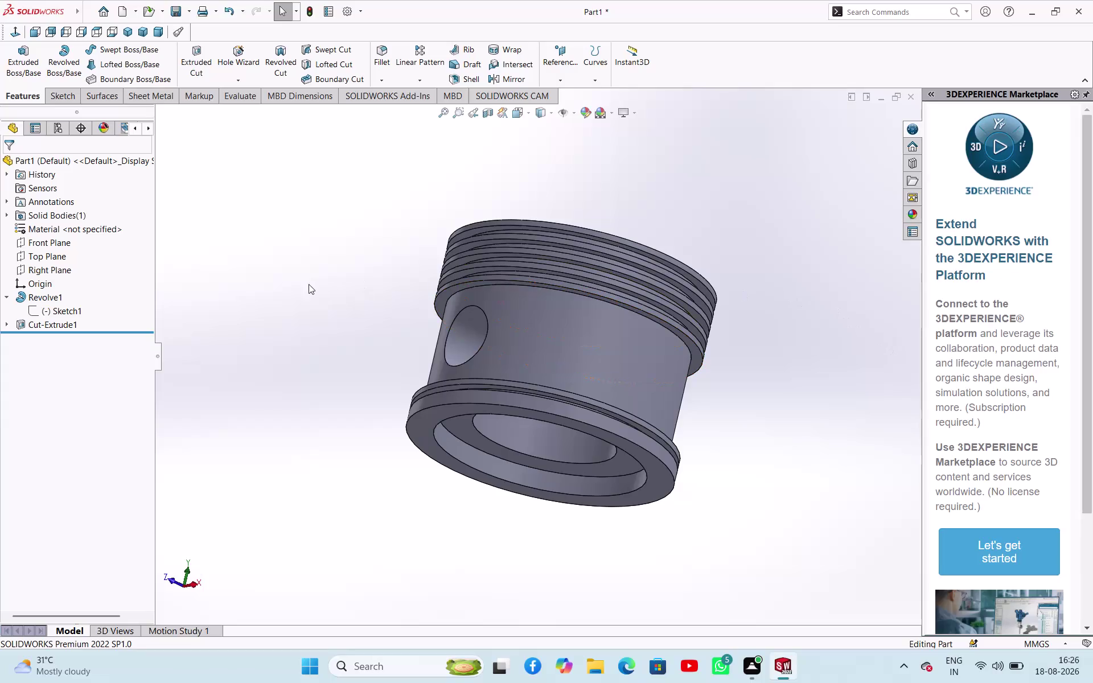
Turn on Section View, cut the piston along the Right Plane, and orbit to inspect the interior.
click(349, 233)
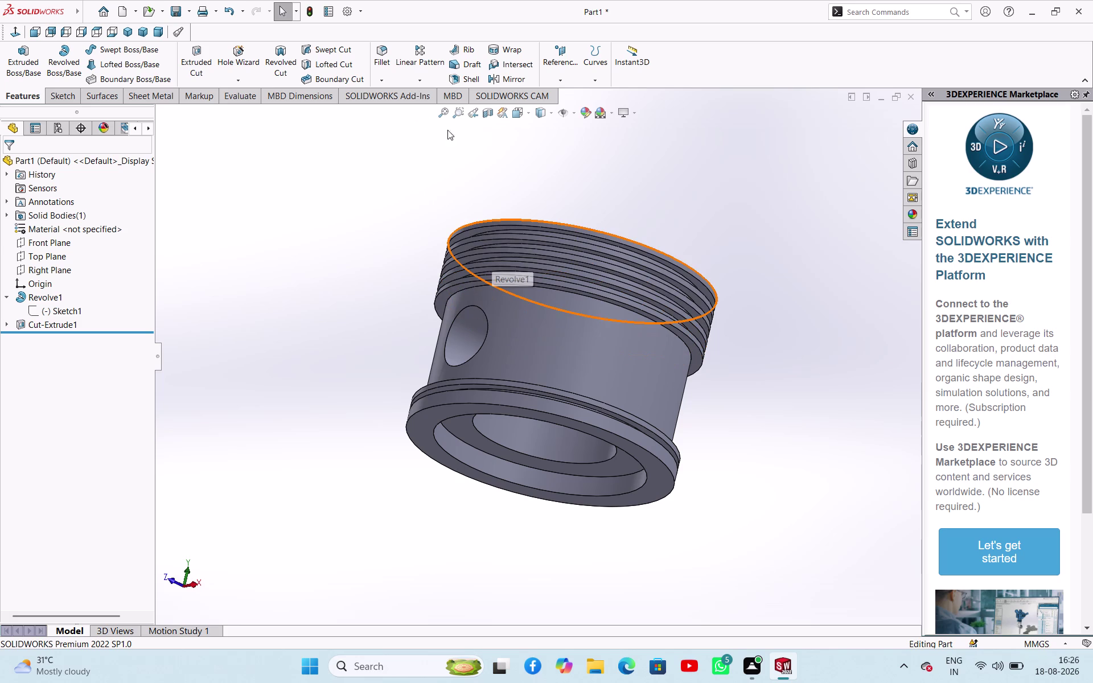
click(487, 112)
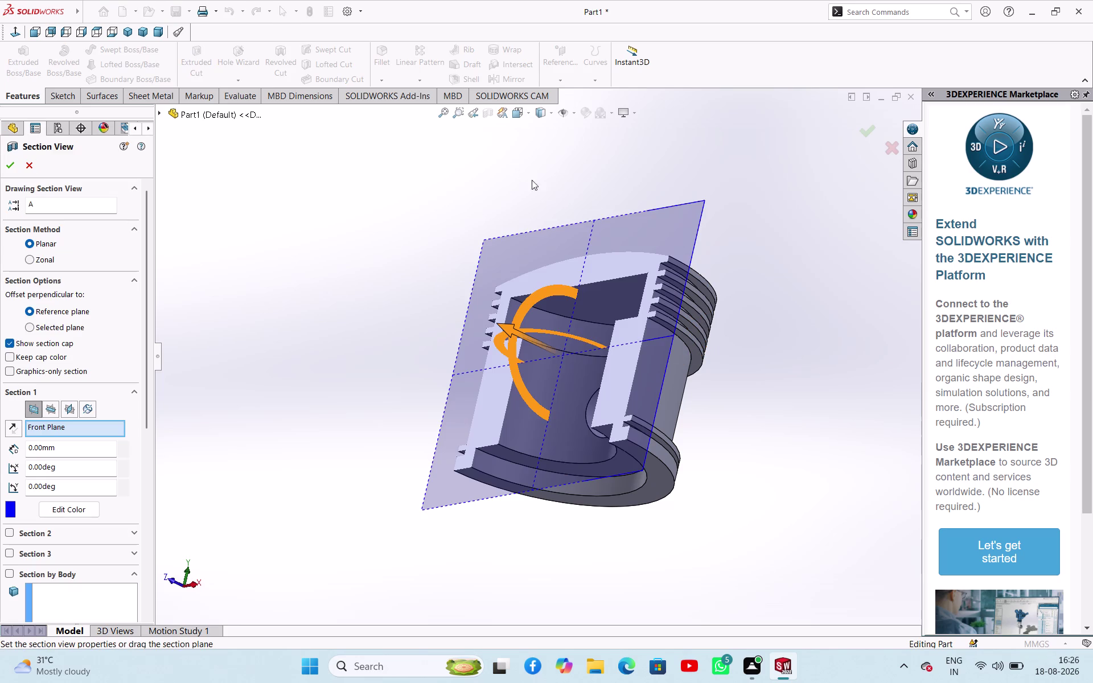
middle_drag(573, 153, 529, 243)
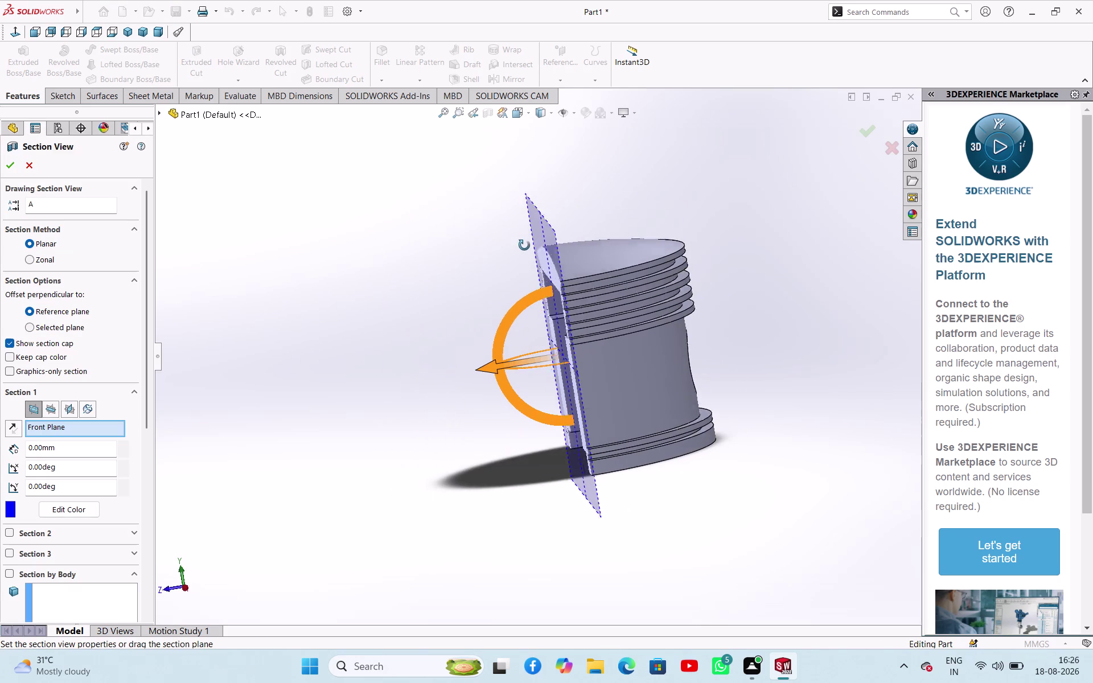
middle_drag(529, 244, 525, 247)
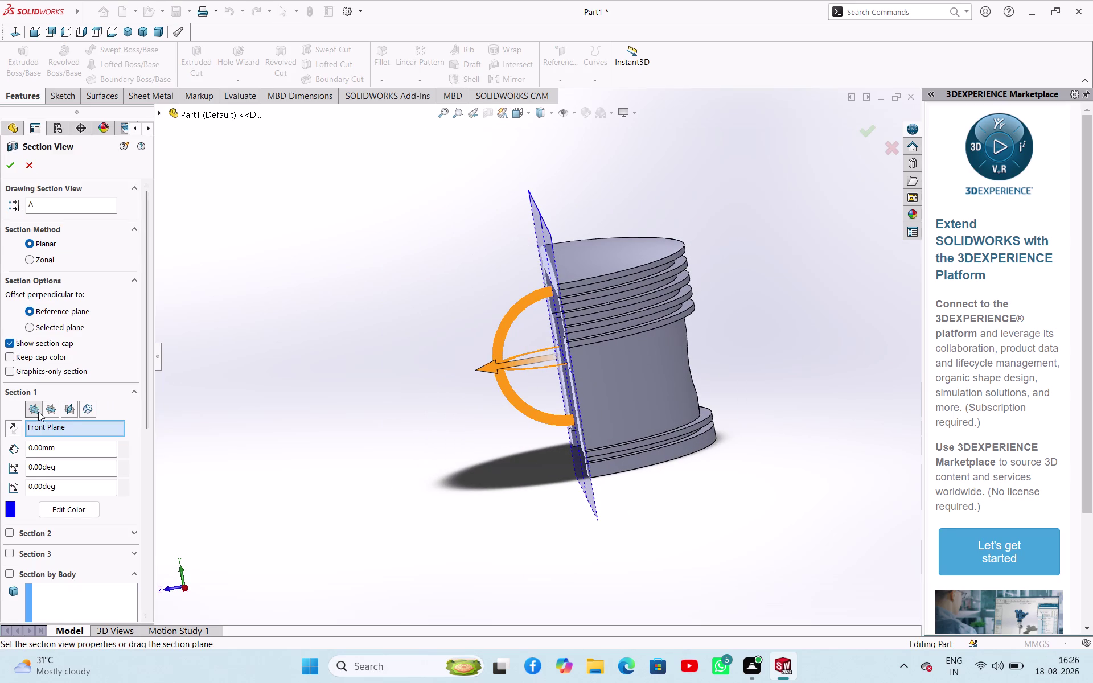
click(48, 411)
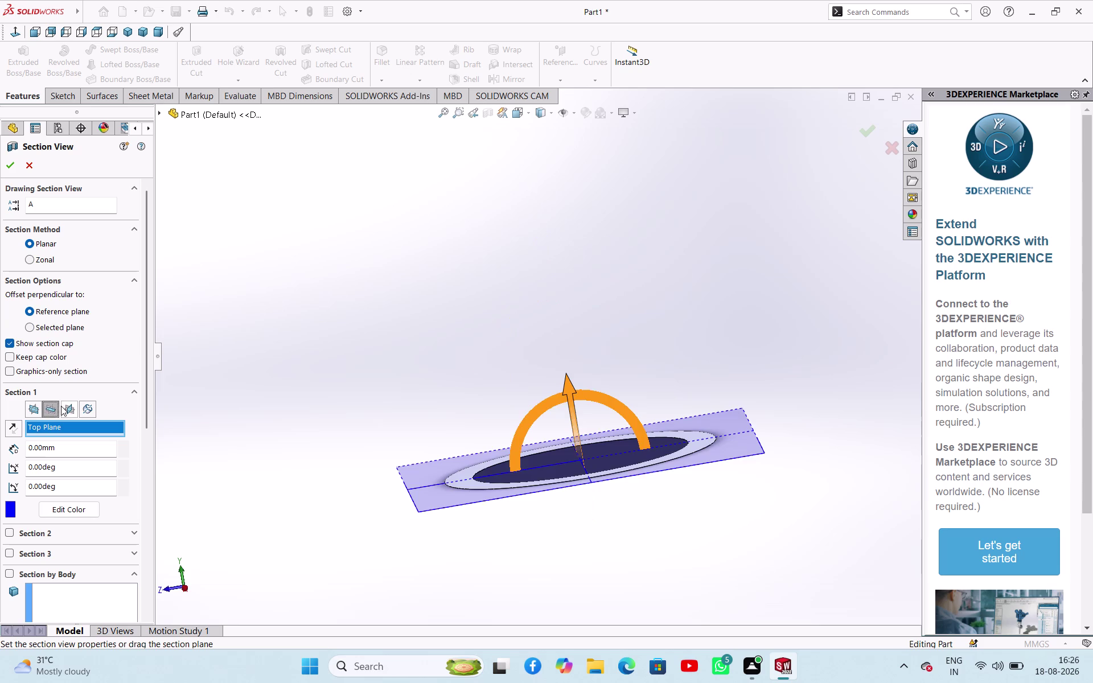
click(64, 406)
middle_drag(329, 362, 333, 347)
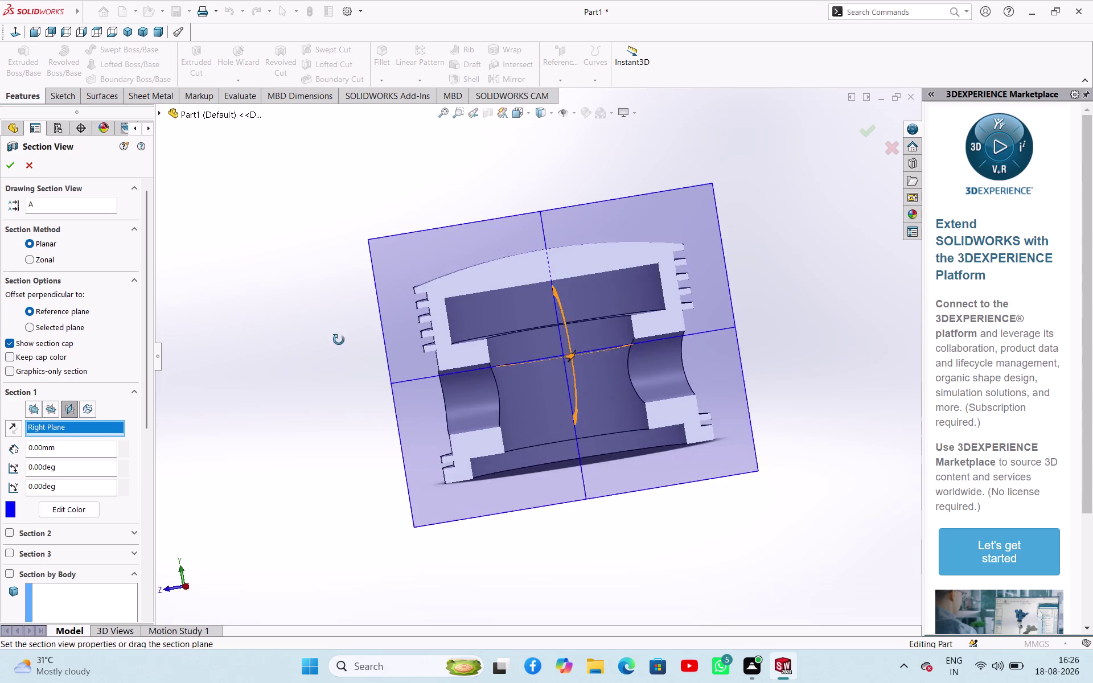
middle_drag(333, 347, 354, 327)
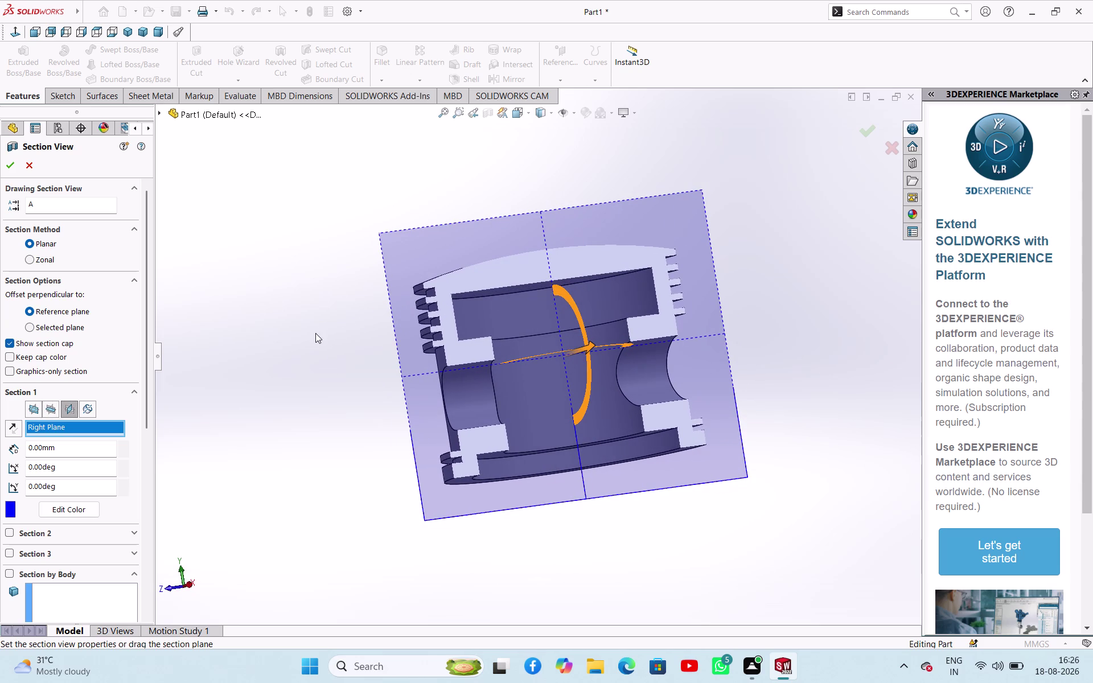
Toggle interface panels with Ctrl+F1 to Ctrl+F4, then close the F1 help page.
key(ctrl+F1)
key(ctrl+F2)
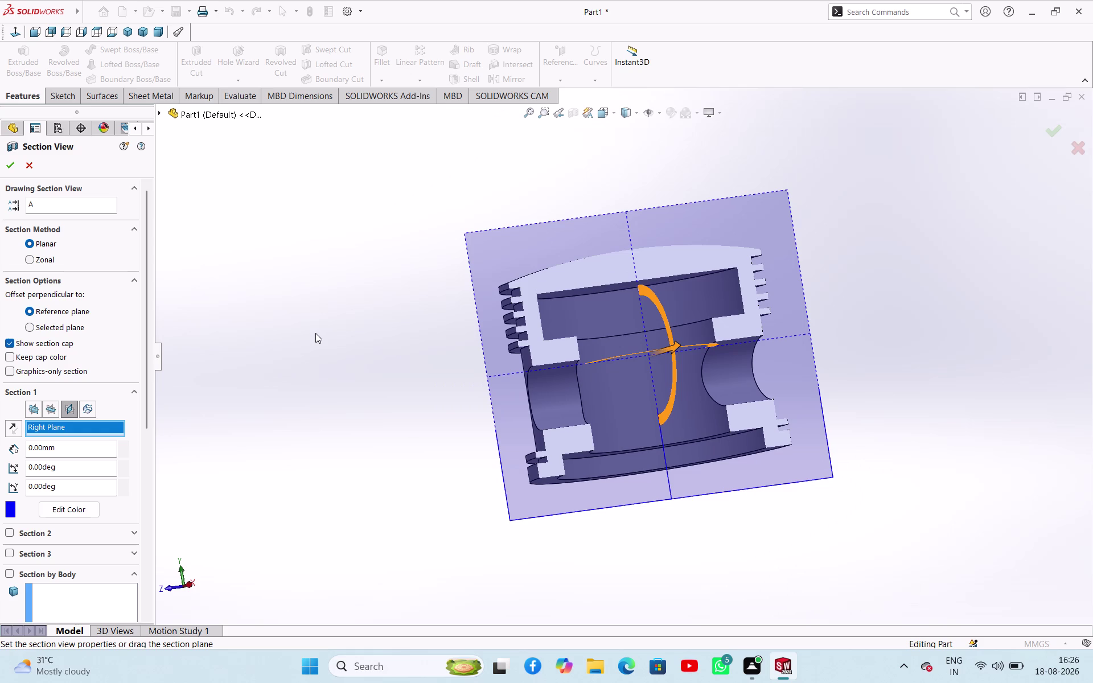
key(ctrl+F3)
key(ctrl+F4)
key(F1)
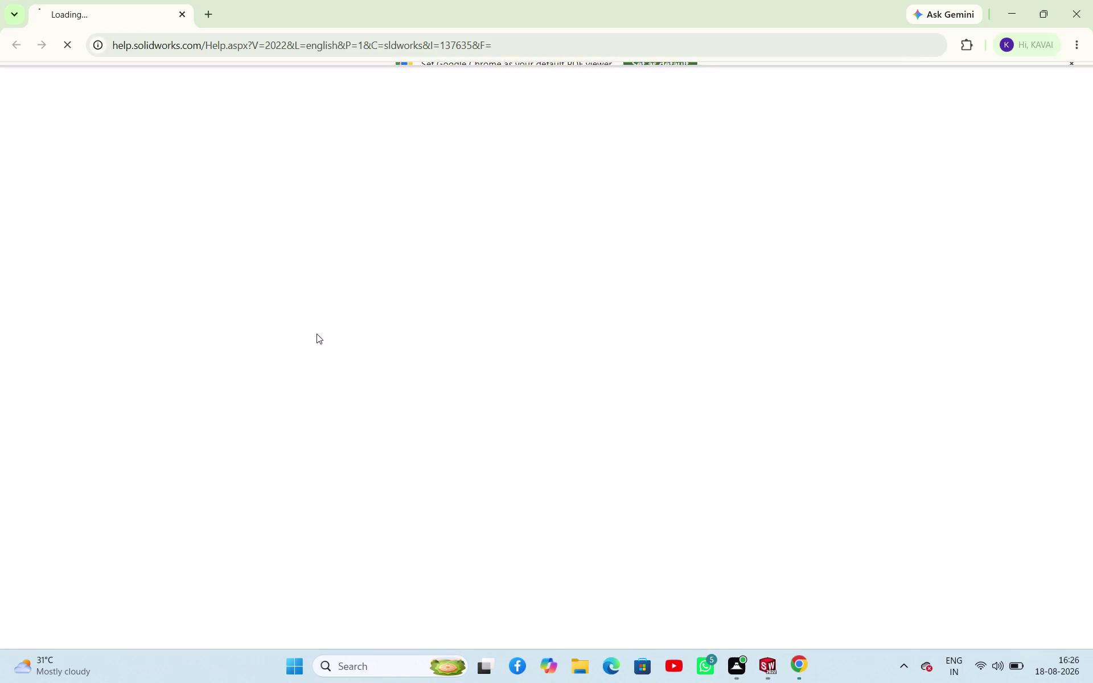
click(1078, 16)
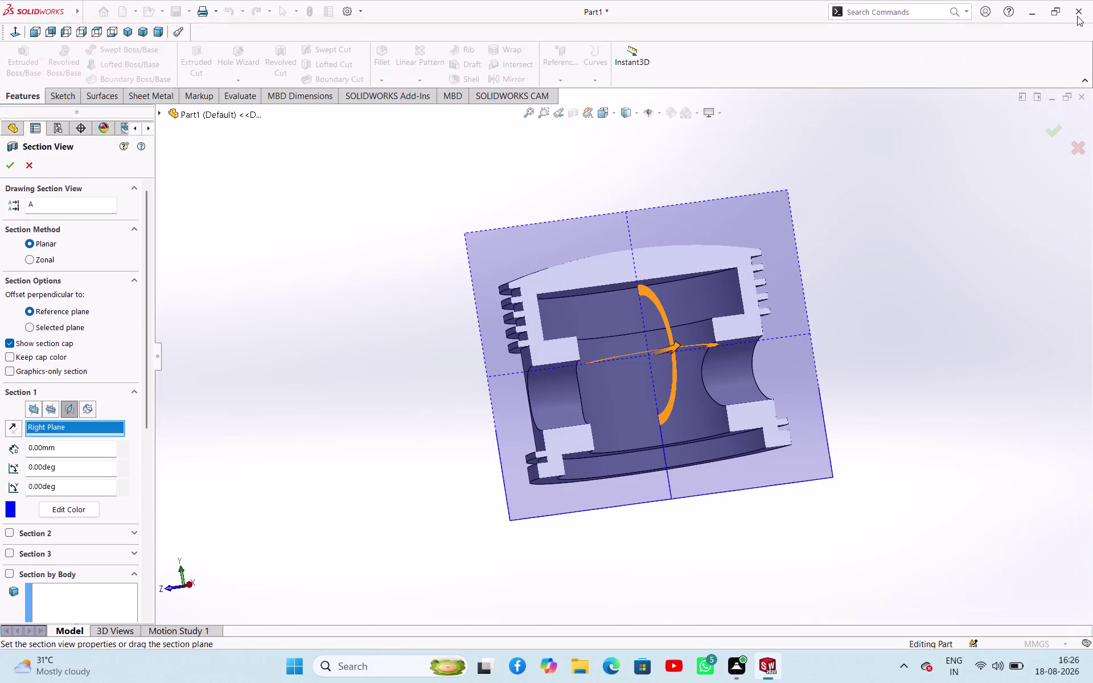
Orbit the sectioned piston and accept the Right Plane section.
middle_drag(921, 260, 866, 299)
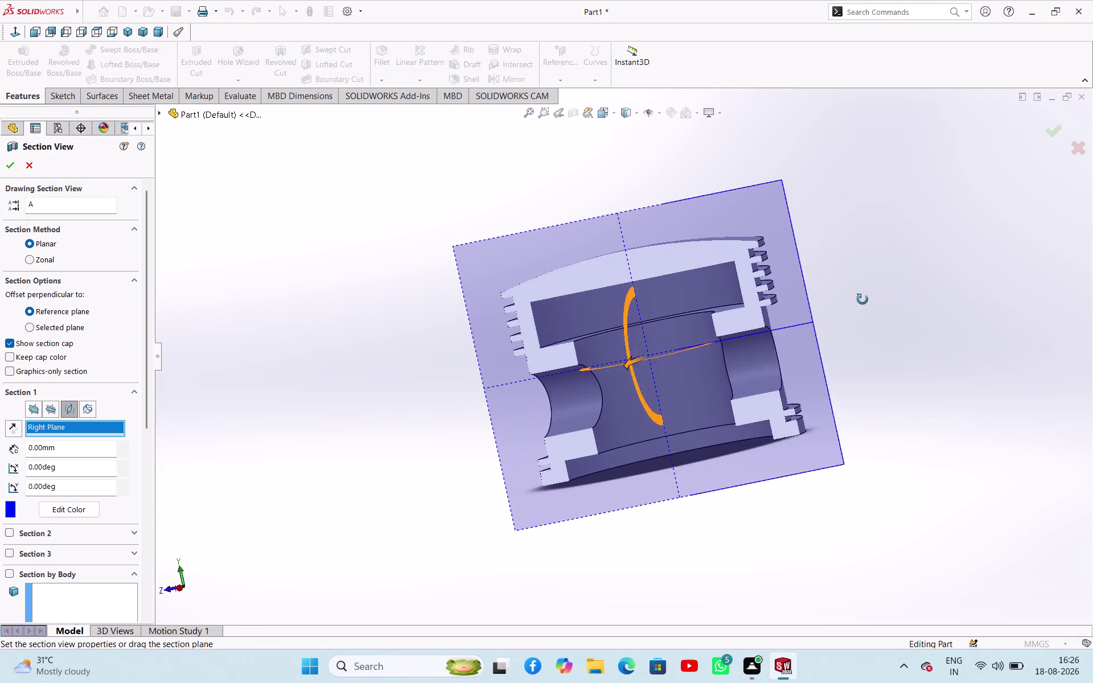
middle_drag(866, 299, 881, 309)
click(10, 173)
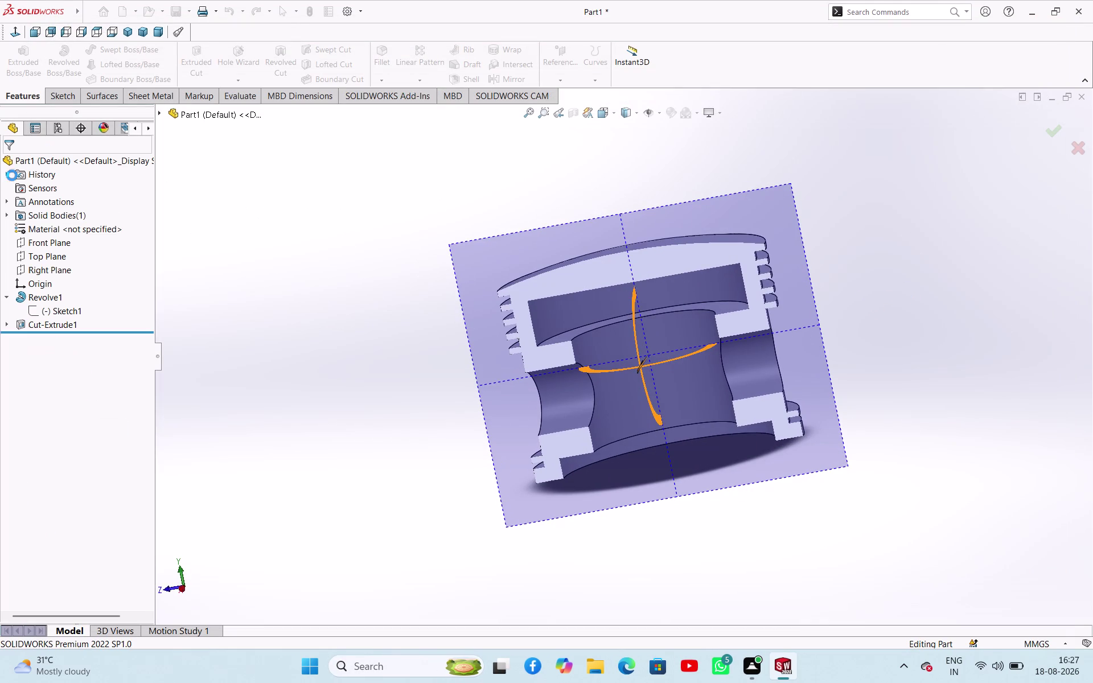
click(337, 252)
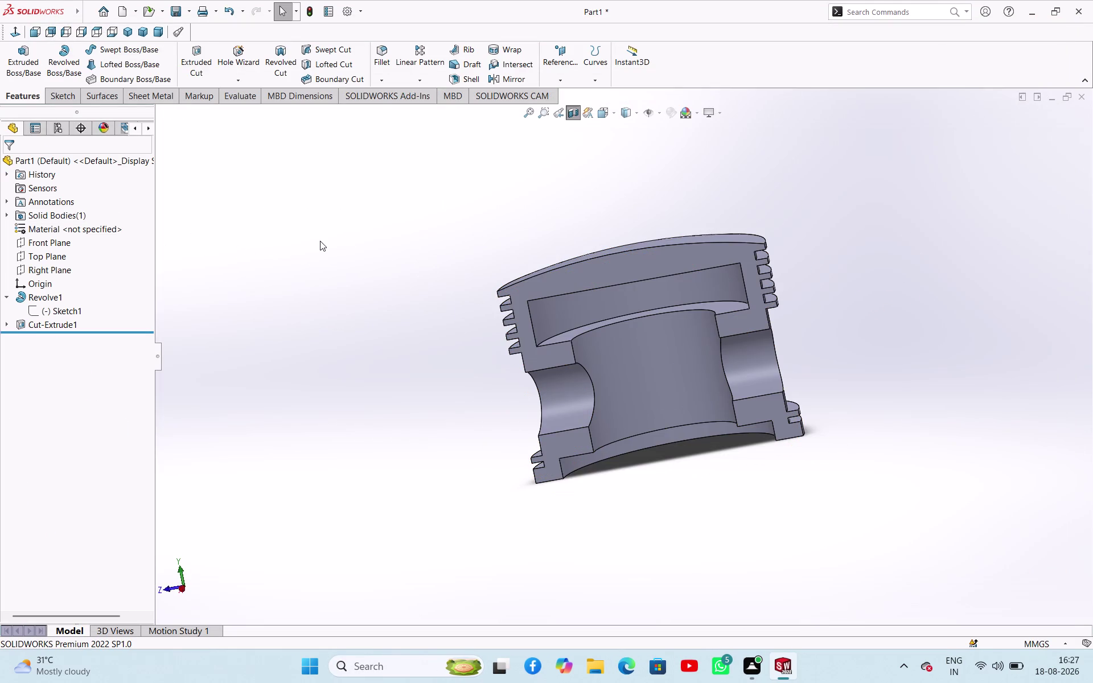
Restore the side panel and close the welcome window.
key(ctrl+F1)
key(shift+F1)
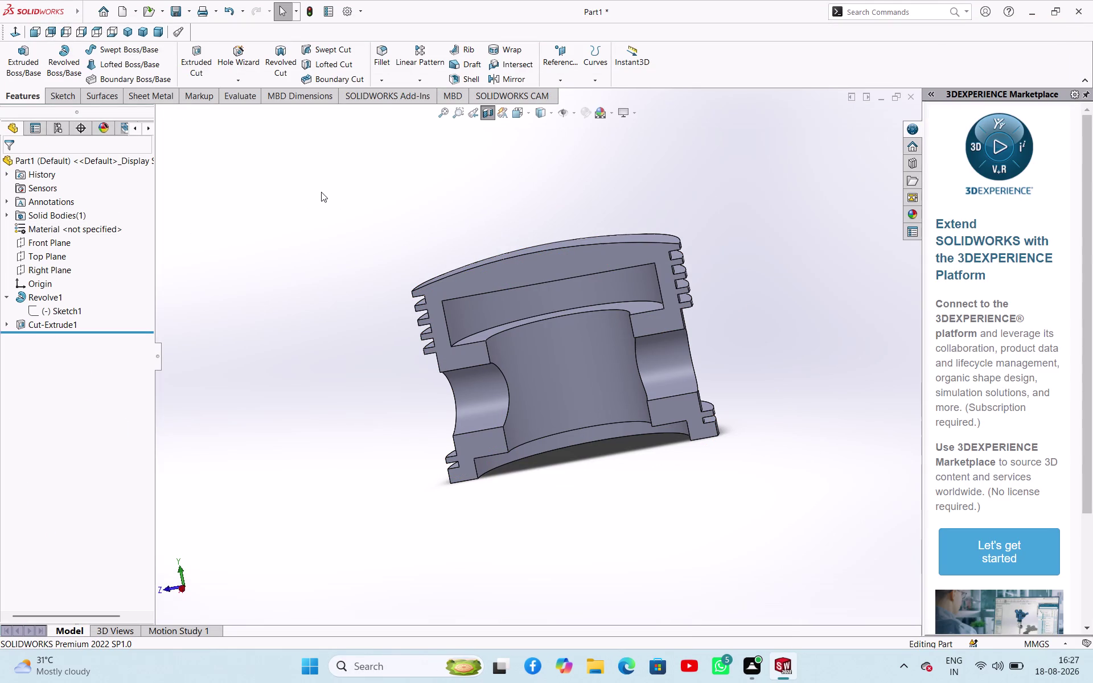
key(ctrl+F2)
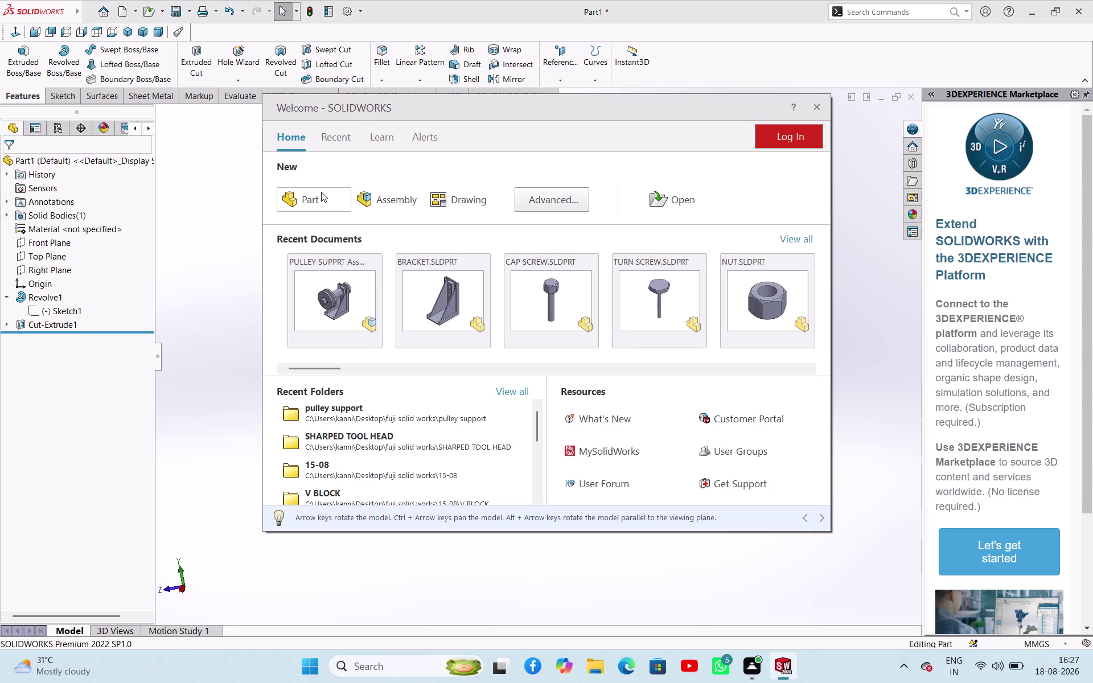
click(817, 102)
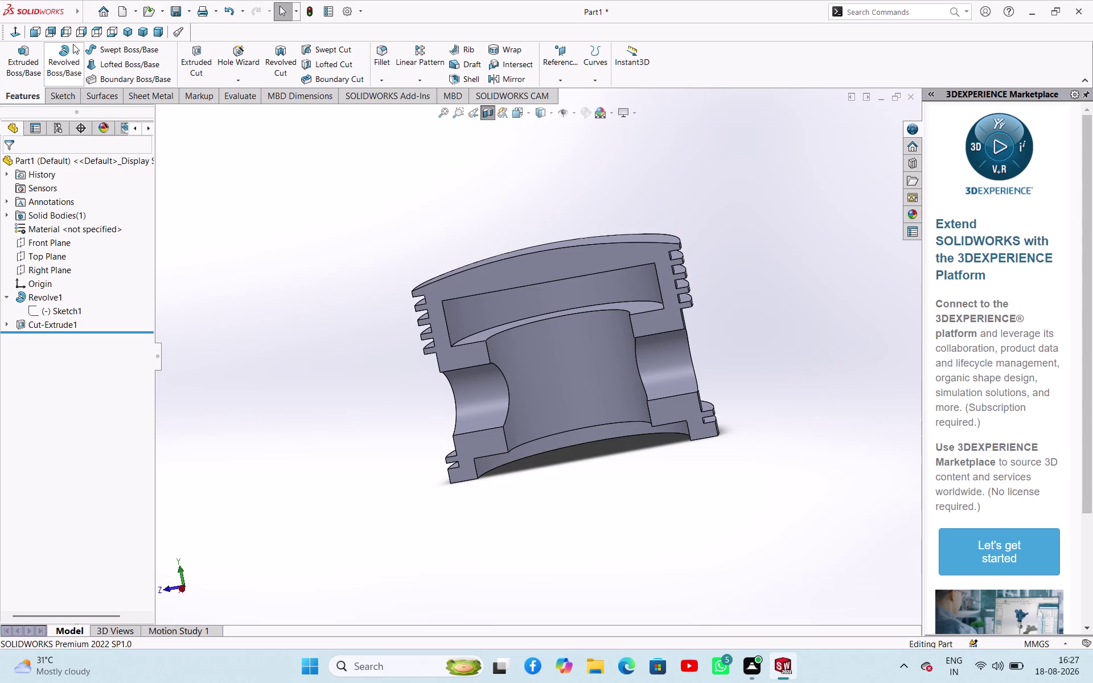
Check the Front, Back, Left and Right views and orbit the cut piston.
click(31, 32)
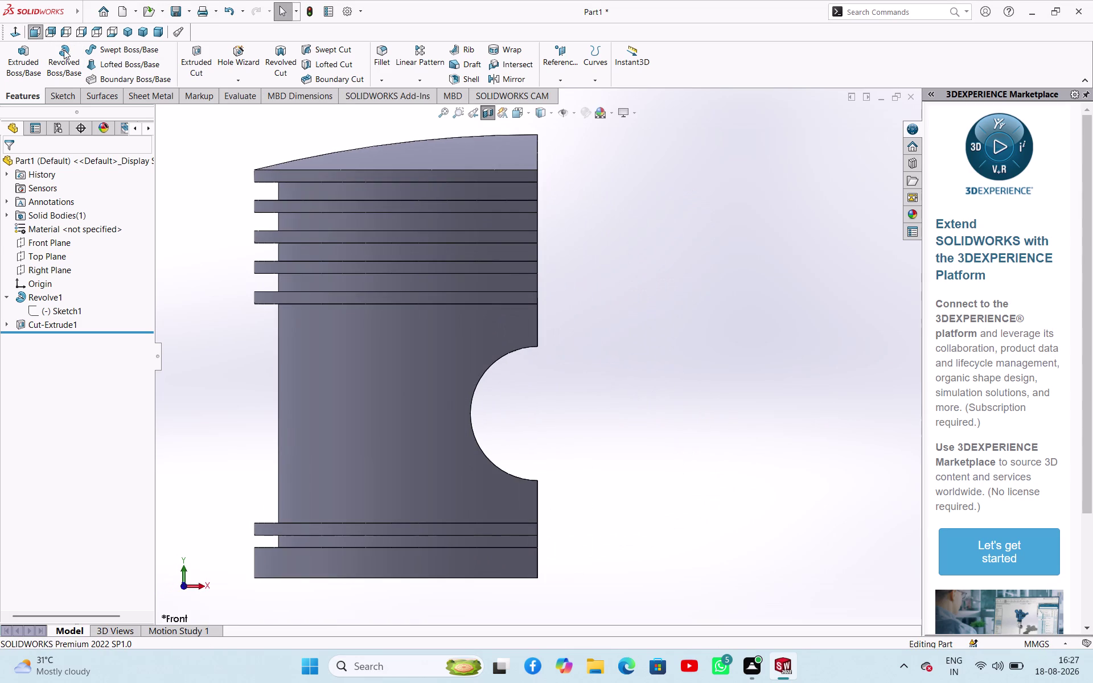
click(53, 30)
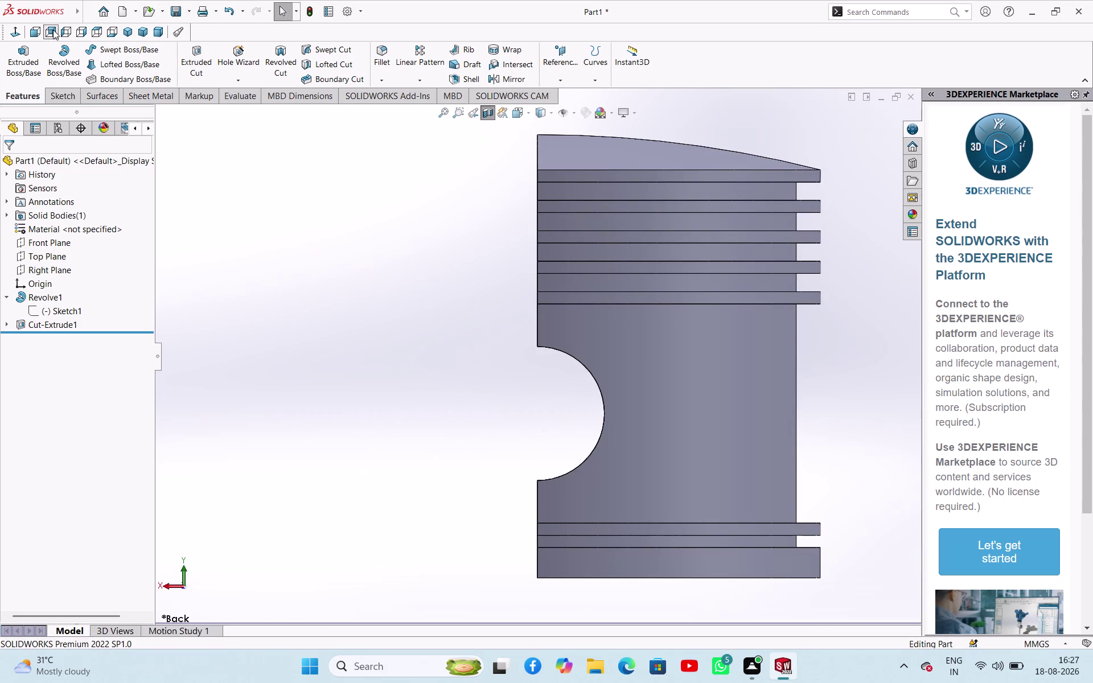
click(69, 31)
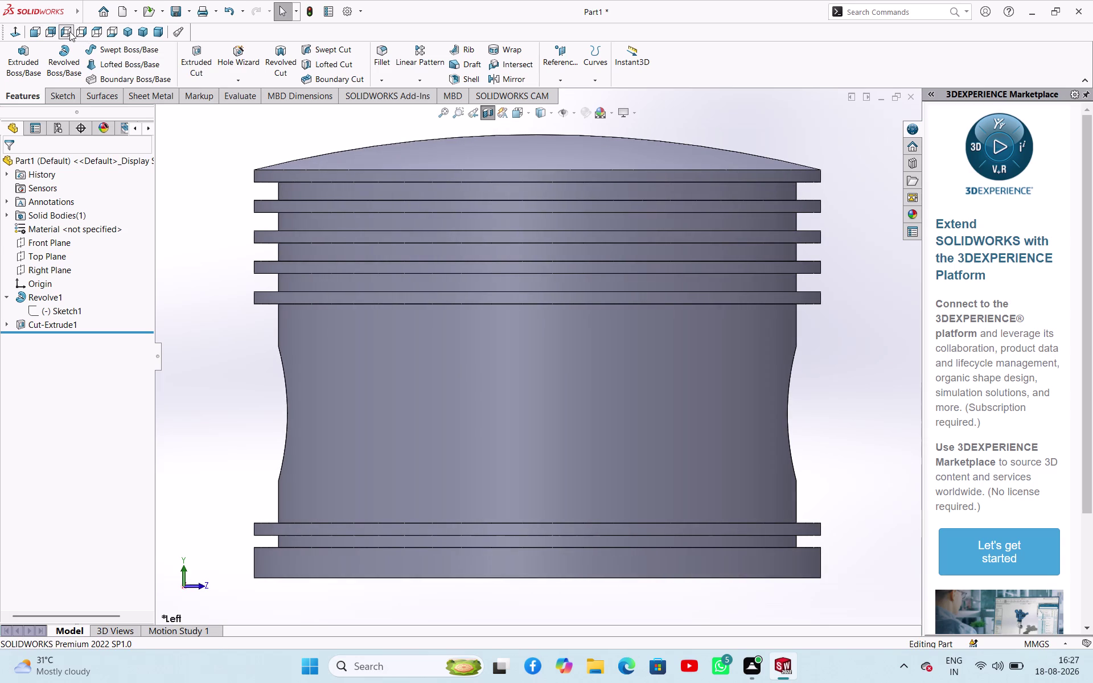
click(79, 30)
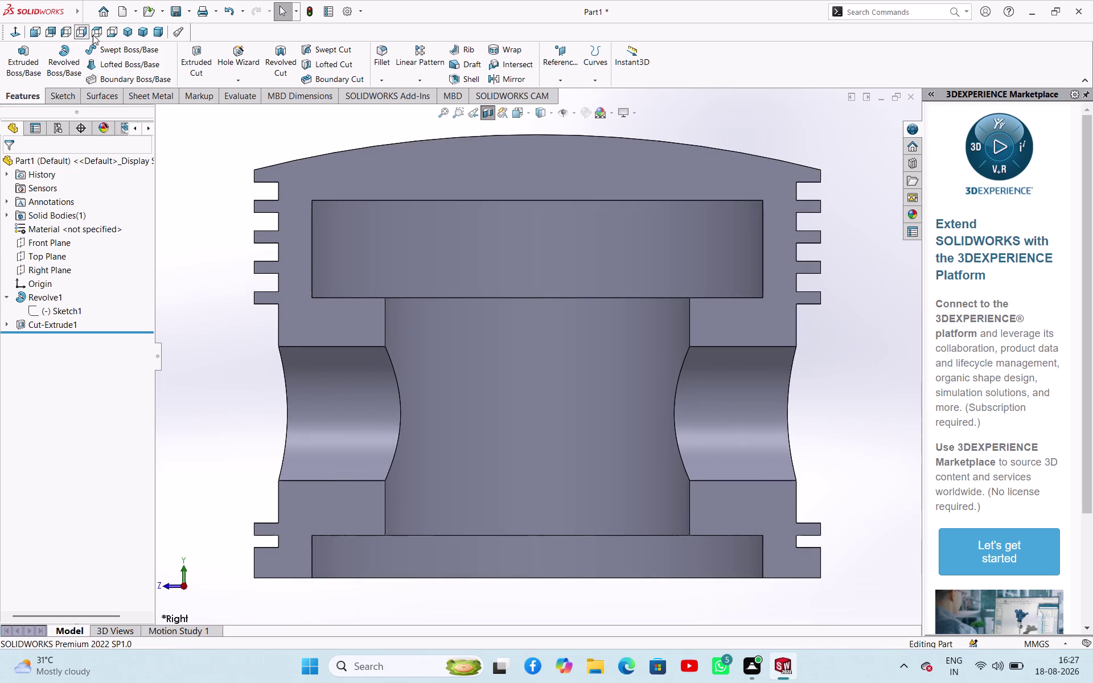
scroll(up, 3)
scroll(down, 3)
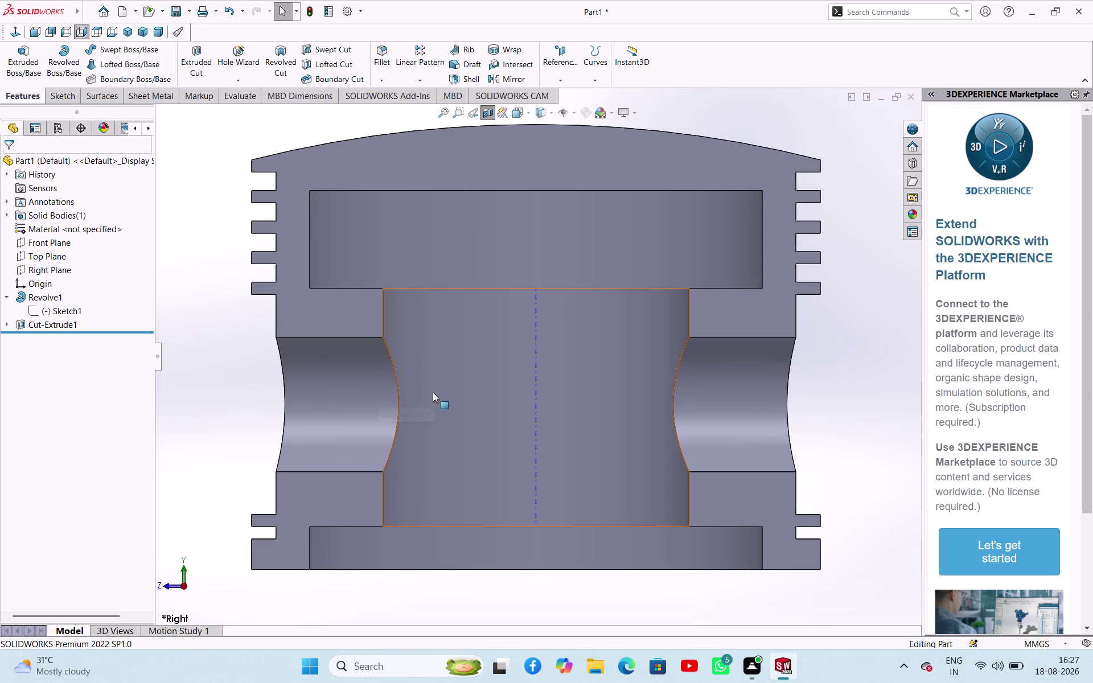
middle_drag(540, 356, 579, 370)
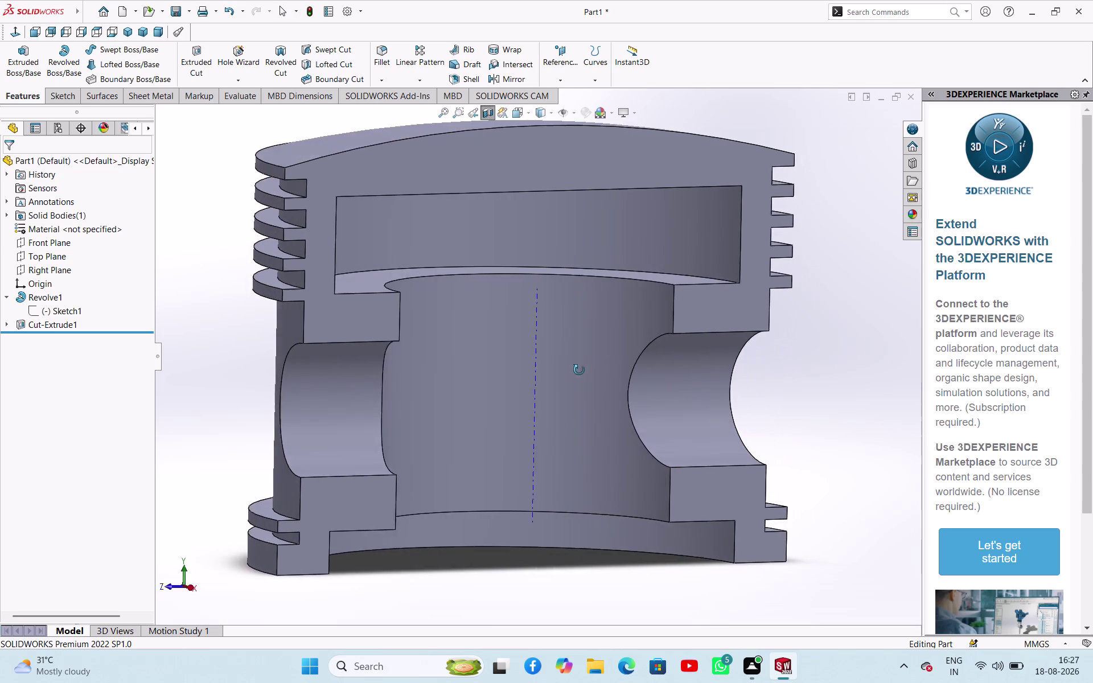
middle_drag(579, 370, 572, 370)
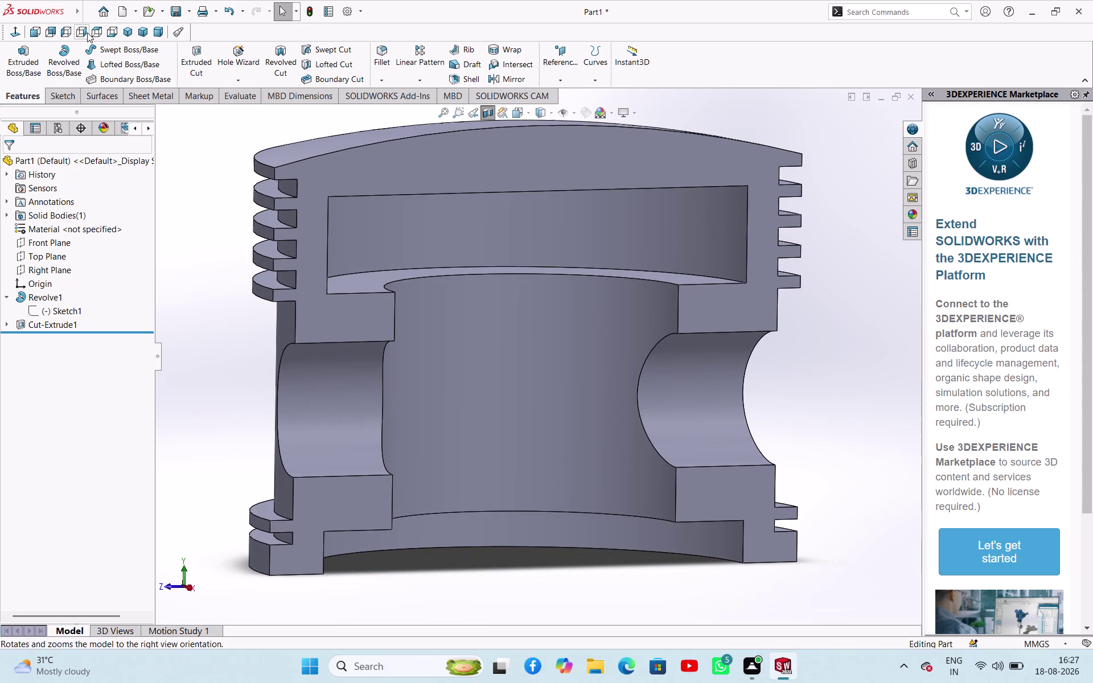
Return to the Right view, zoom out, and turn off the section view.
click(87, 33)
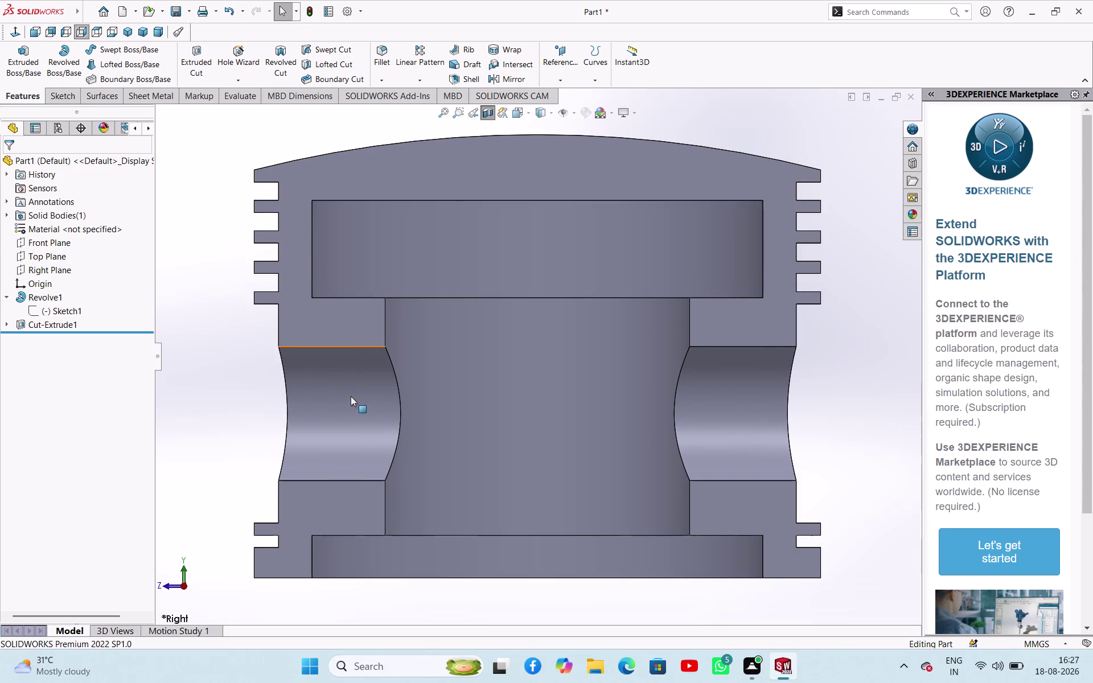
scroll(up, 3)
scroll(down, 3)
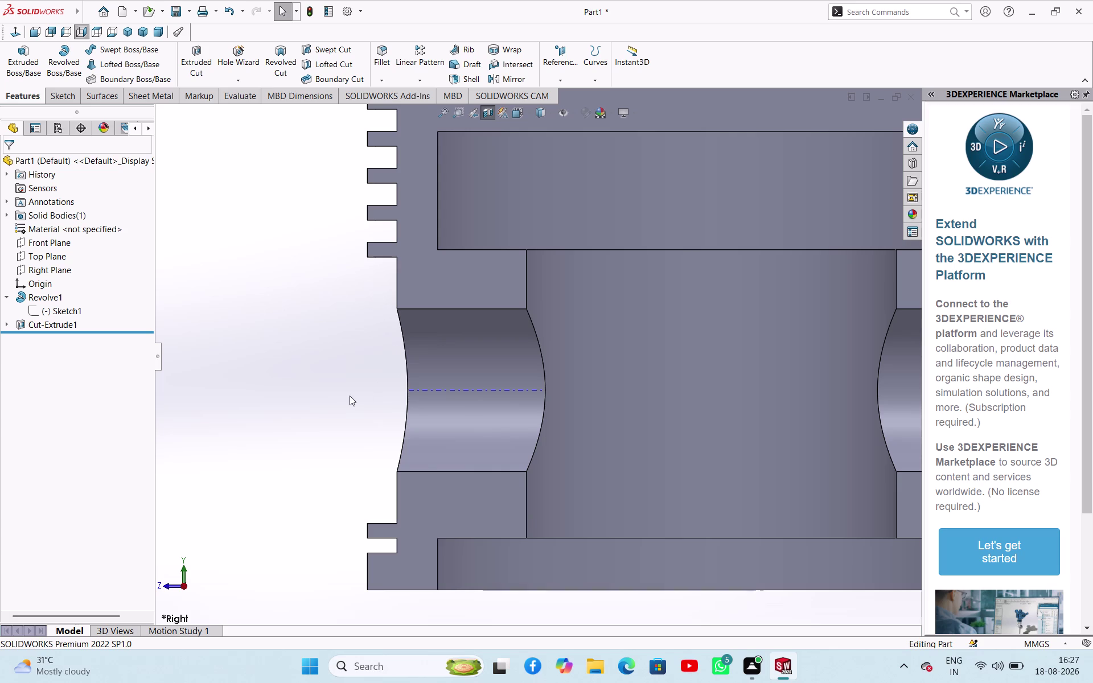
scroll(up, 3)
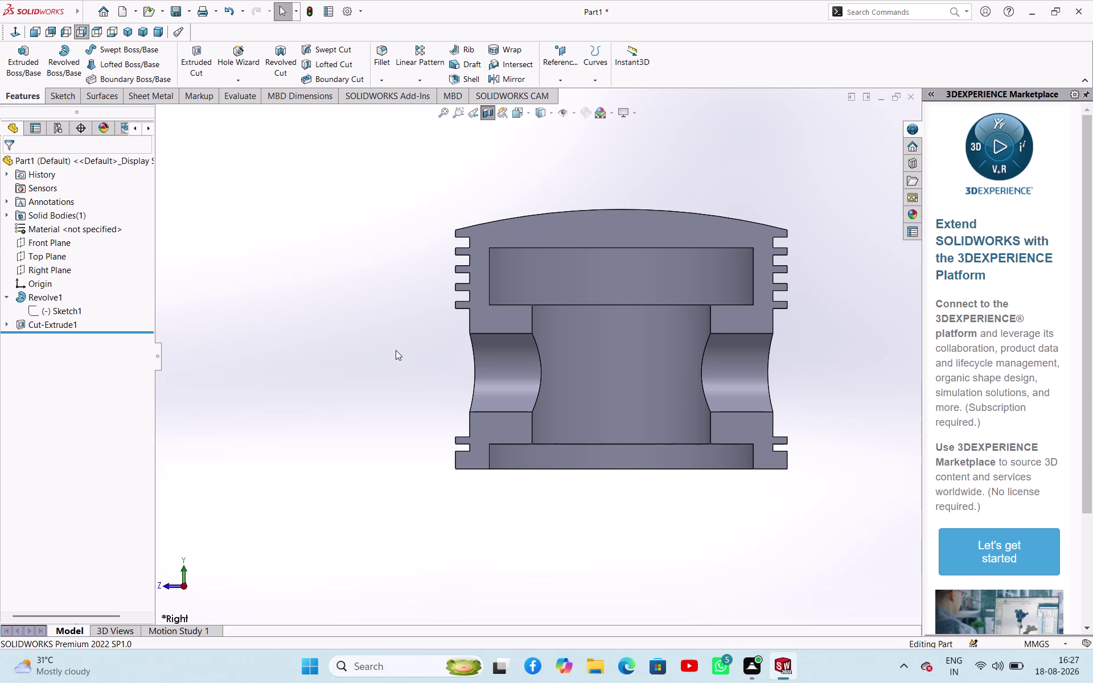
scroll(up, 3)
scroll(up, 3)
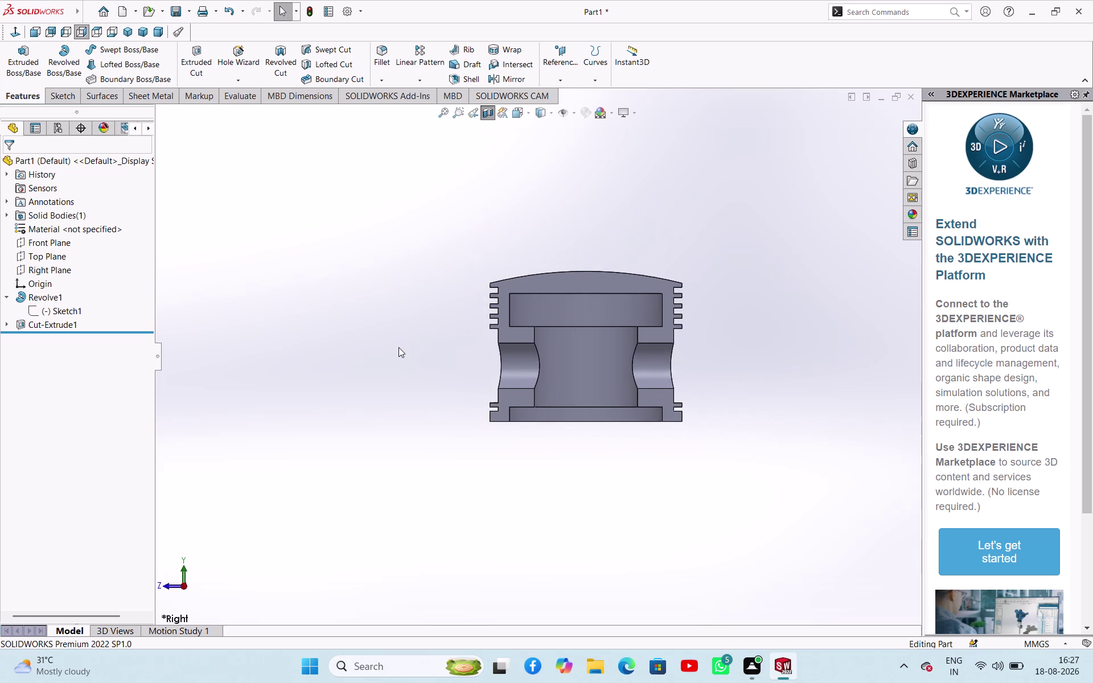
scroll(up, 3)
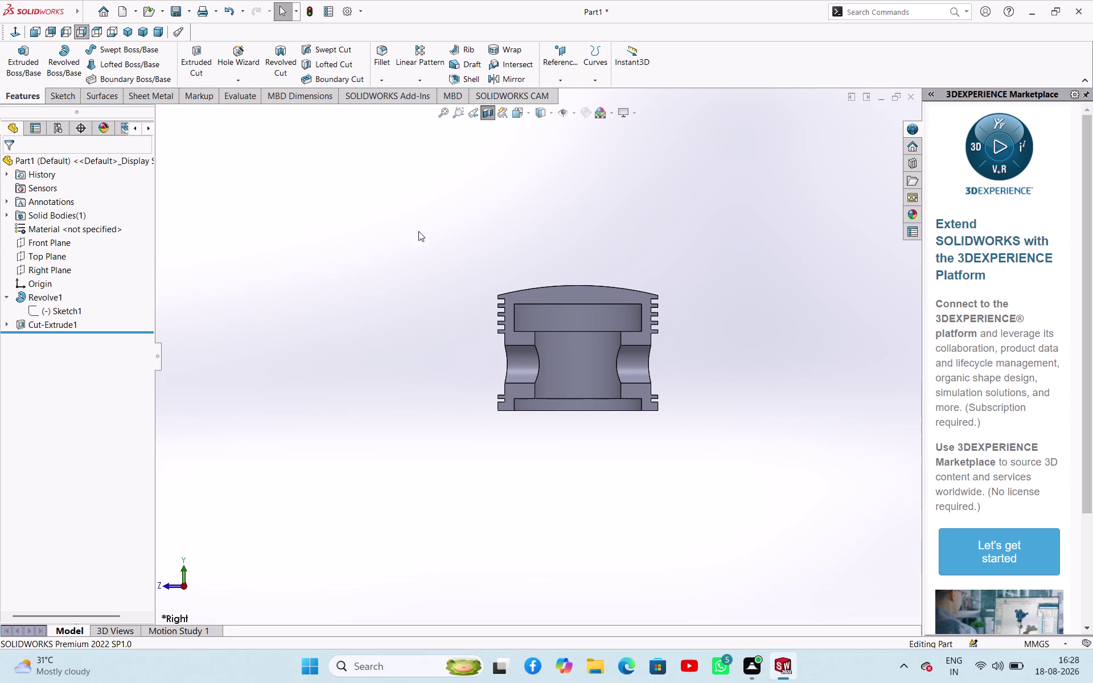
click(488, 112)
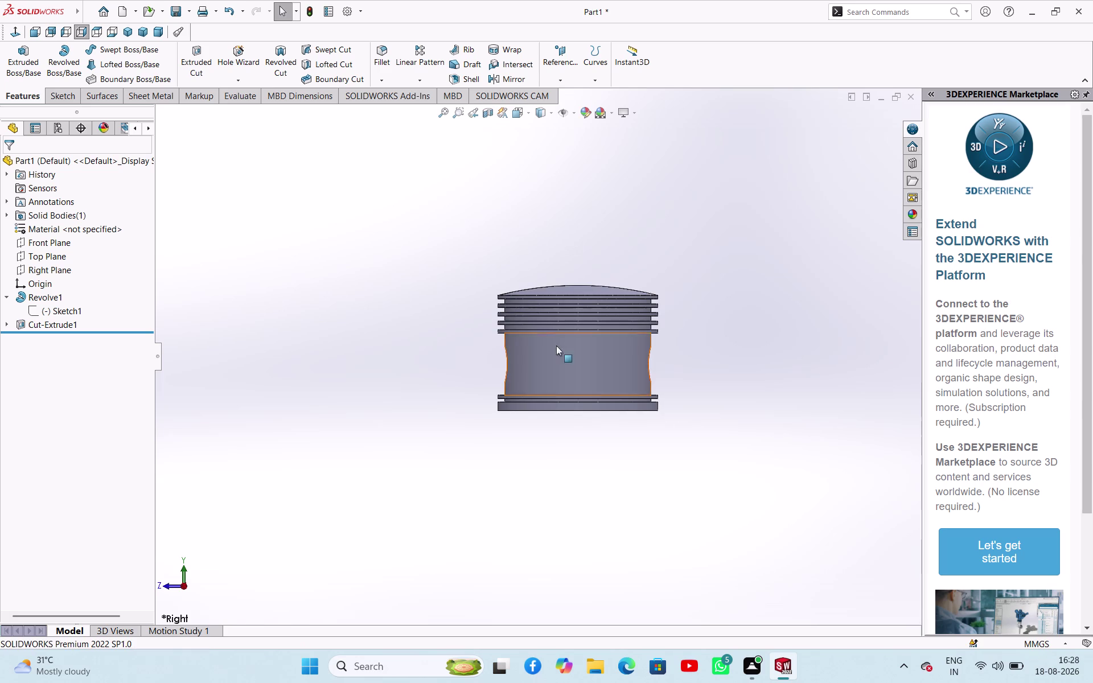
Orbit and cycle through the standard views, ending on the Top view.
middle_drag(605, 224, 612, 371)
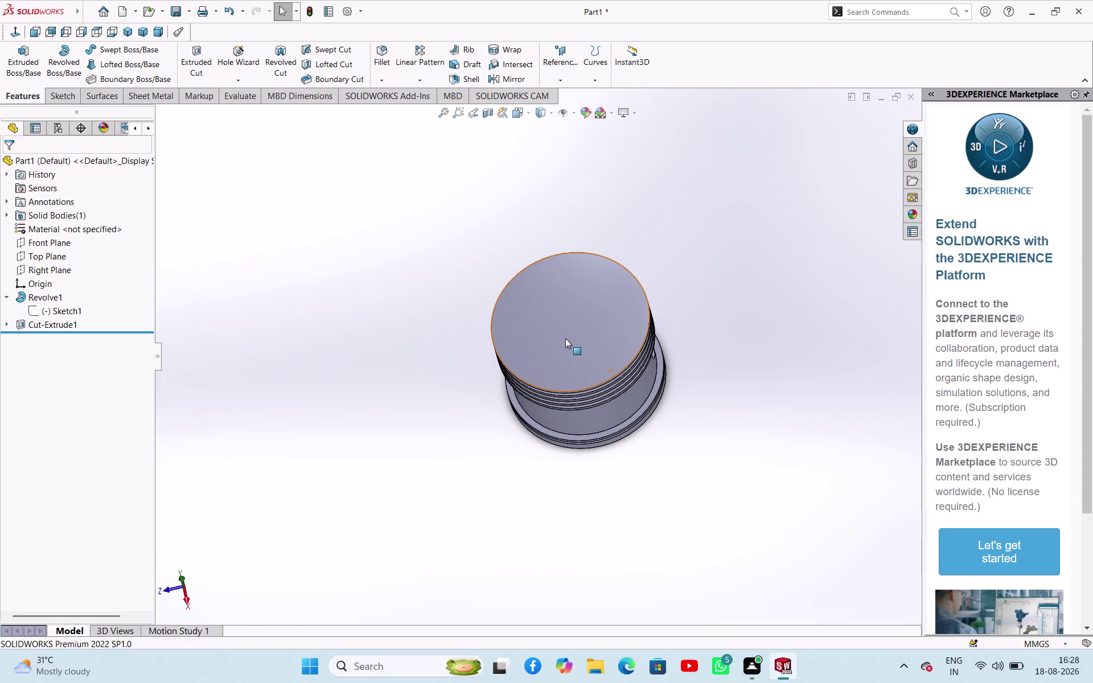
click(34, 30)
click(57, 34)
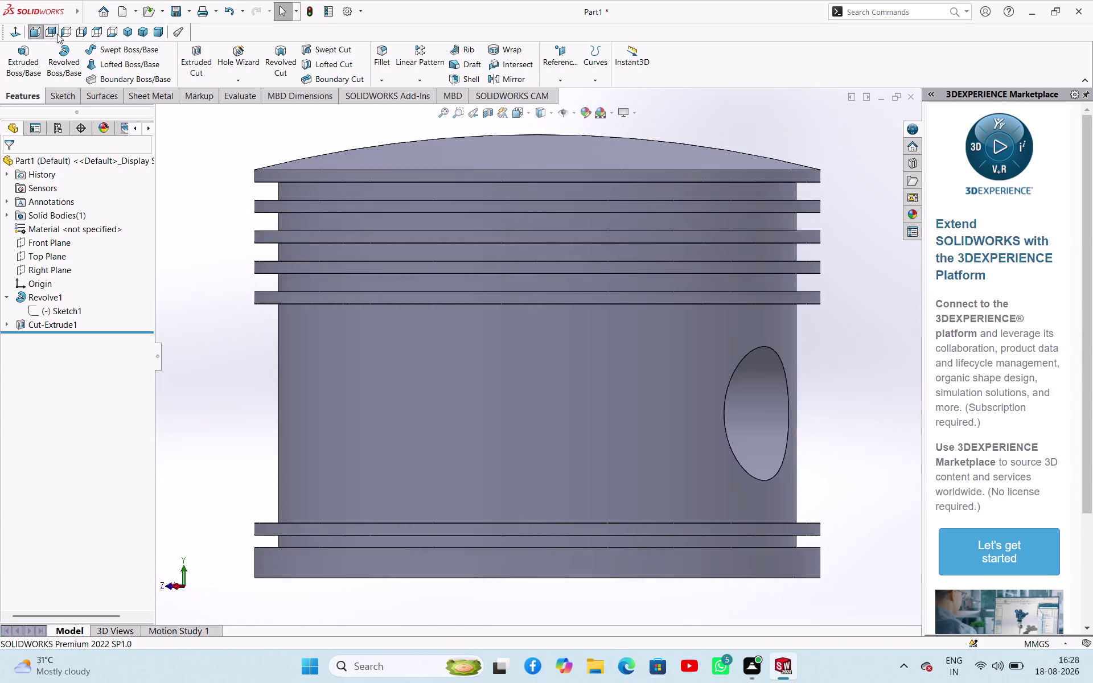
click(69, 32)
click(82, 35)
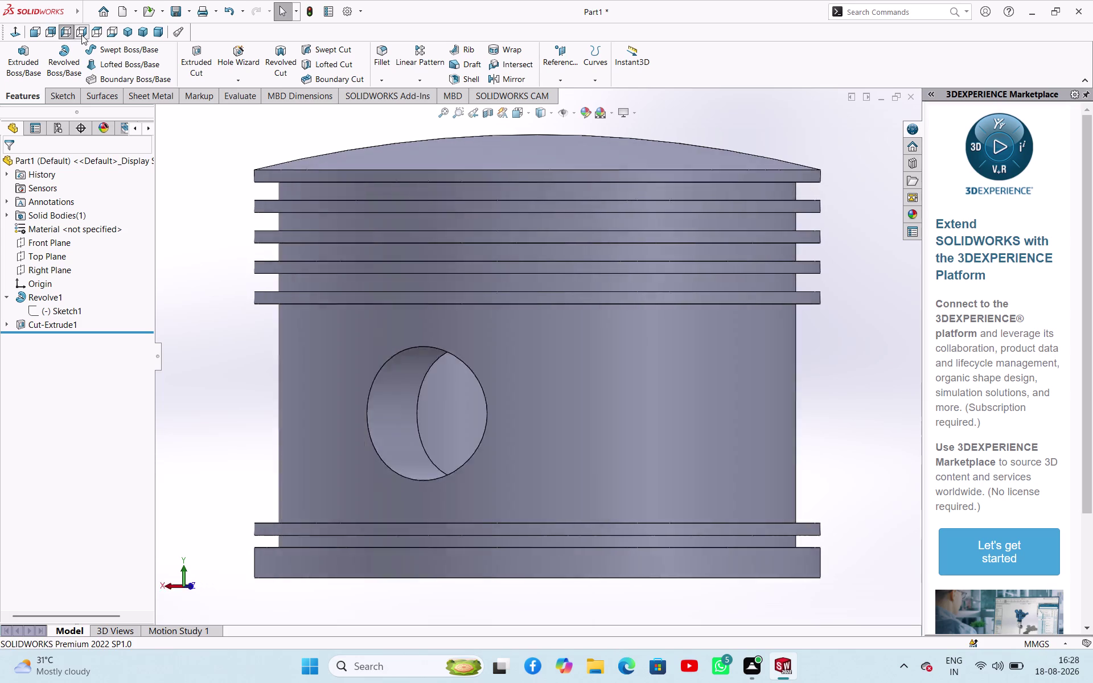
click(93, 34)
Start the Measure tool from the Evaluate tools.
click(250, 122)
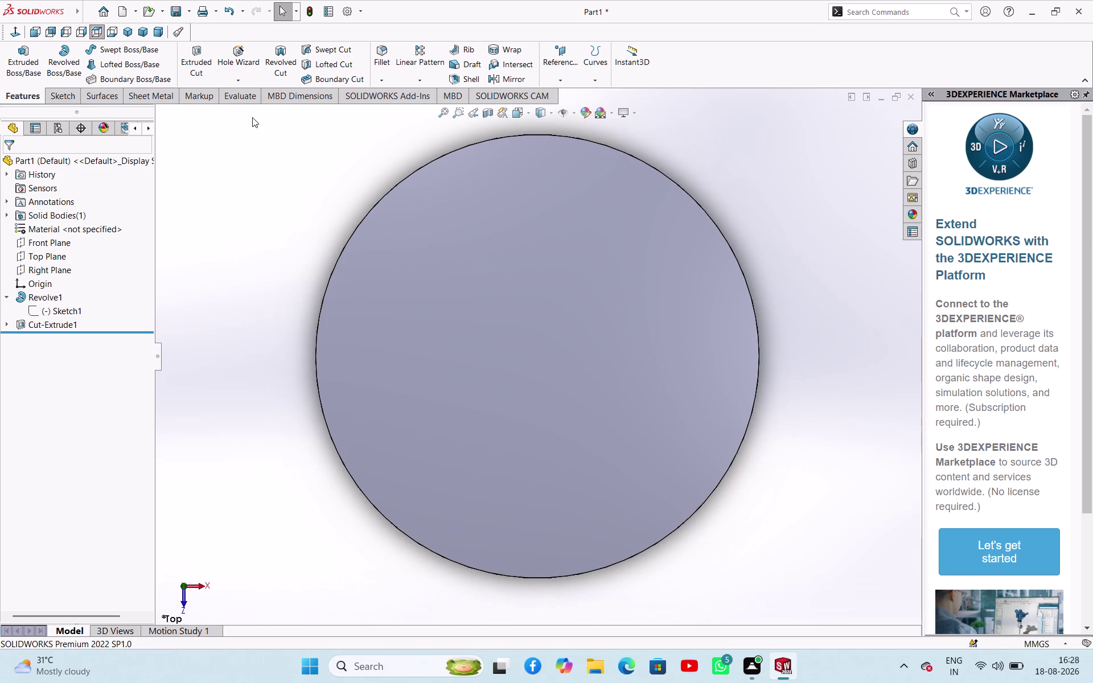
click(226, 97)
click(129, 65)
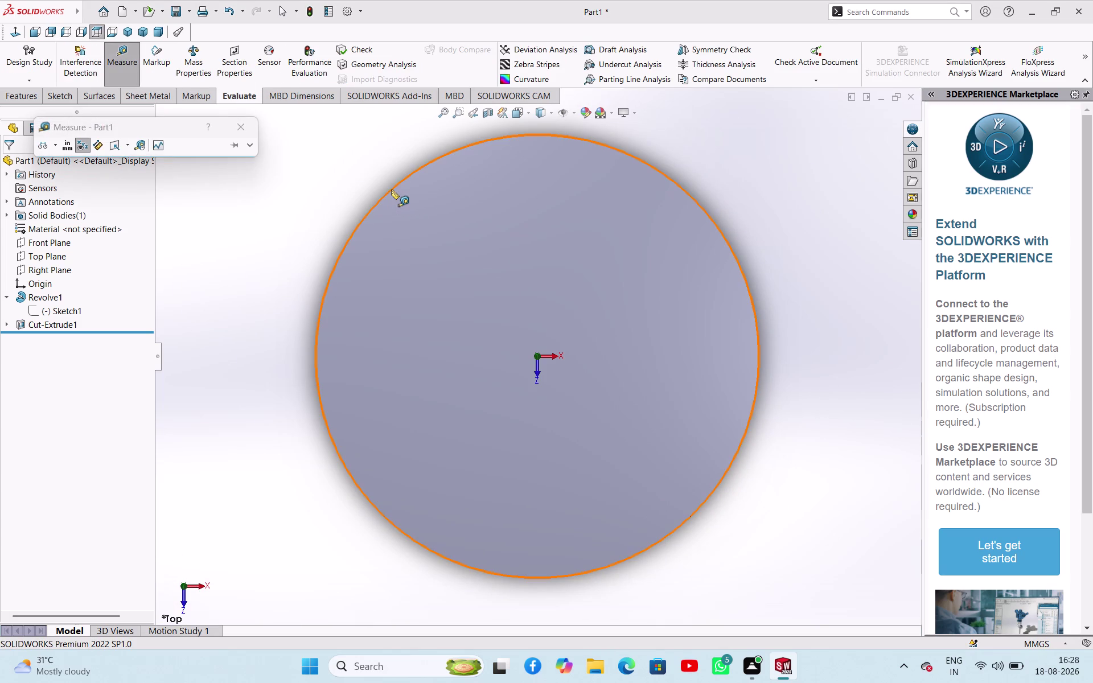
Measure the crown's outer edge at 93 mm diameter and orbit to view the grooves.
click(391, 189)
scroll(up, 3)
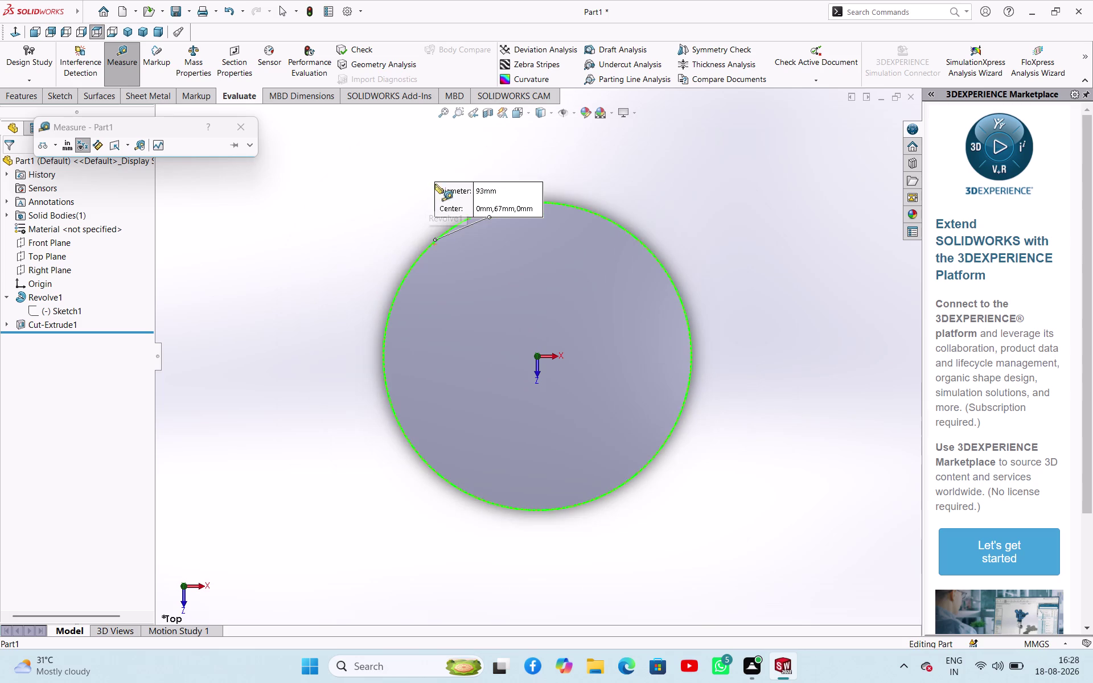
scroll(down, 3)
scroll(down, 3)
scroll(down, 3)
scroll(up, 3)
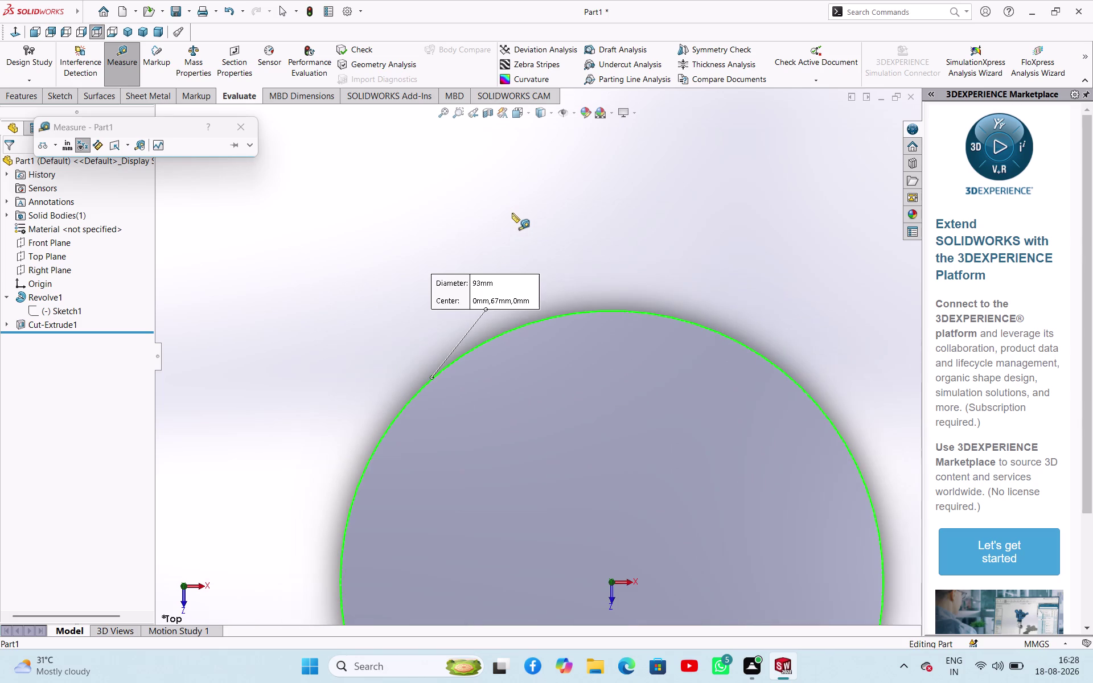
middle_drag(597, 363, 678, 302)
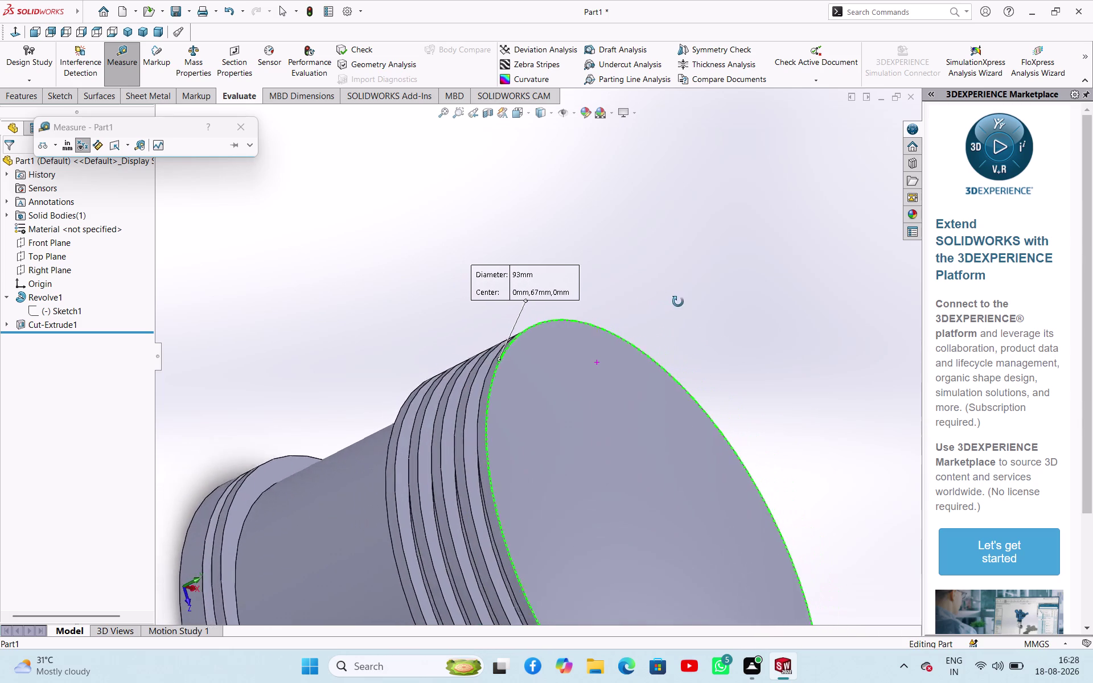
middle_drag(678, 301, 729, 321)
scroll(up, 3)
click(420, 256)
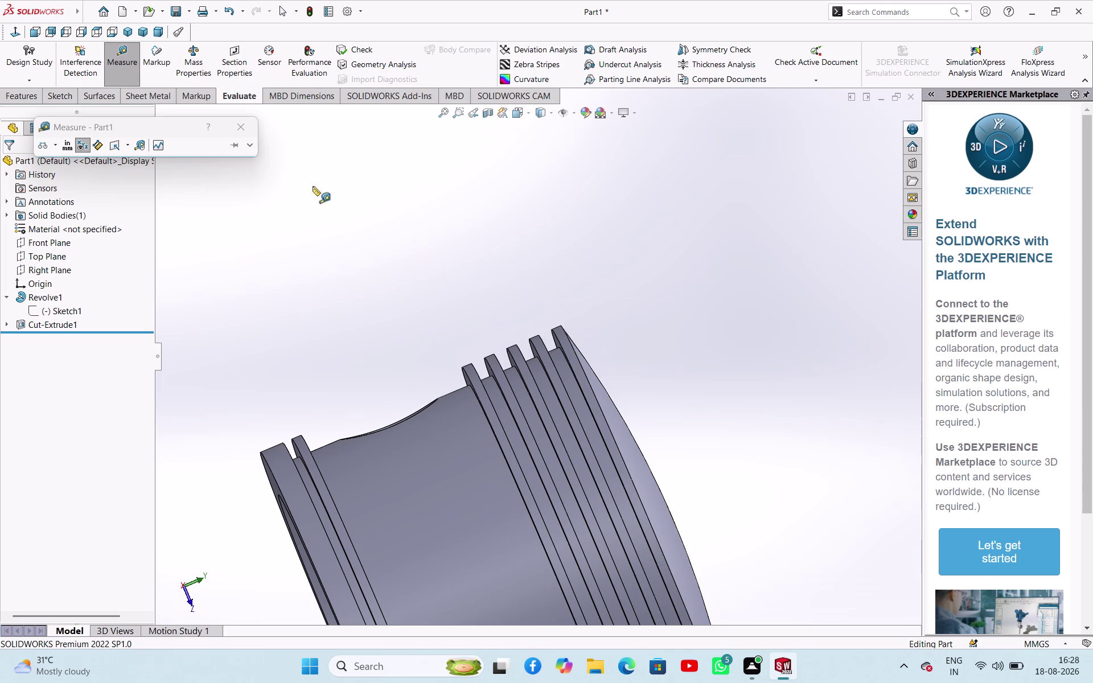
Close Measure and expand Revolve1 in the feature tree to reach Sketch1.
click(251, 135)
click(248, 217)
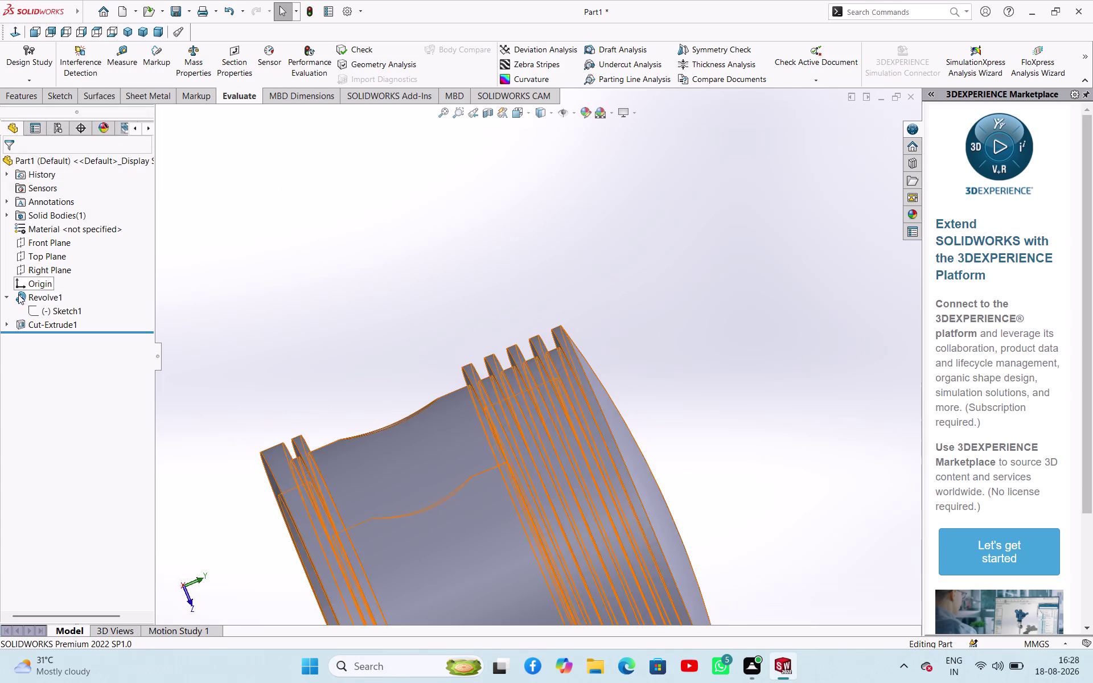
click(7, 296)
click(9, 294)
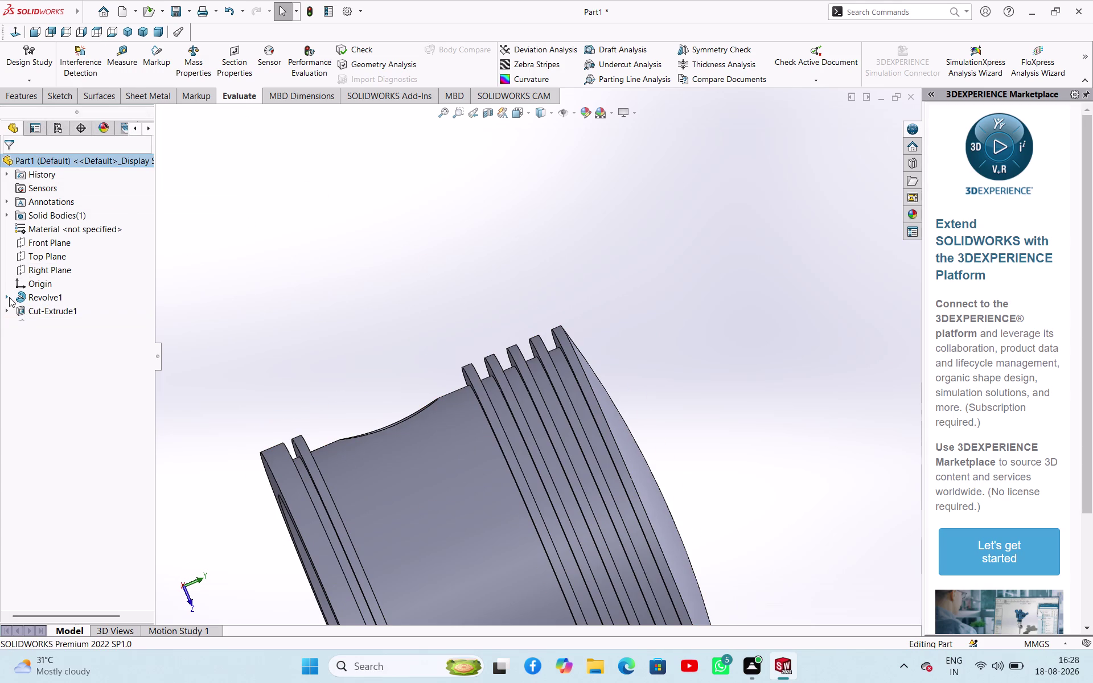
click(38, 312)
Bring up Revolve1's Sketch1 and zoom in on the profile.
click(51, 283)
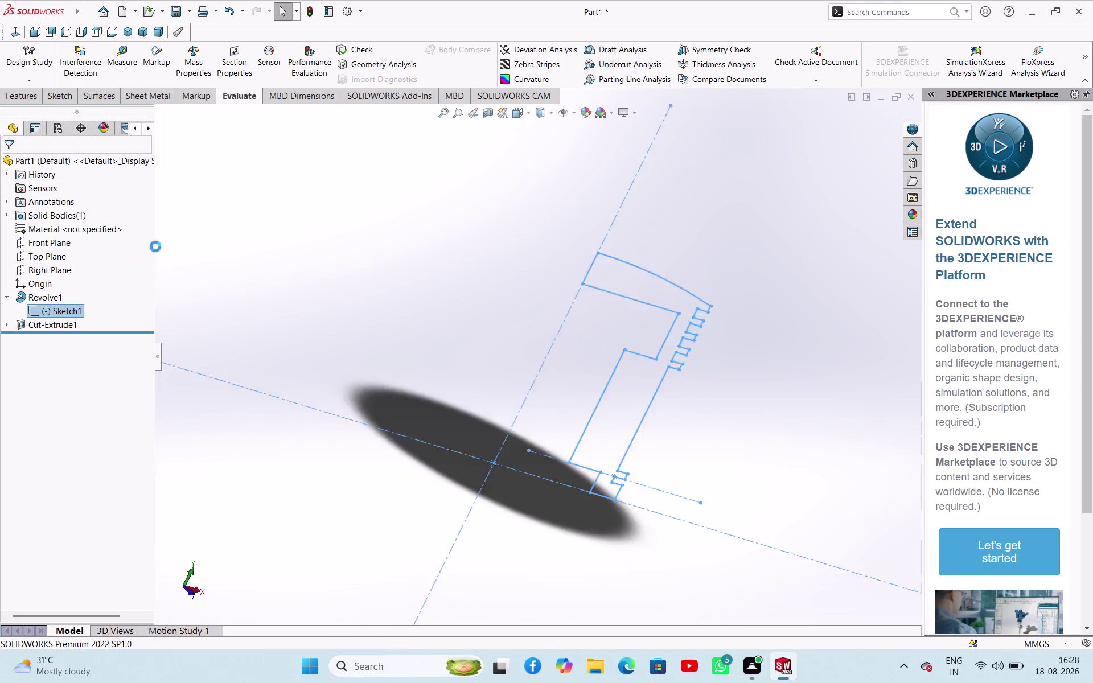
scroll(down, 3)
scroll(down, 3)
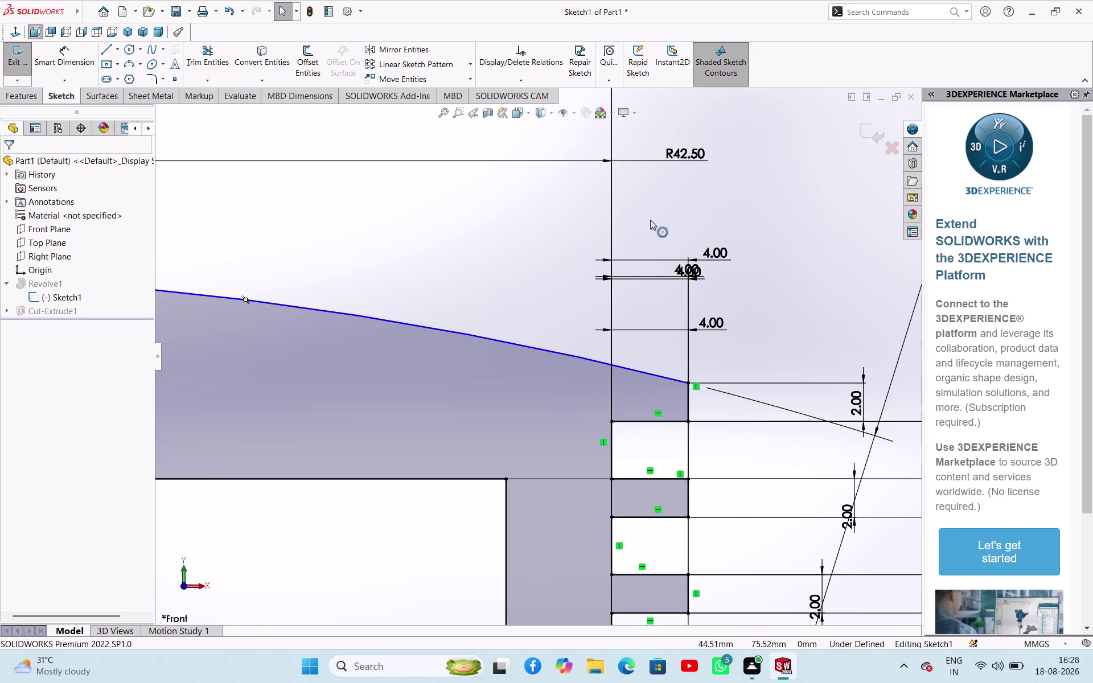
scroll(up, 3)
scroll(up, 3)
scroll(up, 3)
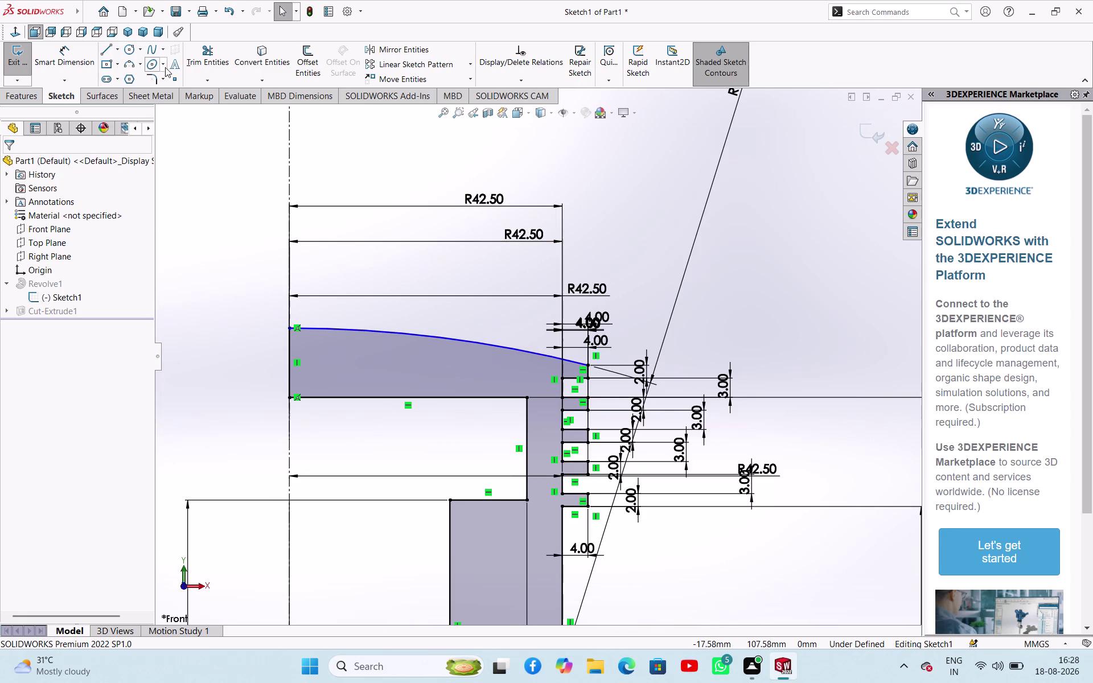
Try a 46.50 dimension across the crown, cancel it, and check the R42.50 value.
click(63, 58)
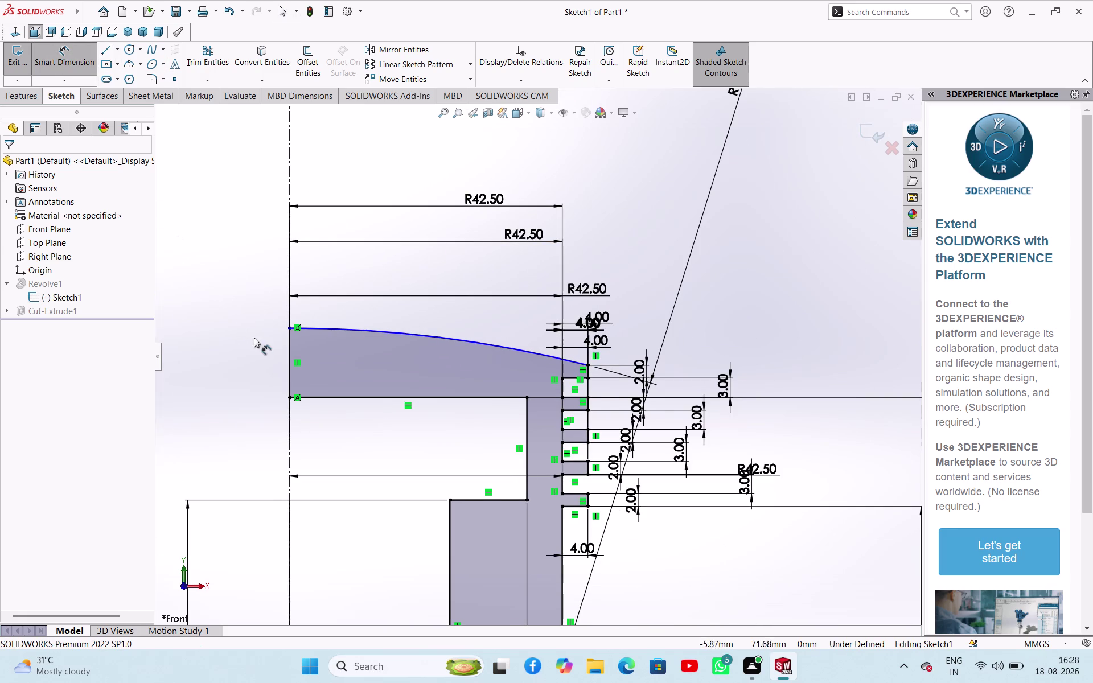
click(288, 358)
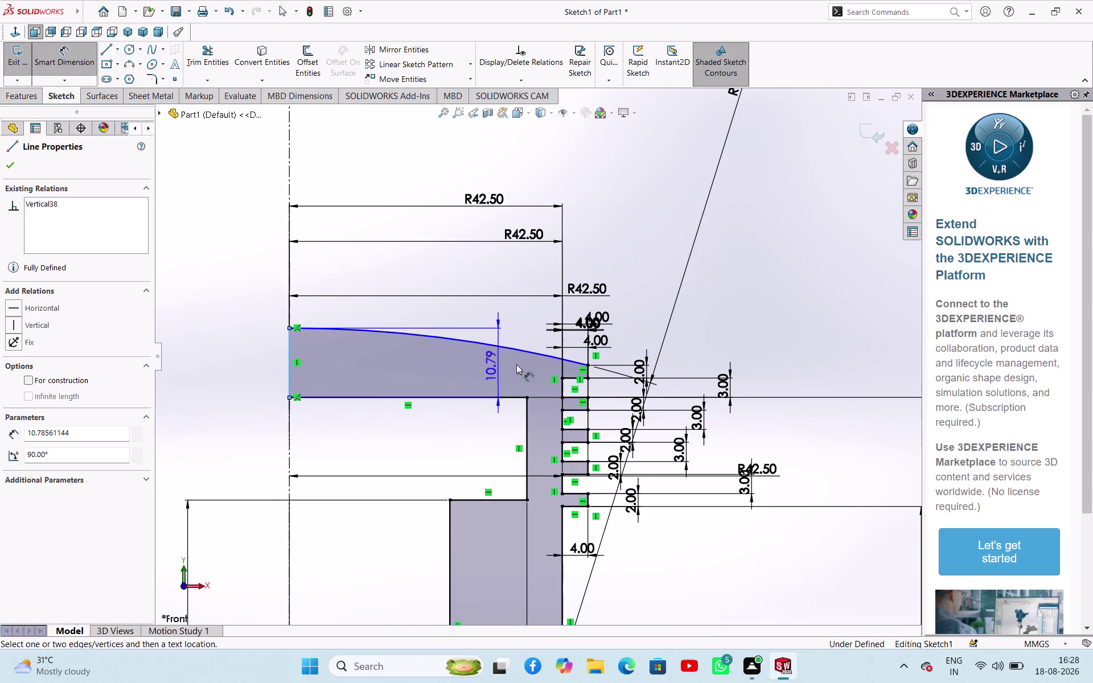
click(588, 363)
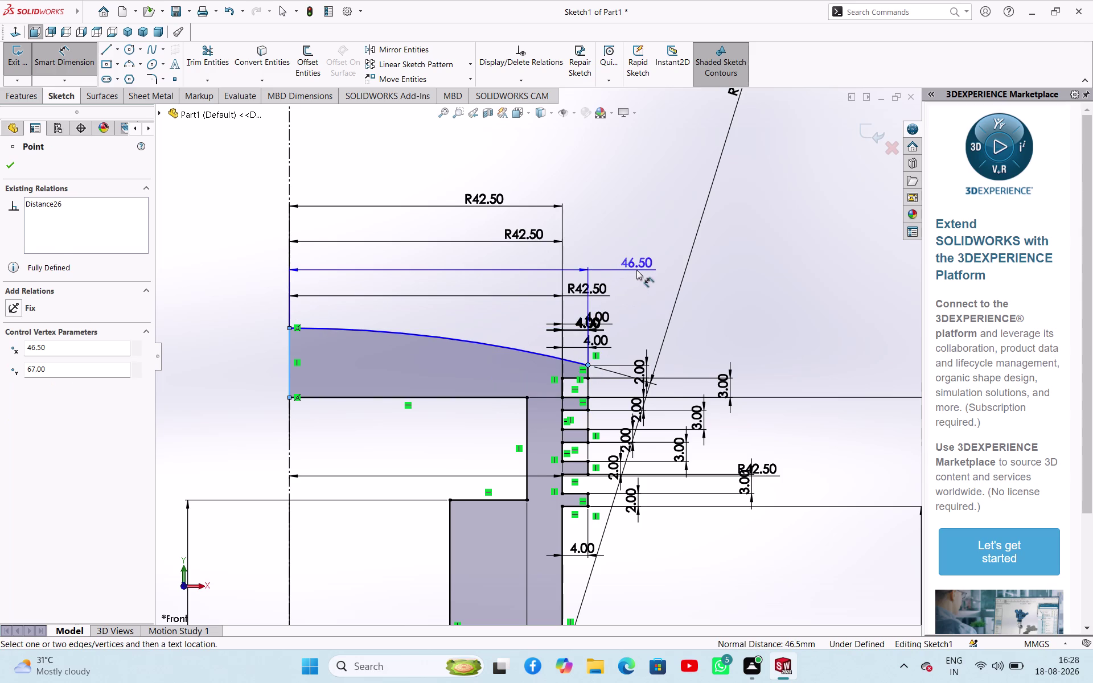
click(637, 270)
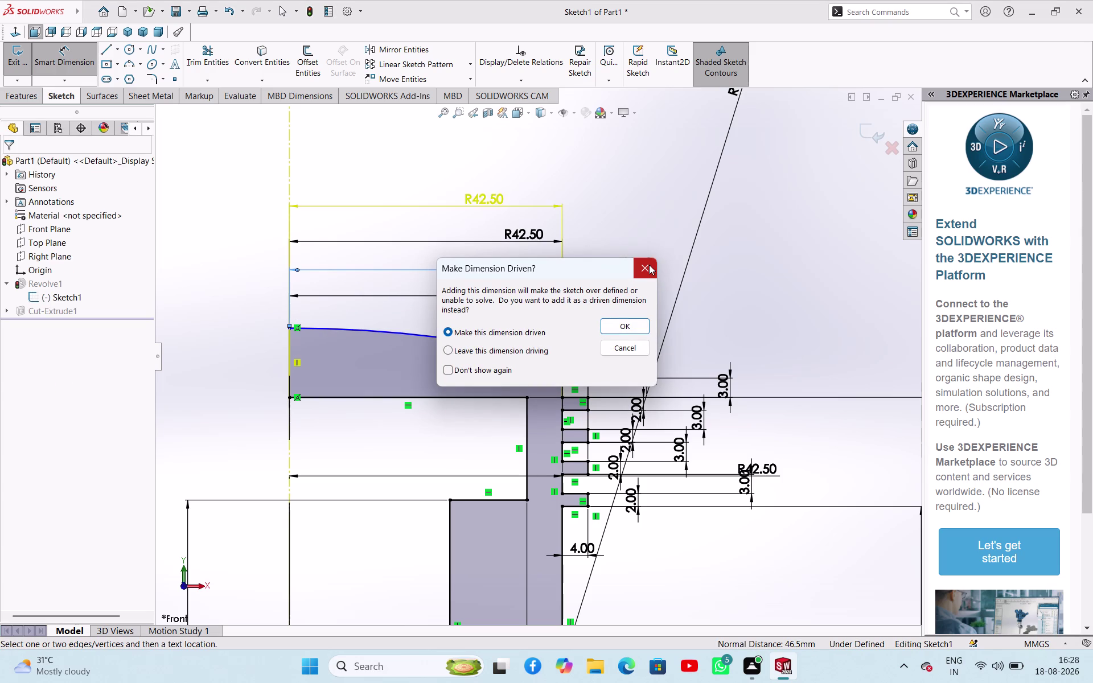
click(649, 265)
double_click(527, 237)
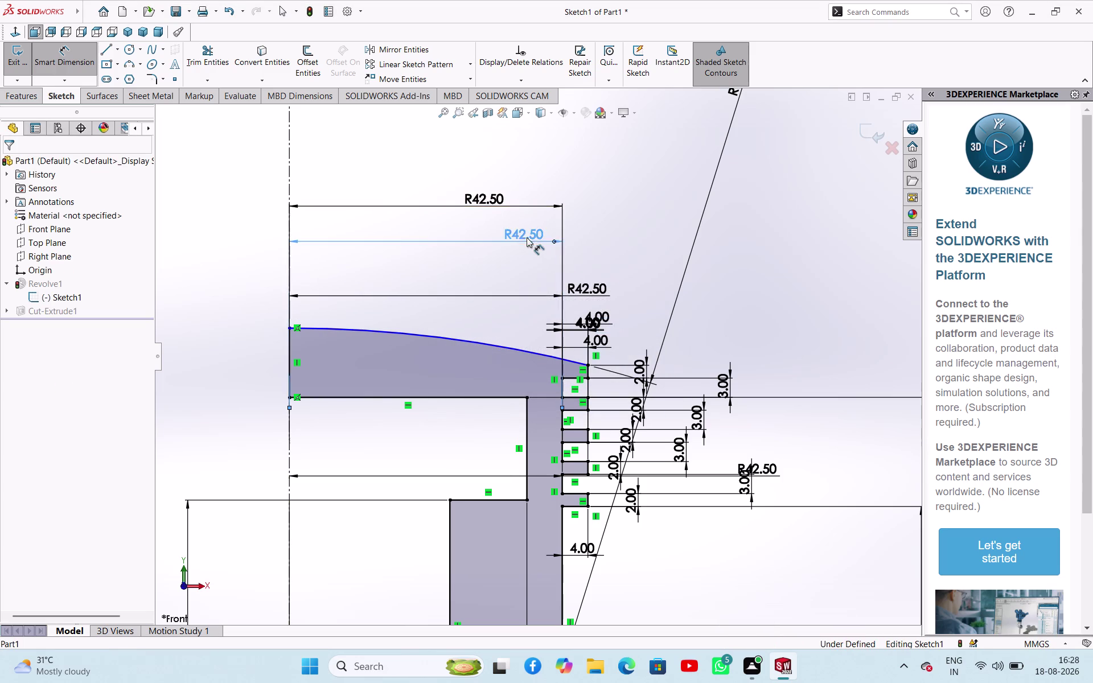
click(621, 212)
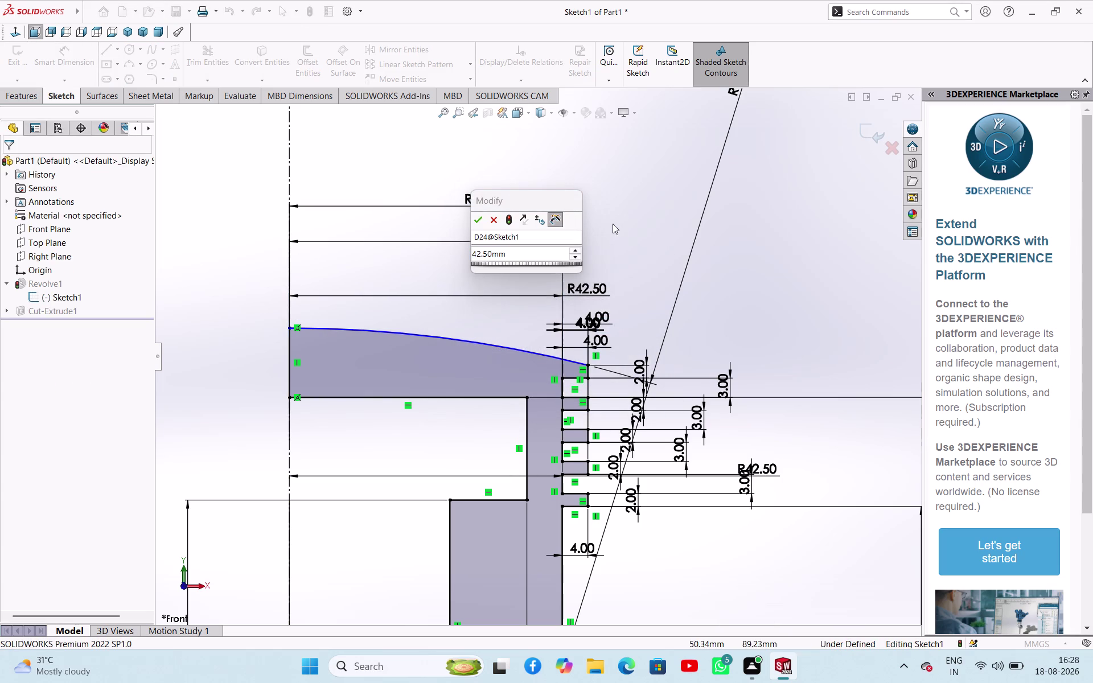
click(478, 221)
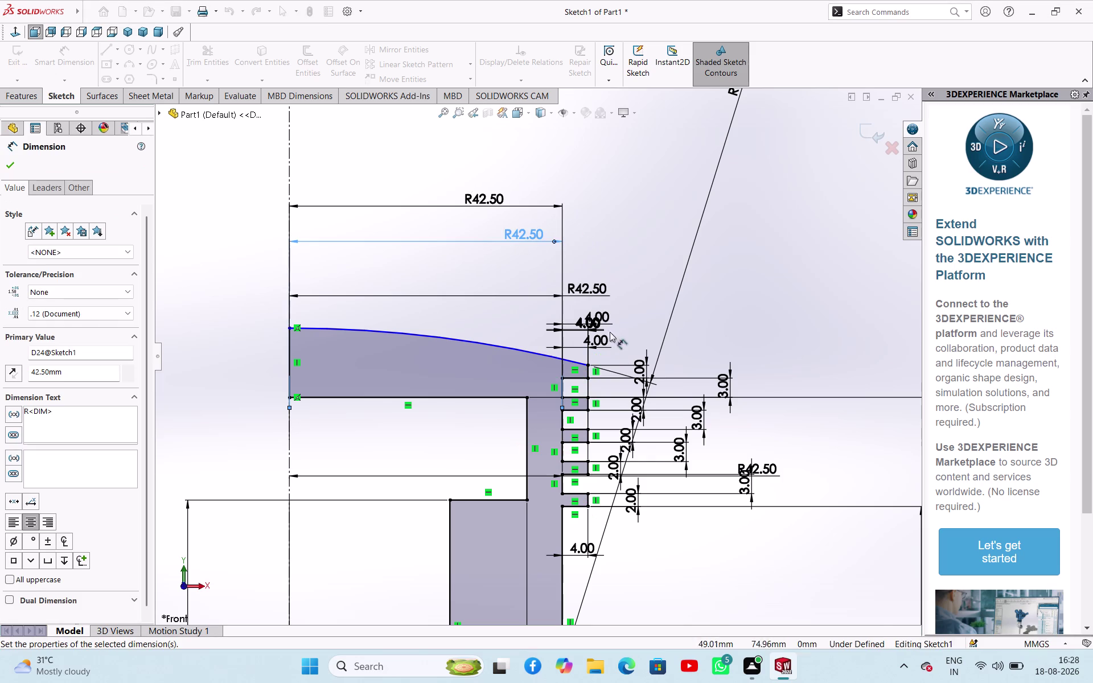
Retry and cancel the 46.50 dimension, then open the top R42.50 radius for editing.
click(587, 365)
click(289, 328)
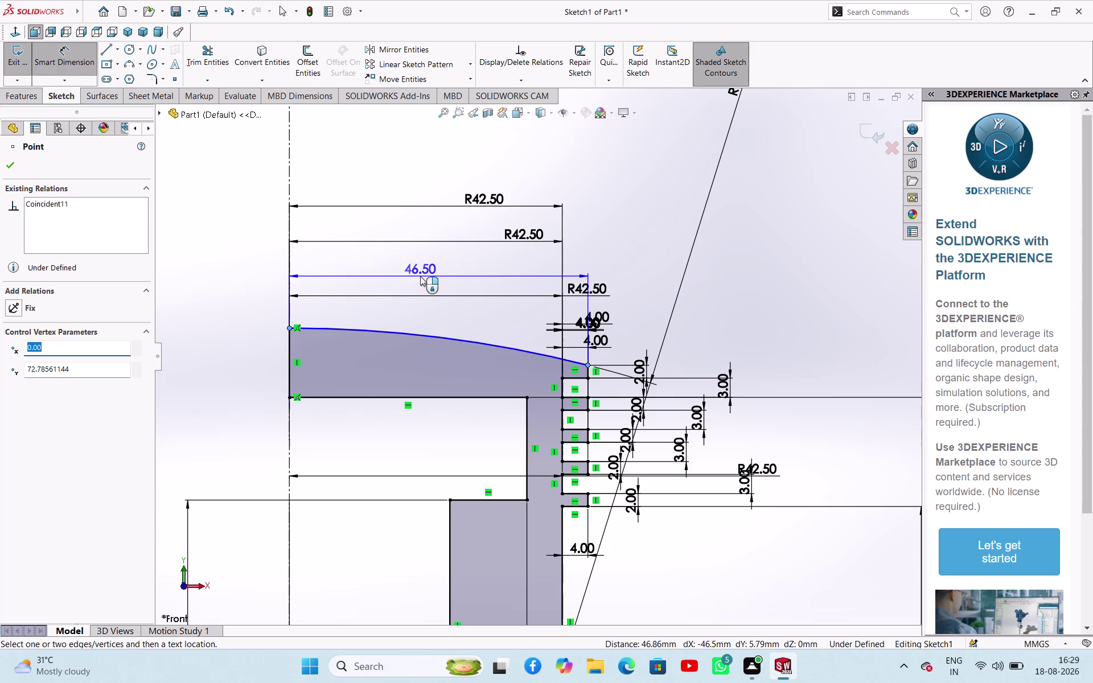
click(420, 276)
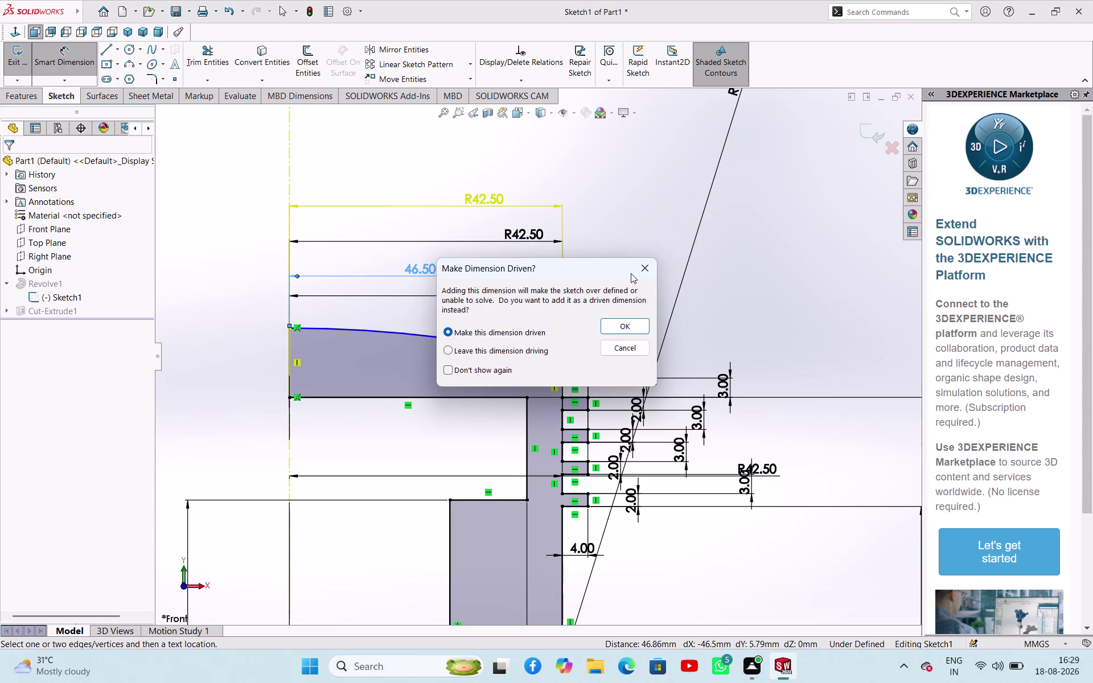
click(642, 269)
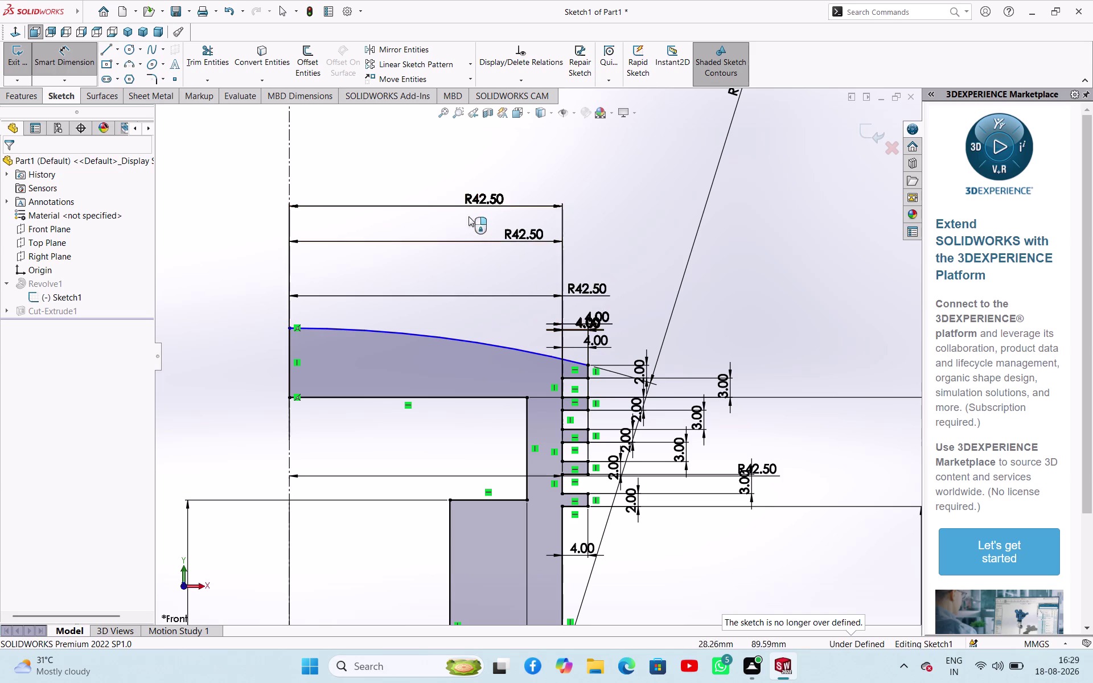
double_click(492, 199)
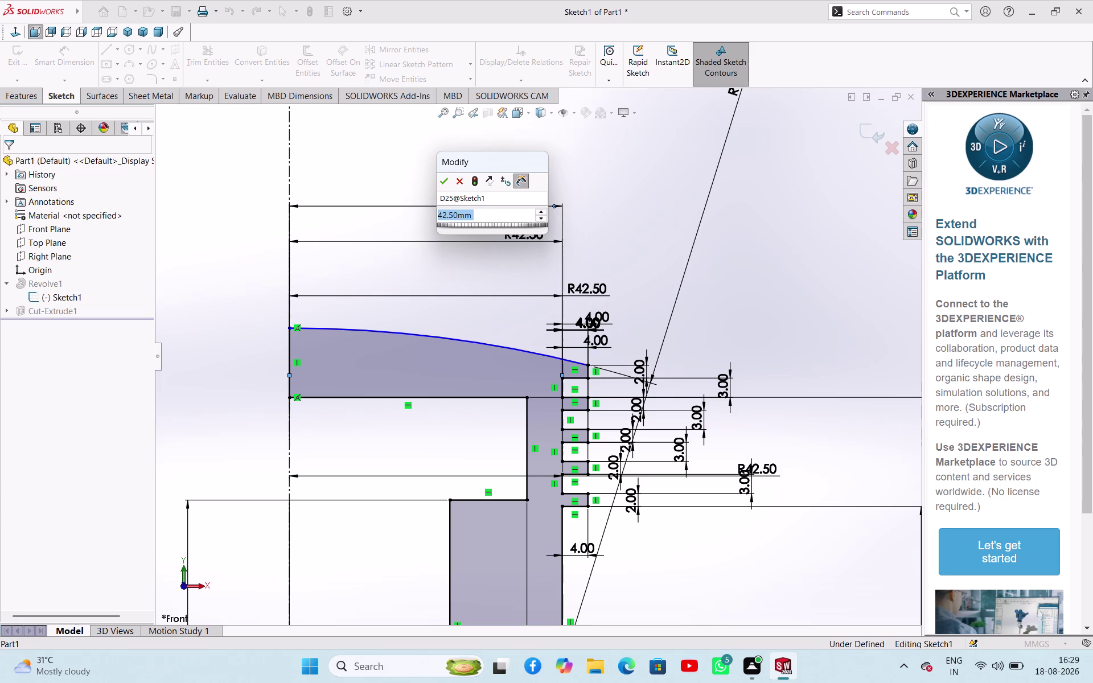
Set the crown radius to 42 and cancel the extra 46.00 dimension.
text(42)
key(Return)
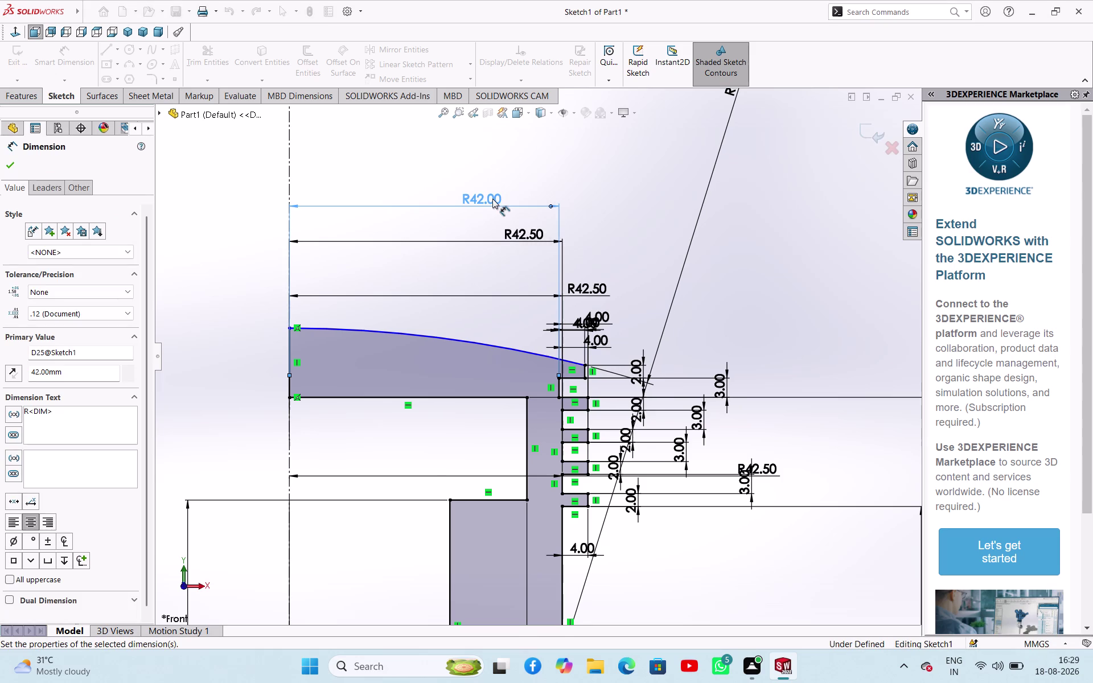
click(587, 365)
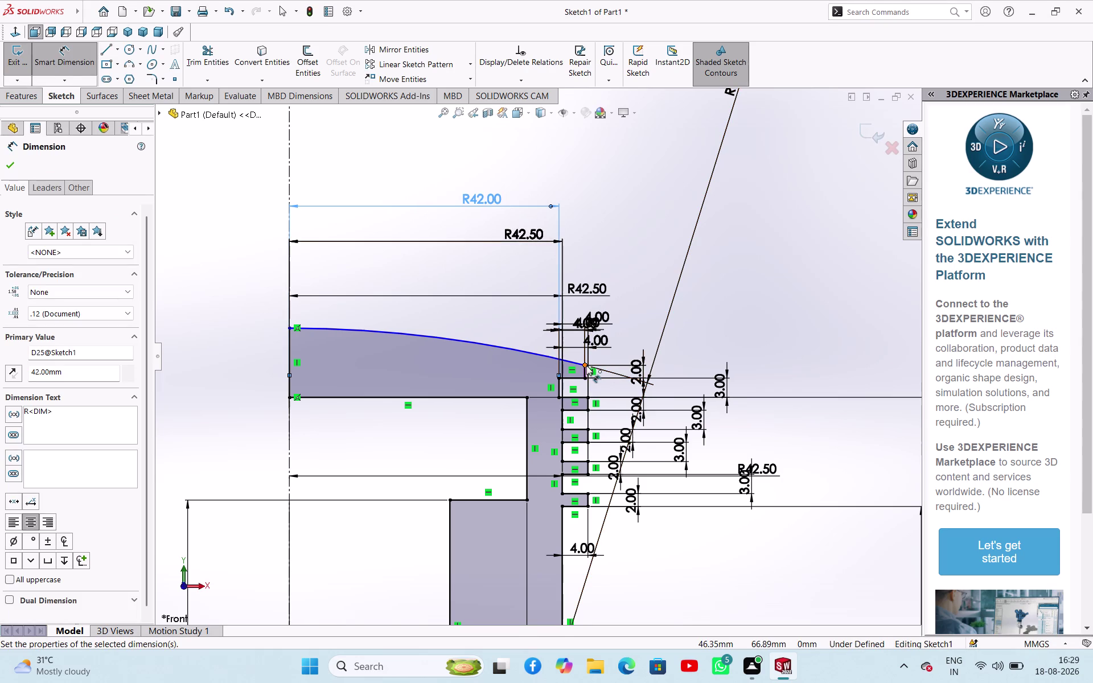
click(289, 346)
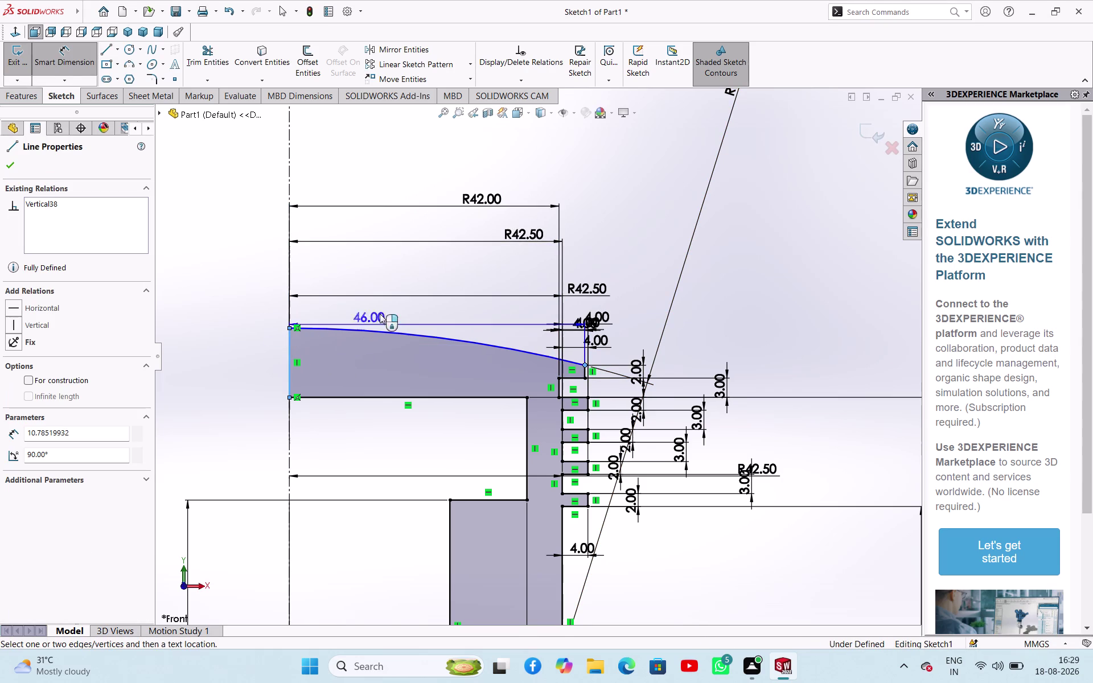
click(530, 166)
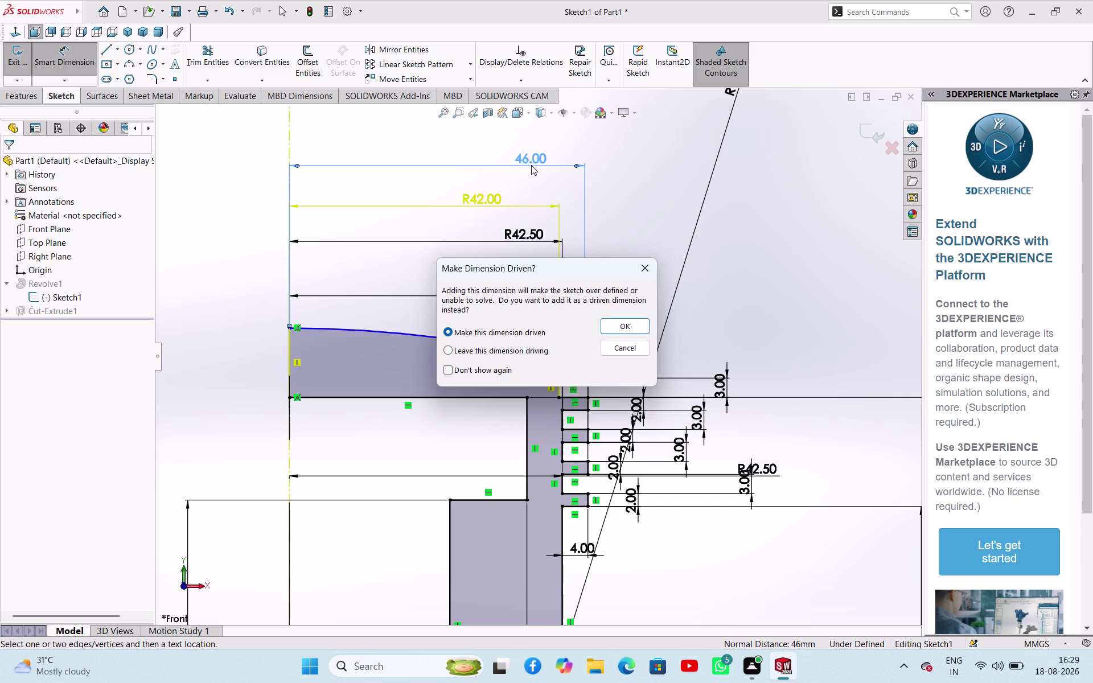
click(639, 264)
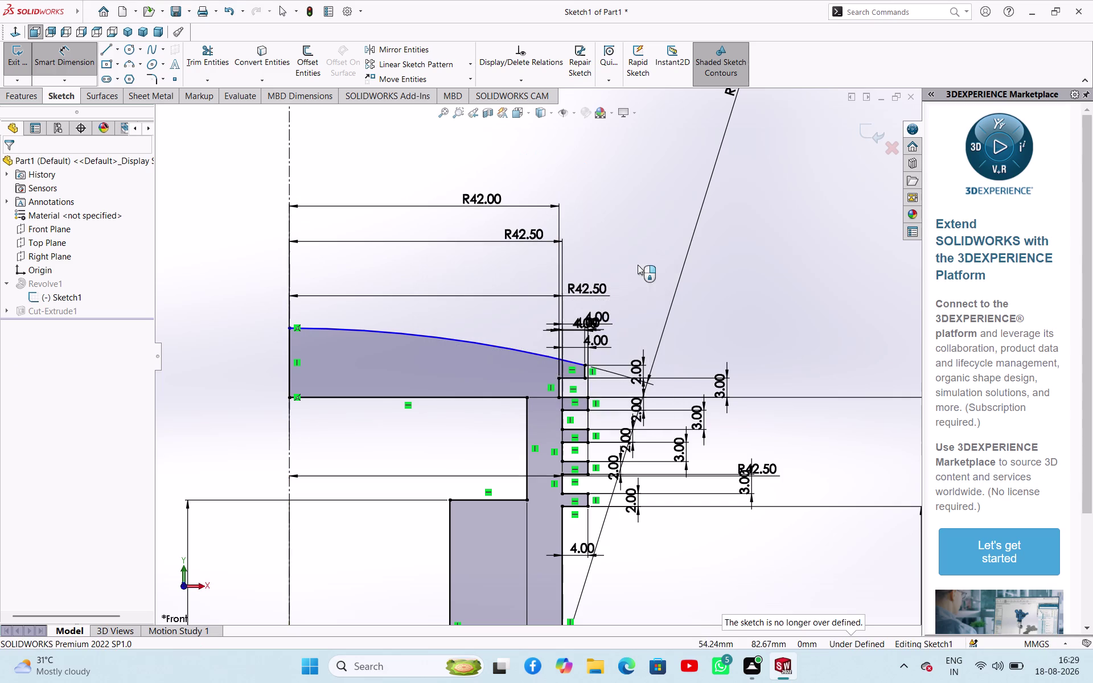
Exit the sketch, switch to Top view, and measure the crown edge at 92 mm.
click(19, 58)
scroll(up, 3)
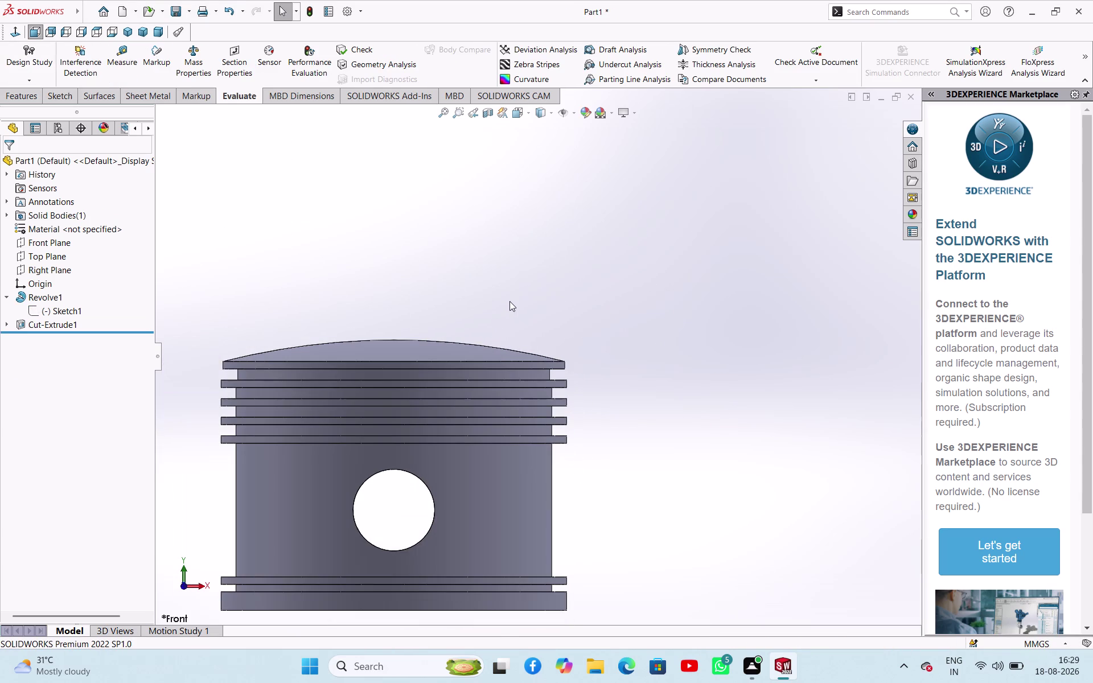
click(103, 33)
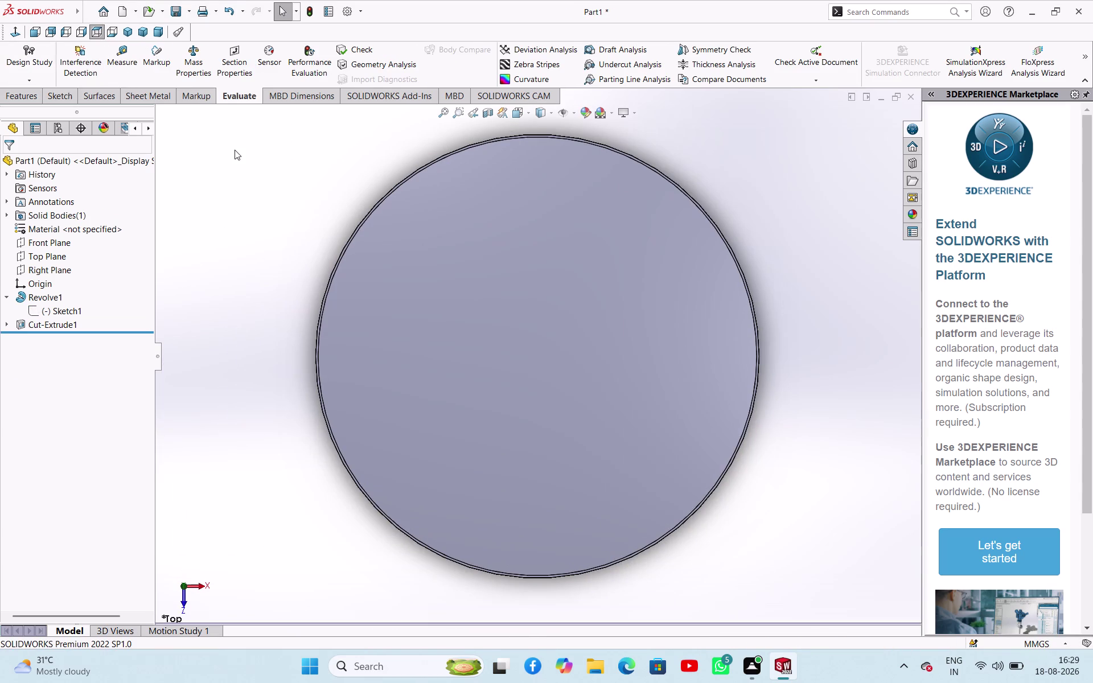
click(124, 60)
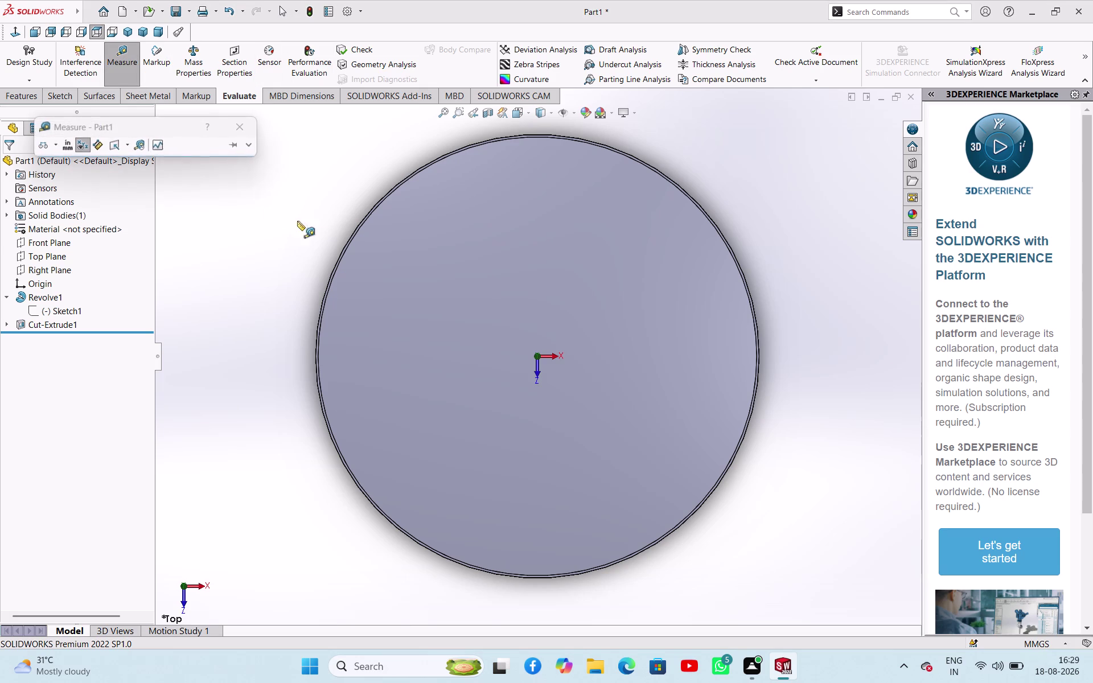
click(350, 246)
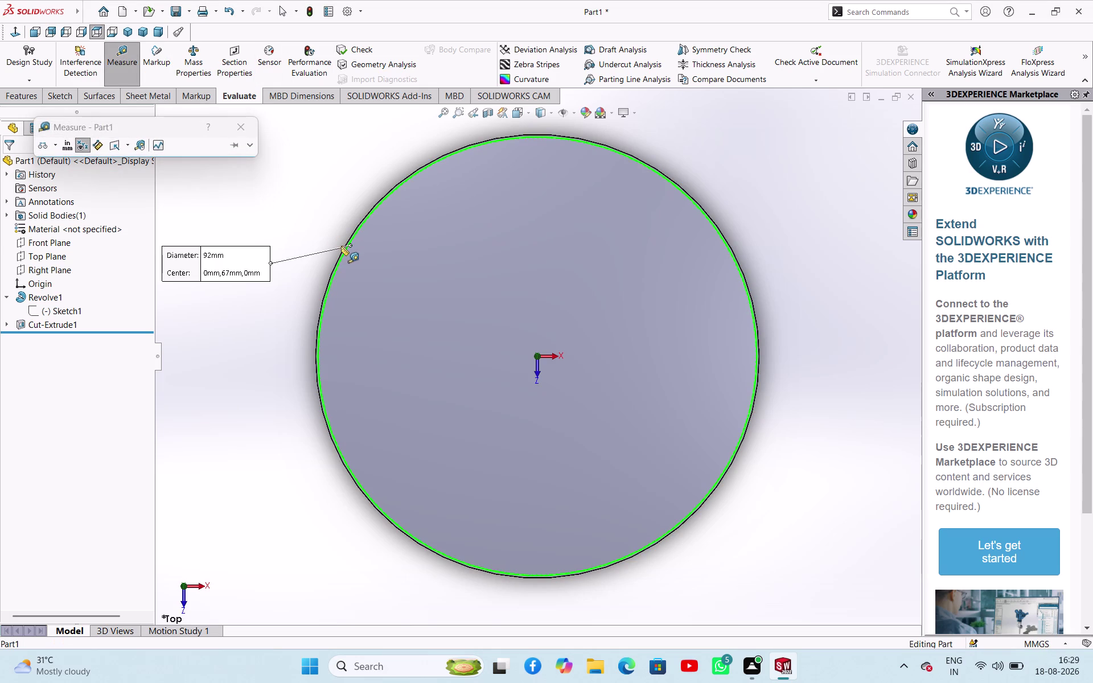
click(241, 125)
middle_drag(420, 319, 427, 320)
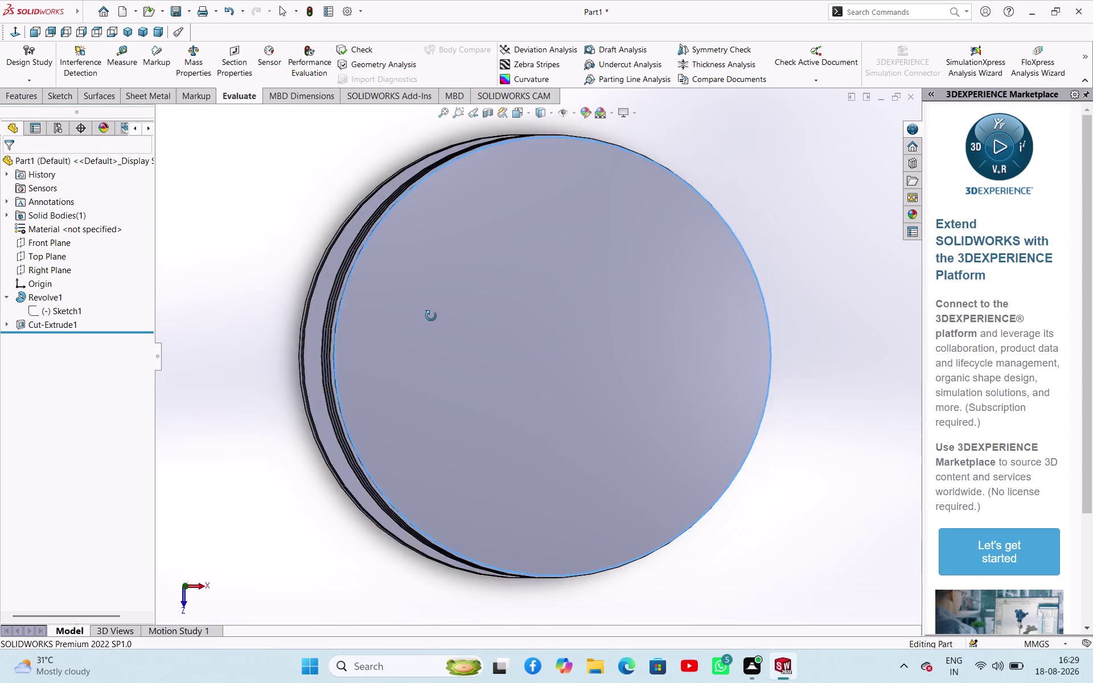
middle_drag(427, 319, 501, 208)
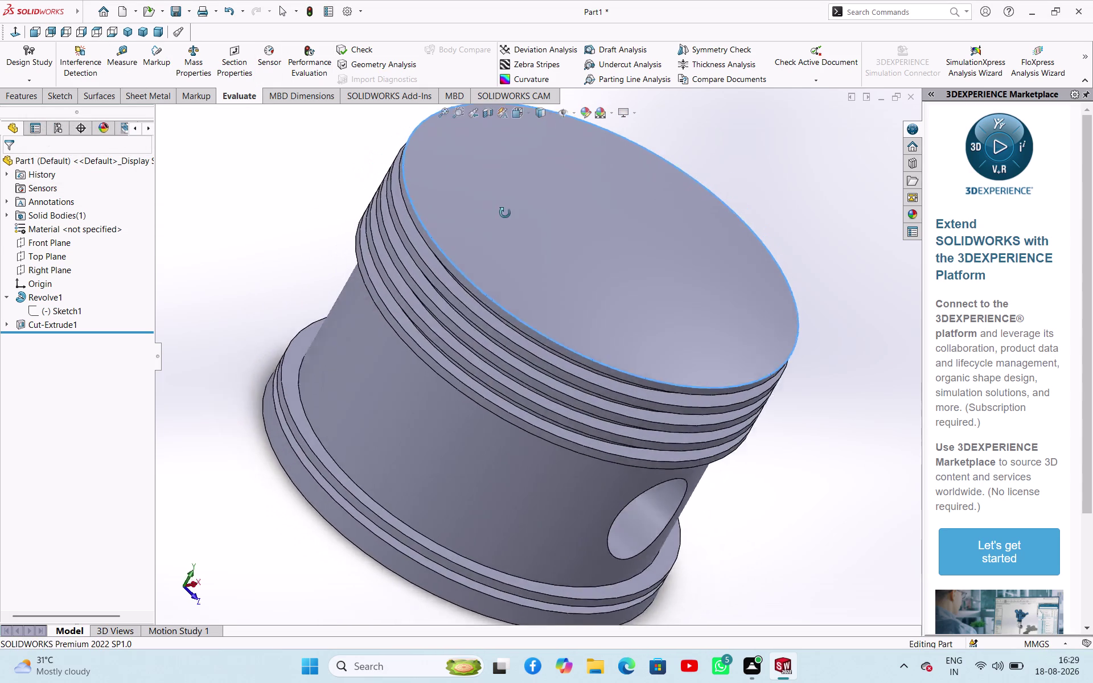
middle_drag(501, 209, 568, 339)
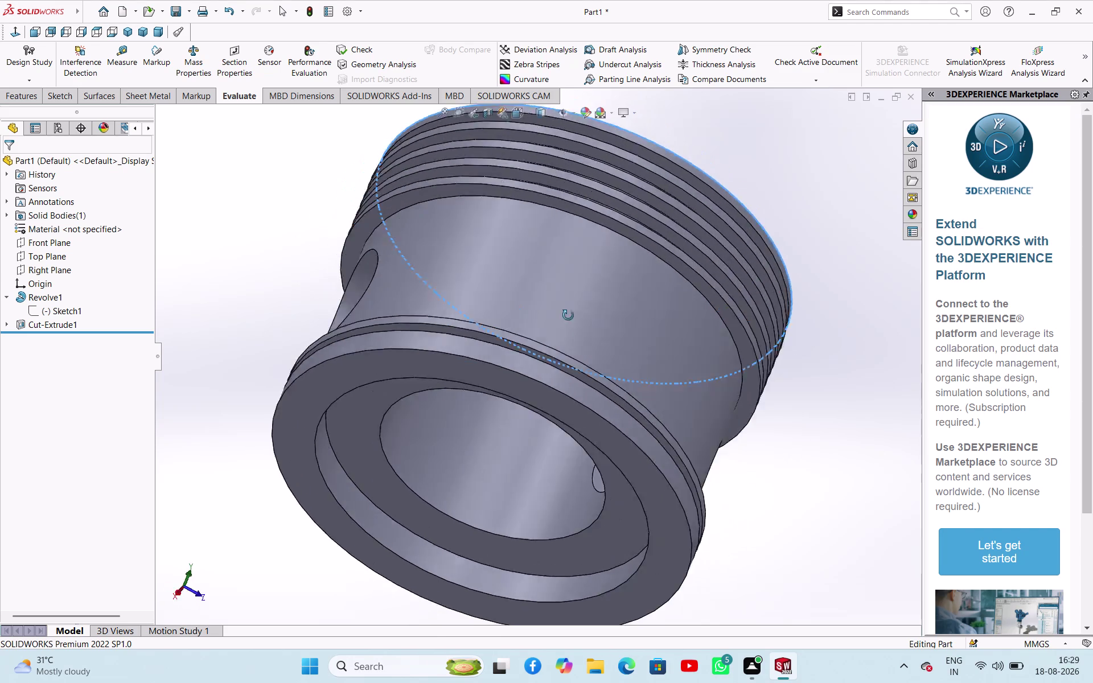
middle_drag(568, 339, 503, 354)
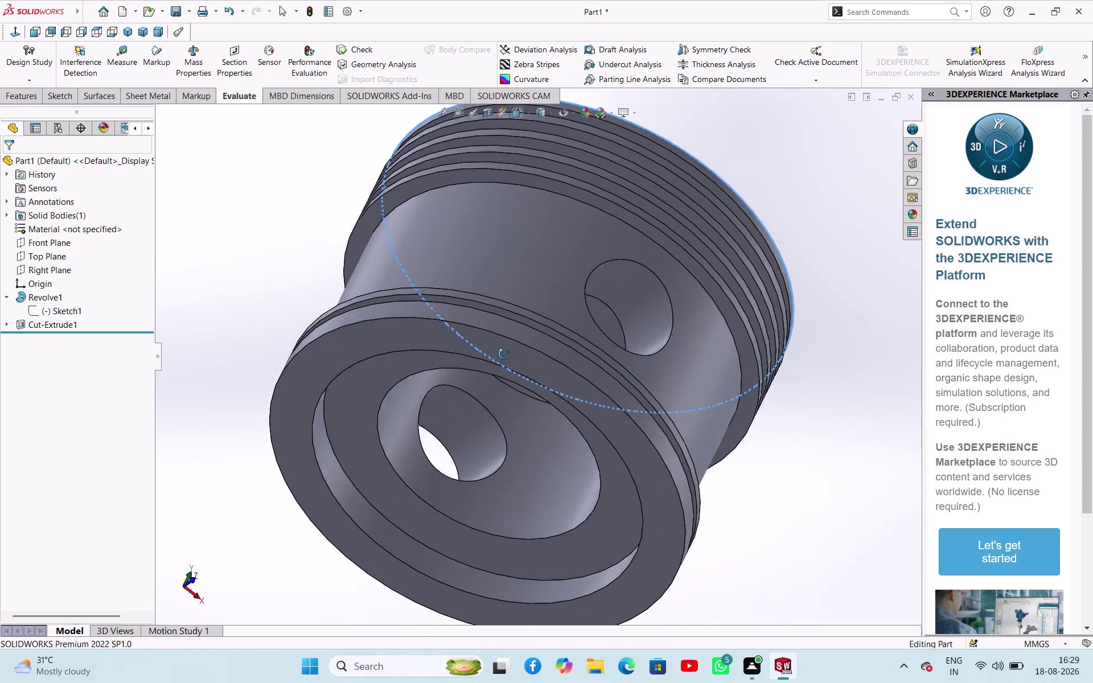
middle_drag(504, 354, 516, 398)
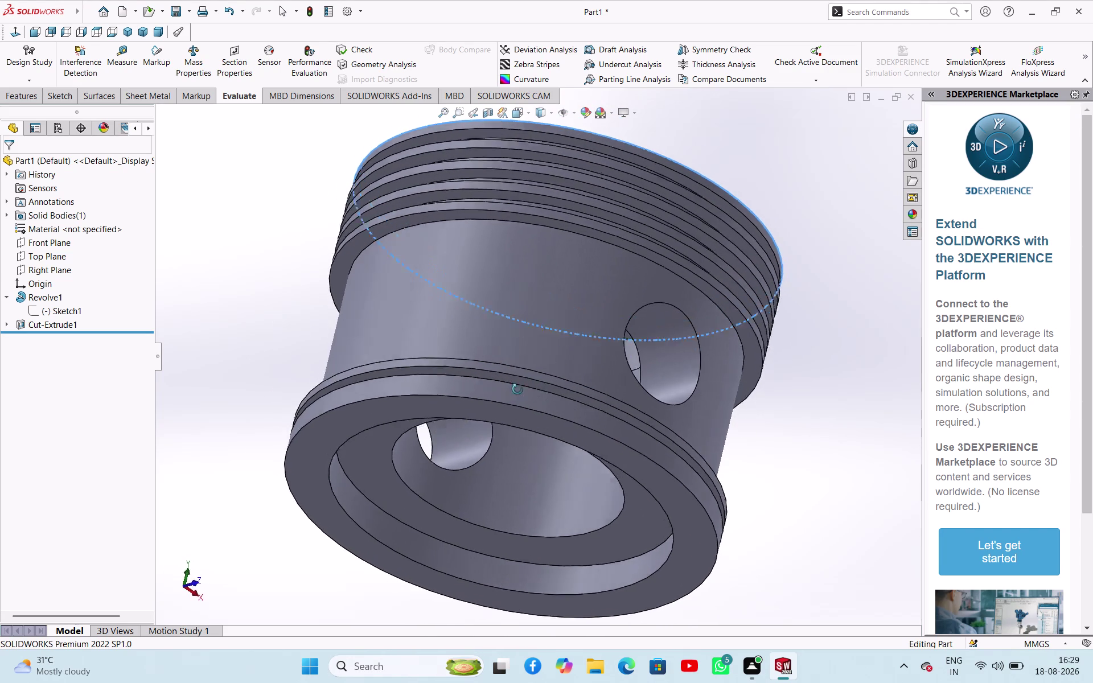
middle_drag(516, 398, 399, 431)
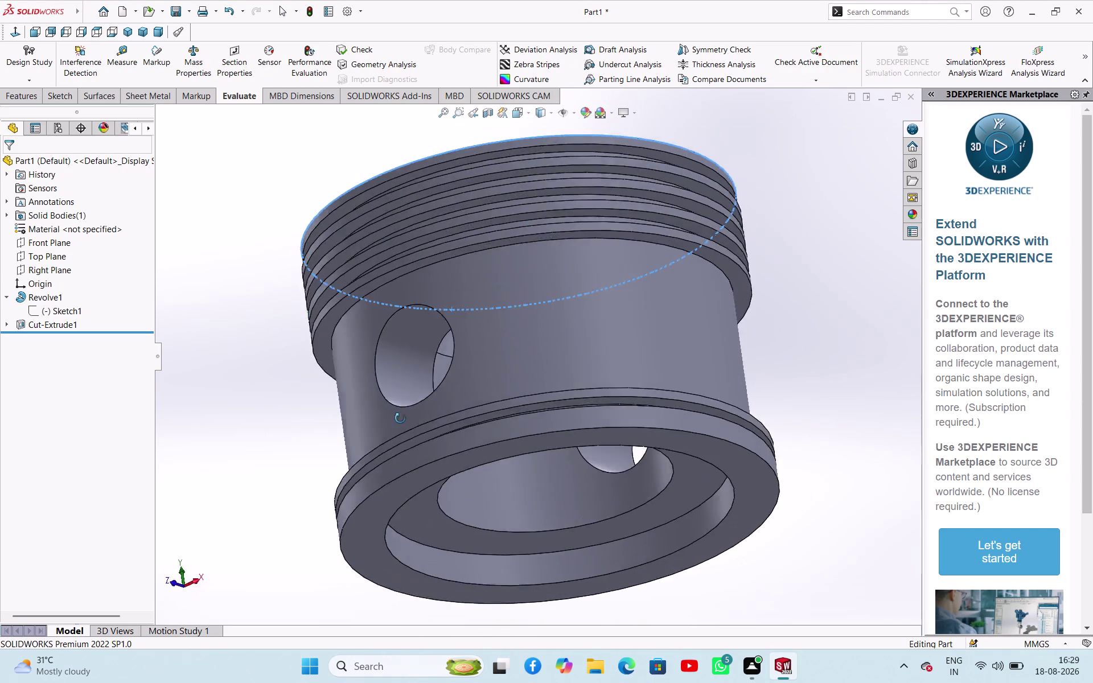
middle_drag(400, 431, 621, 381)
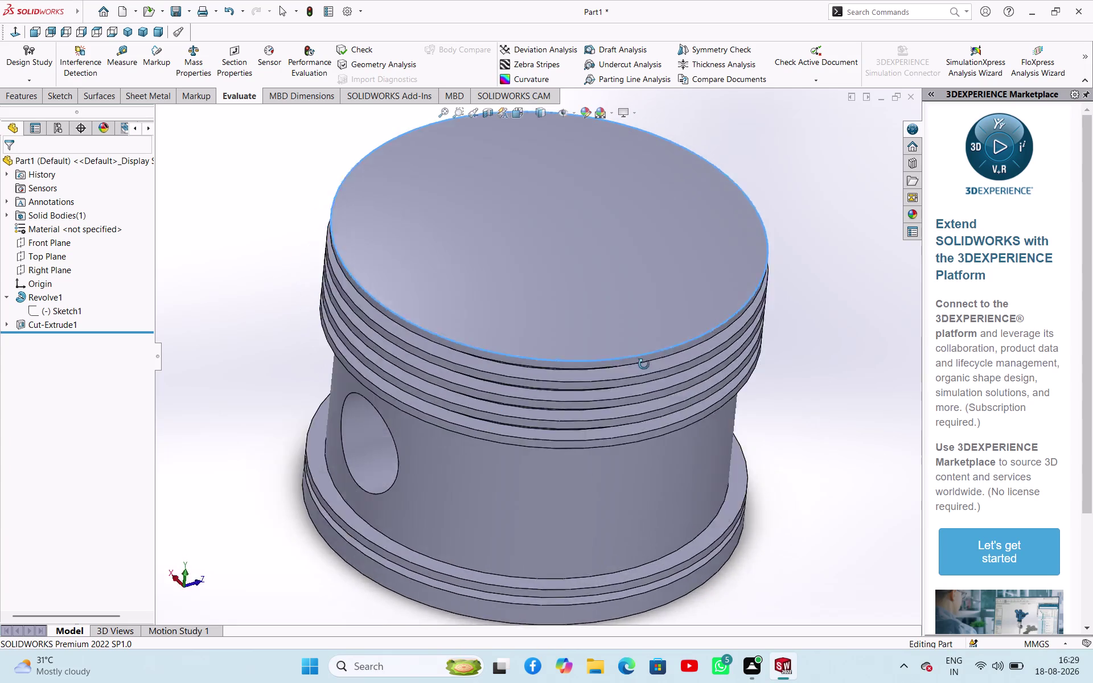
middle_drag(621, 381, 617, 331)
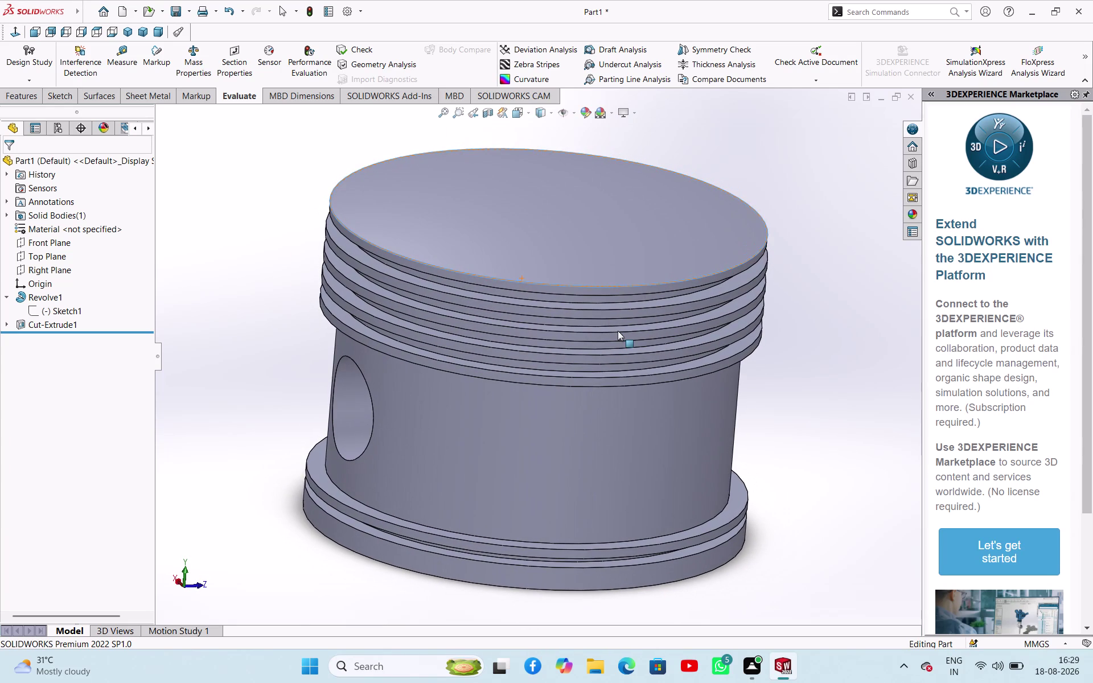
middle_drag(789, 398, 745, 343)
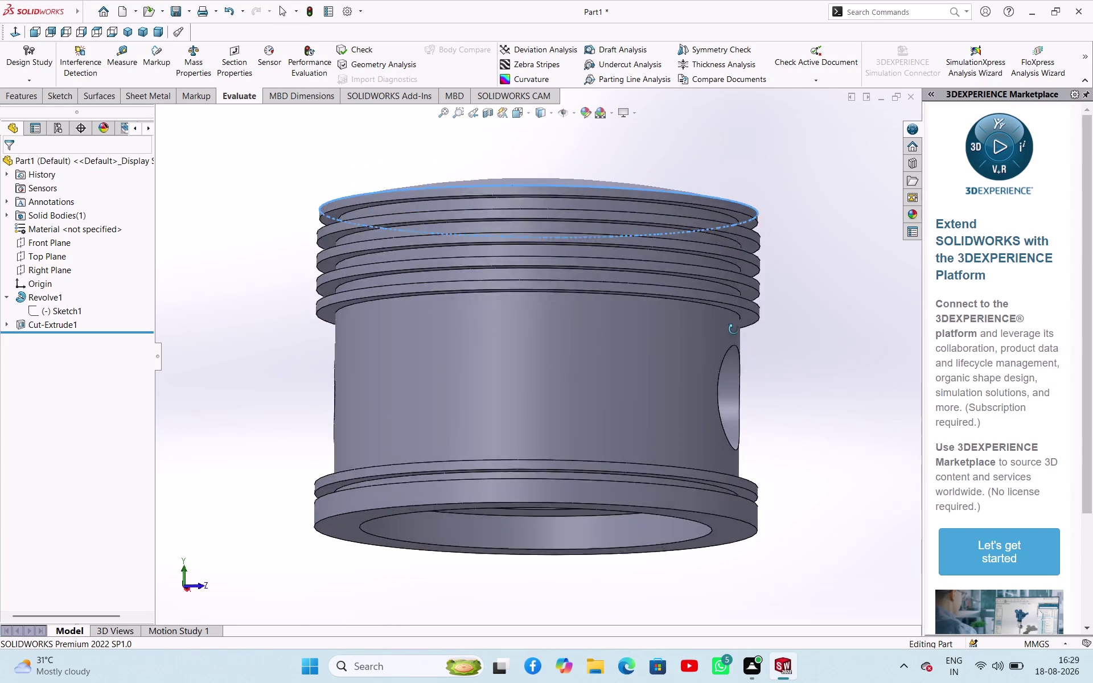
middle_drag(745, 343, 743, 387)
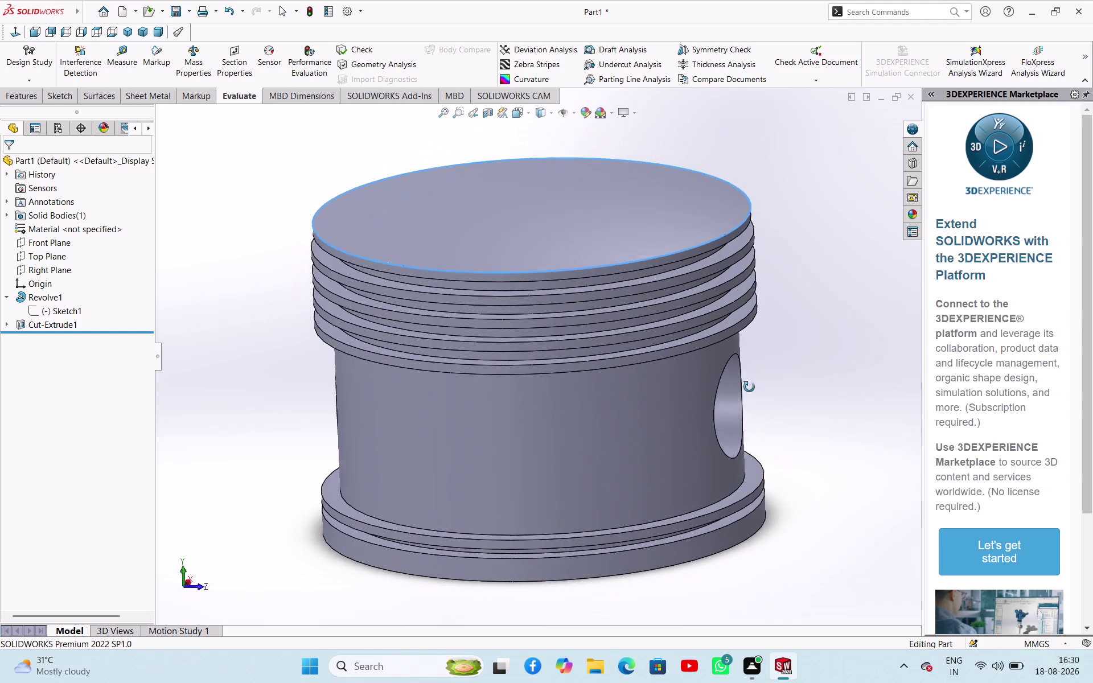
middle_drag(744, 387, 697, 222)
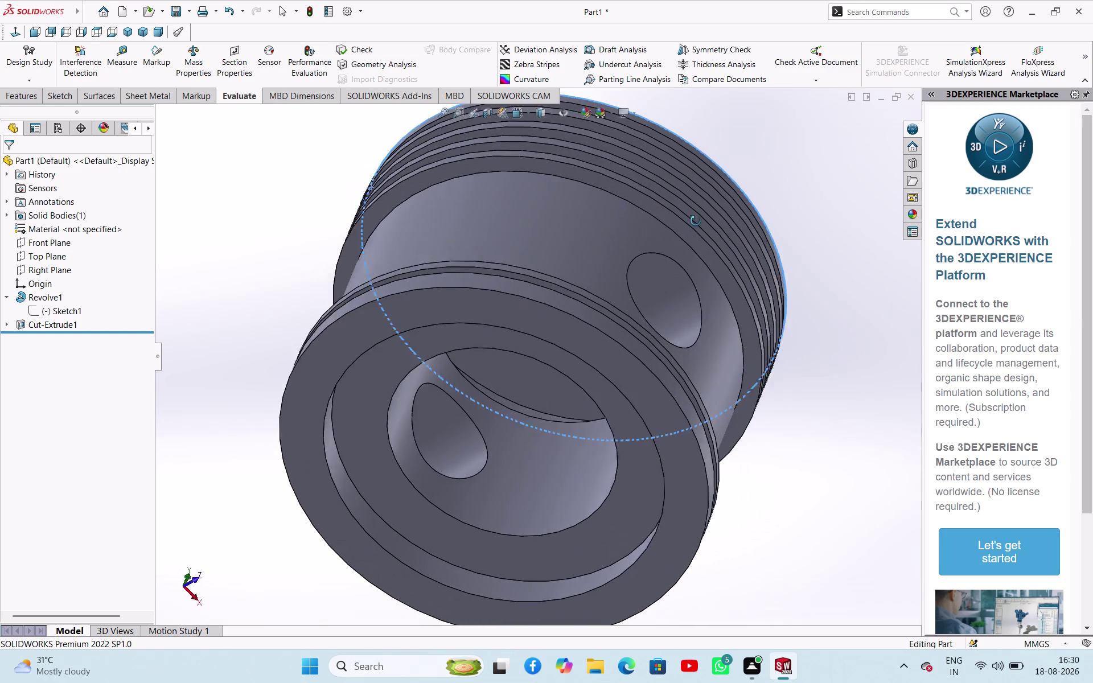
middle_drag(697, 222, 581, 214)
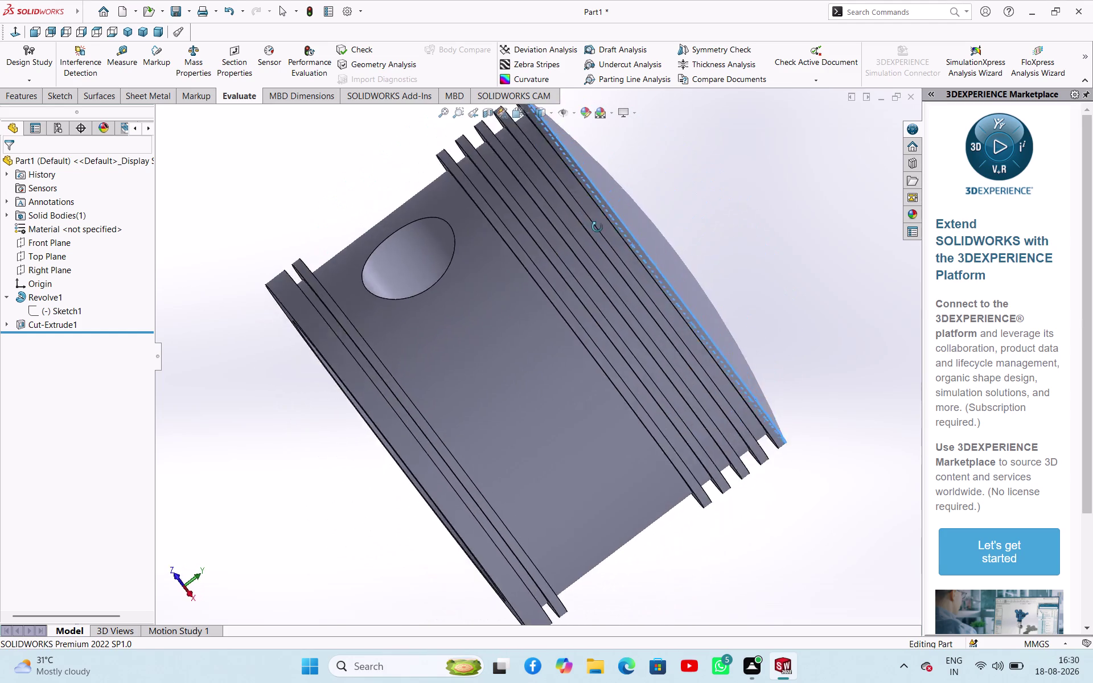
middle_drag(581, 214, 699, 320)
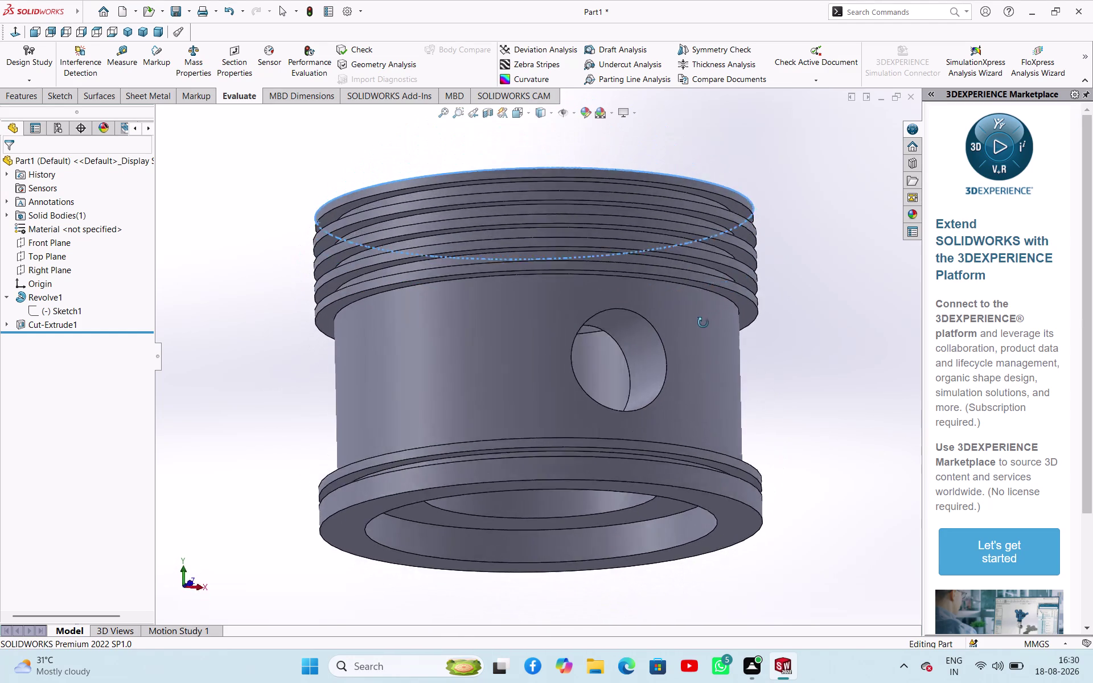
middle_drag(699, 320, 779, 368)
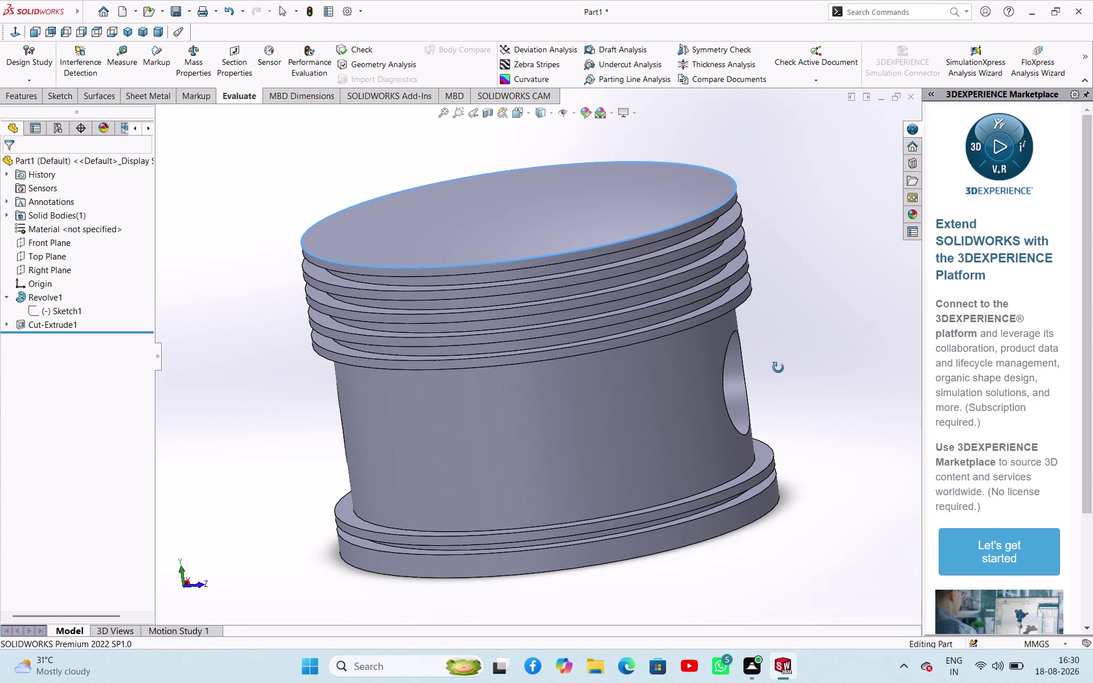
middle_drag(779, 368, 534, 472)
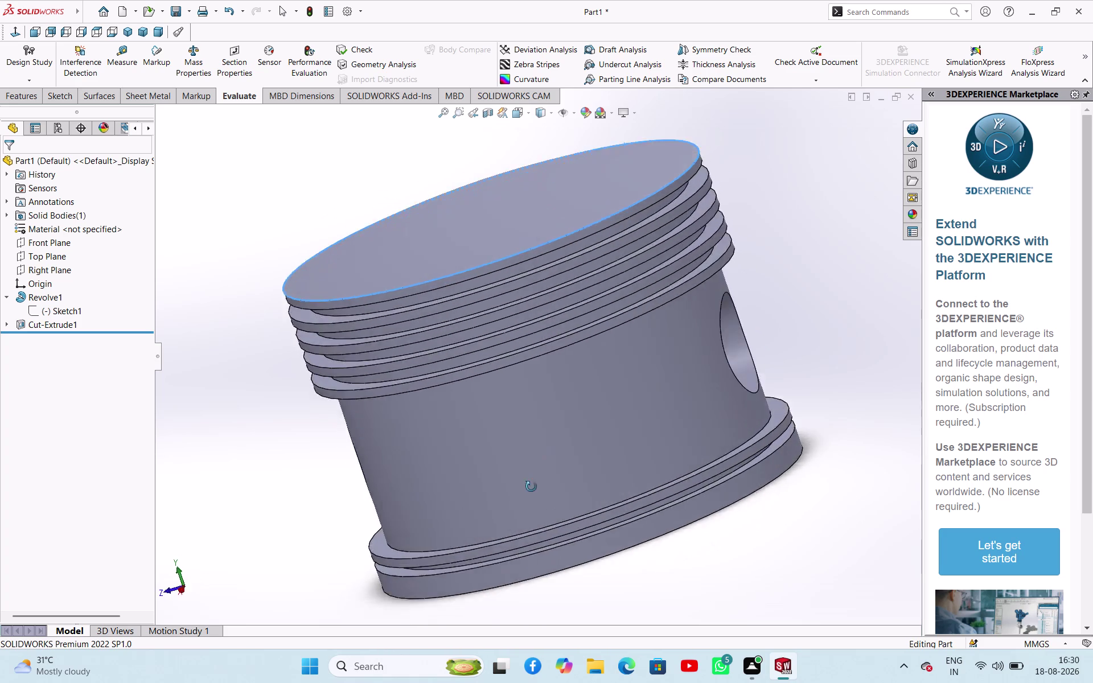
middle_drag(534, 471, 579, 483)
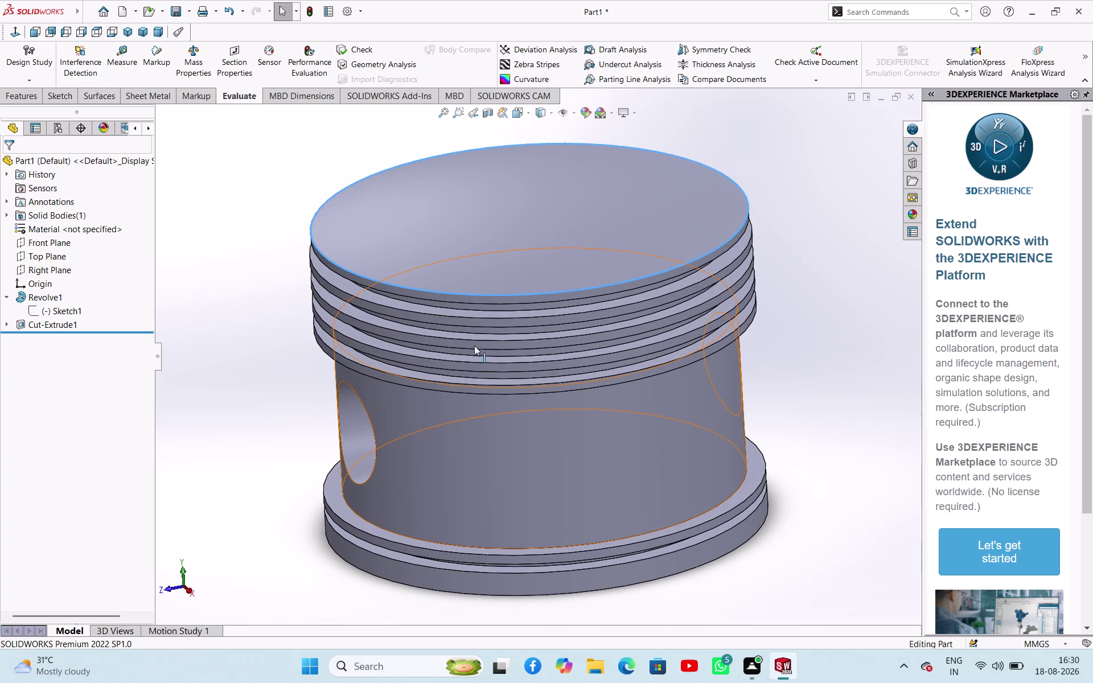
click(44, 244)
Abandon the empty sketch, browse Reference Geometry, then start Sketch4 on the Front Plane.
click(51, 224)
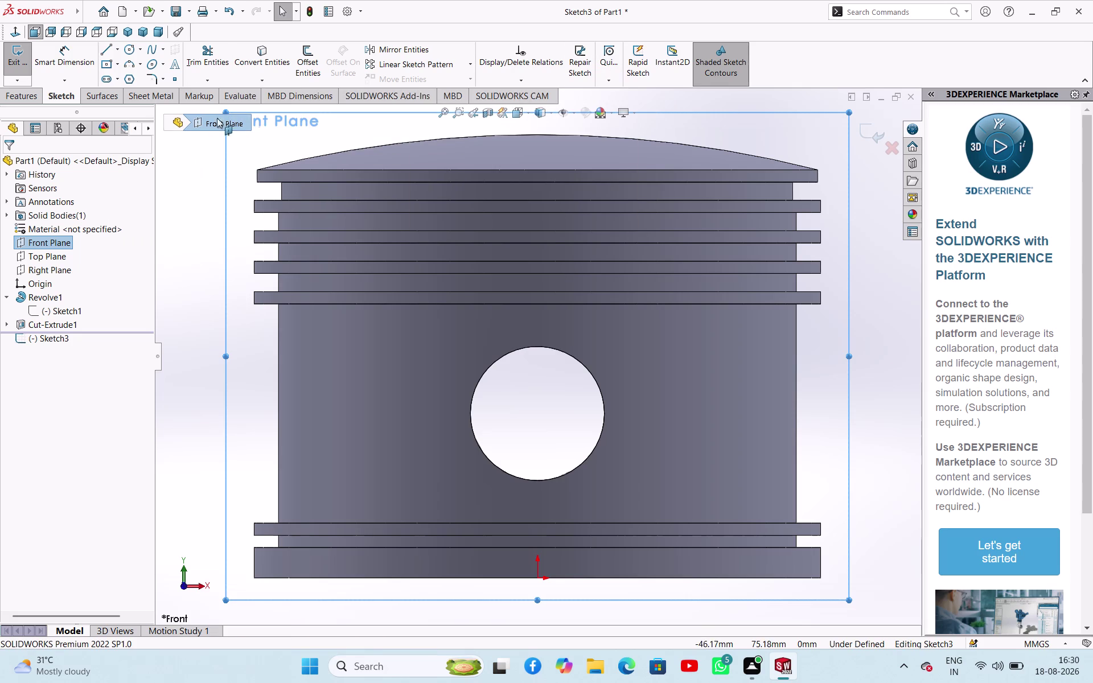
click(24, 69)
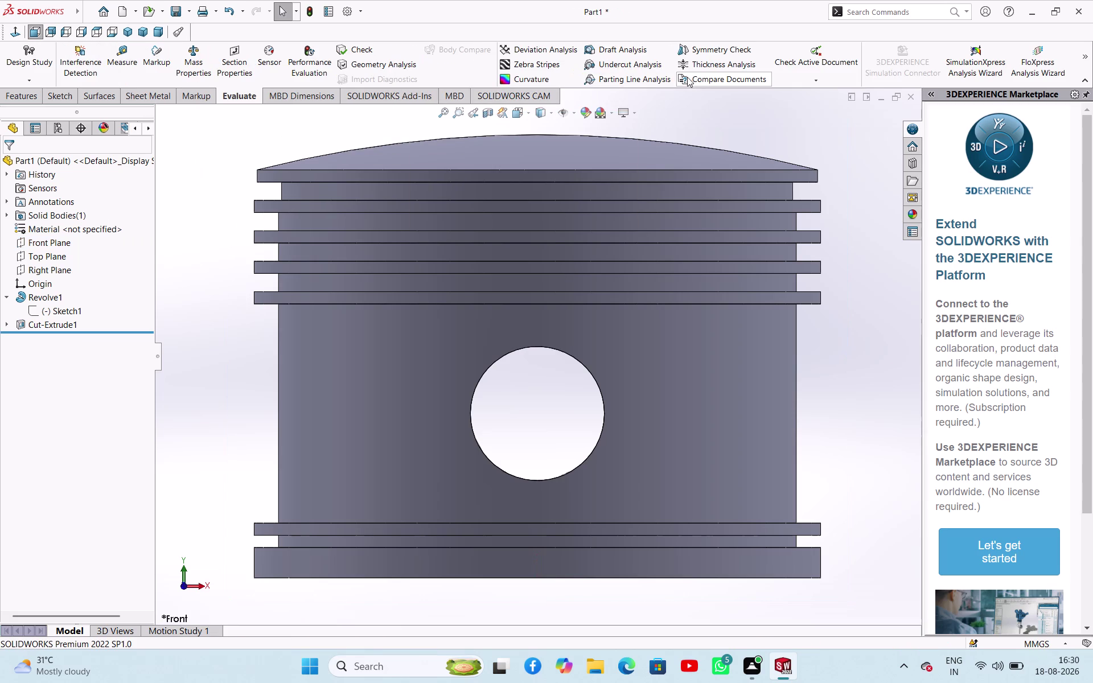
click(18, 98)
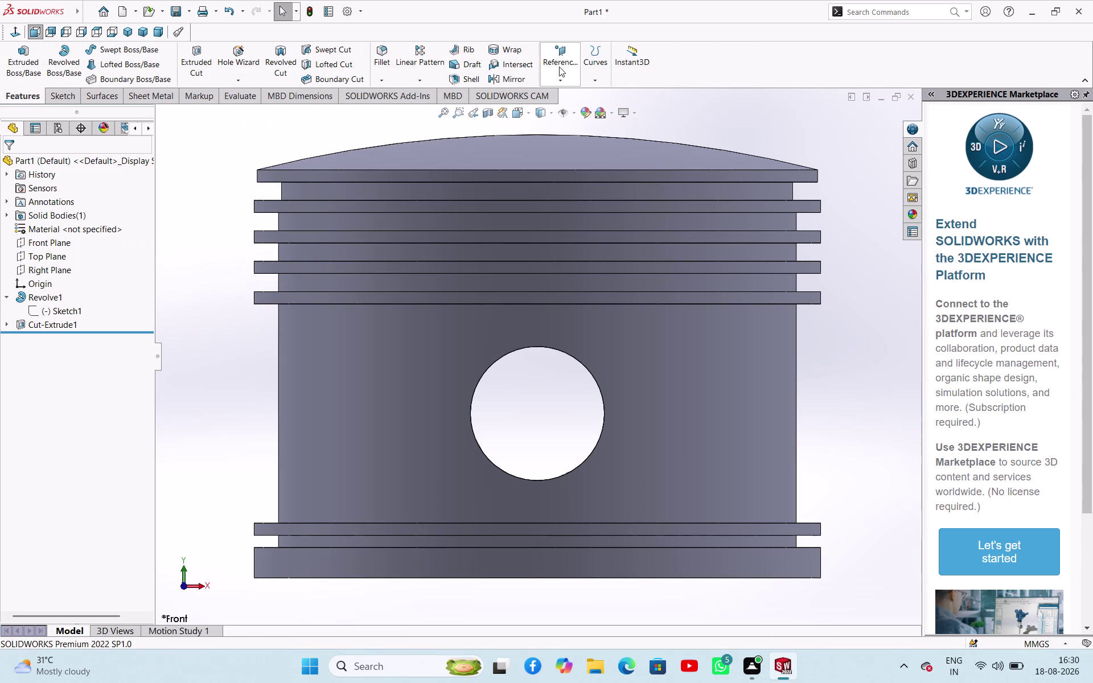
click(572, 76)
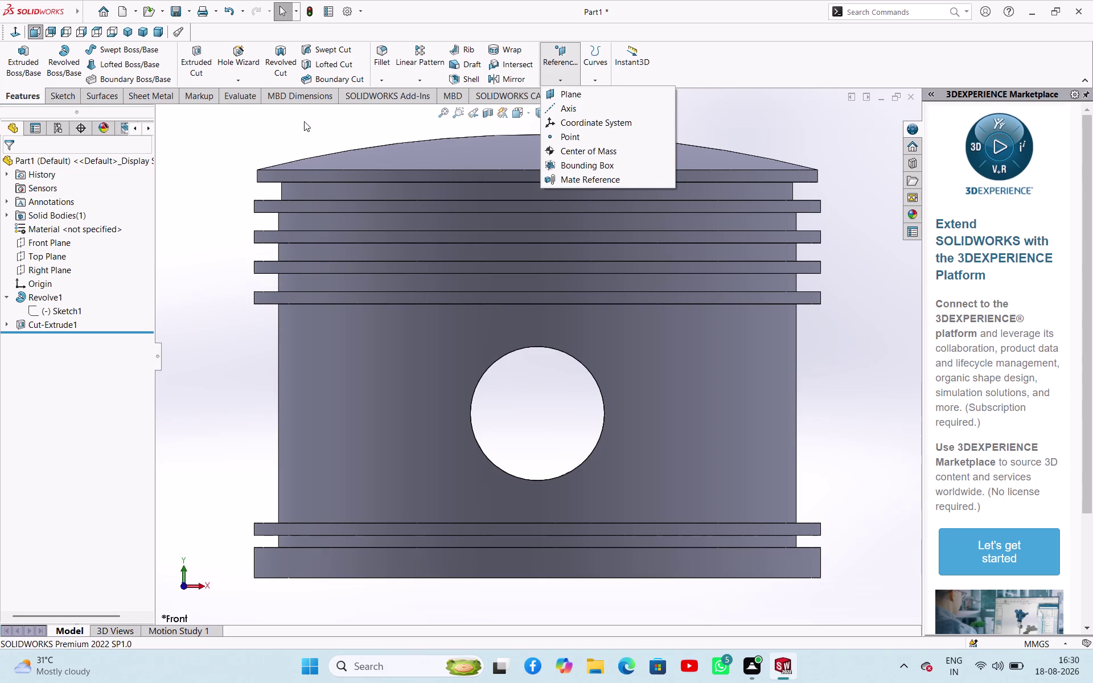
click(206, 137)
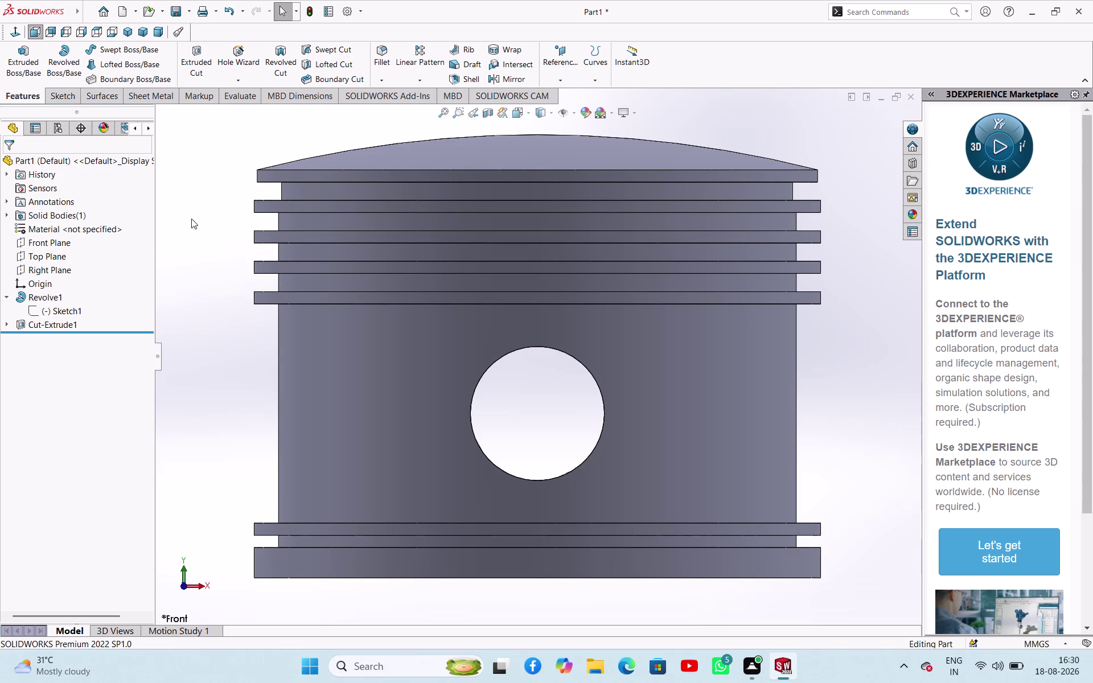
click(56, 244)
click(66, 226)
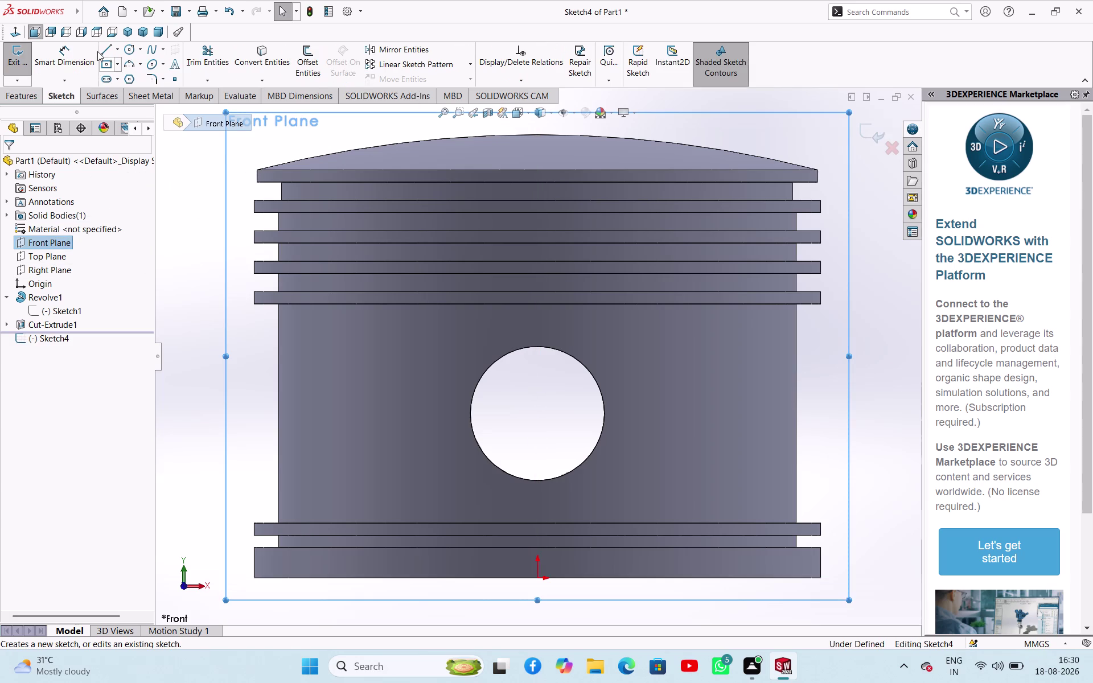
Convert the pin hole edge into the sketch and draw a larger concentric circle around it.
click(265, 66)
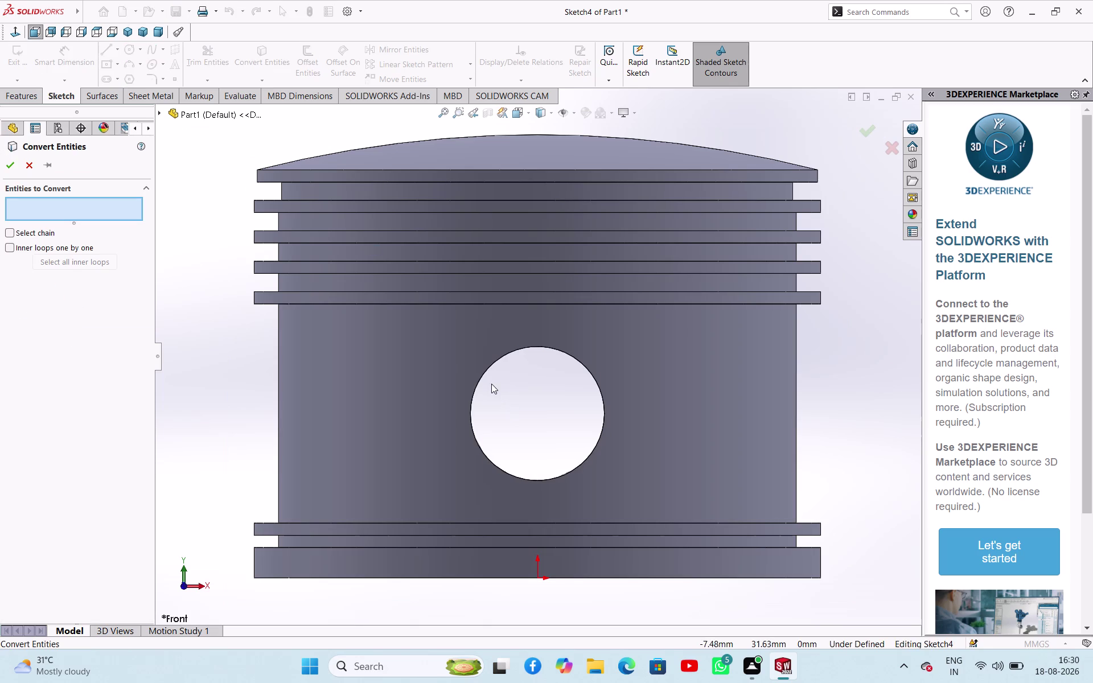
click(486, 372)
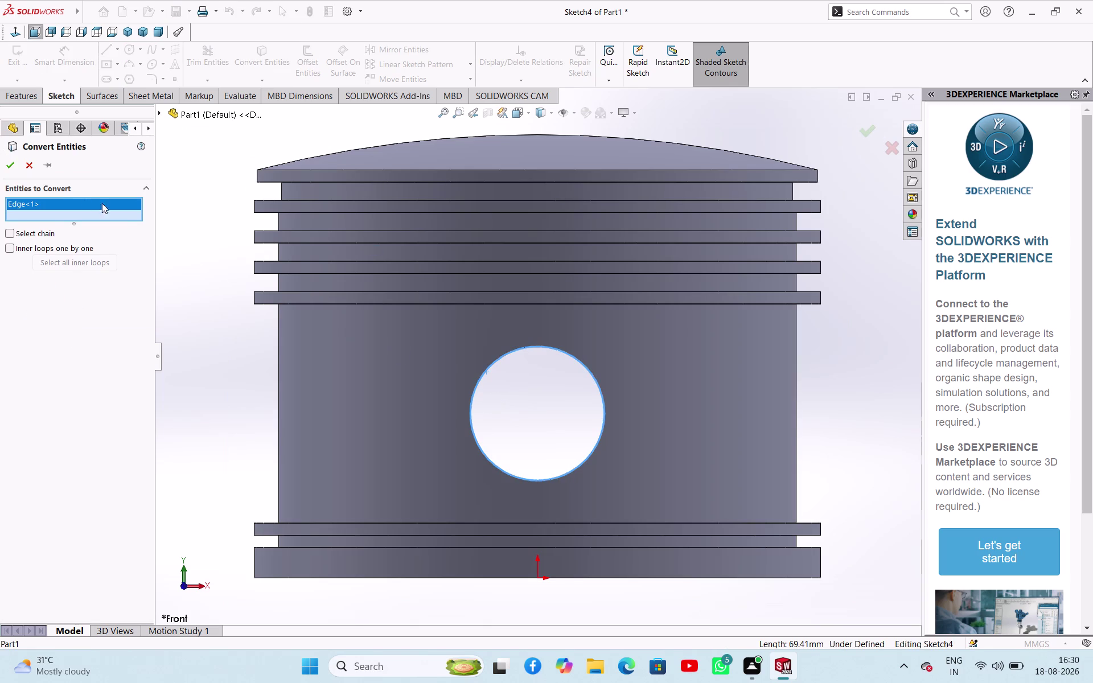
click(11, 166)
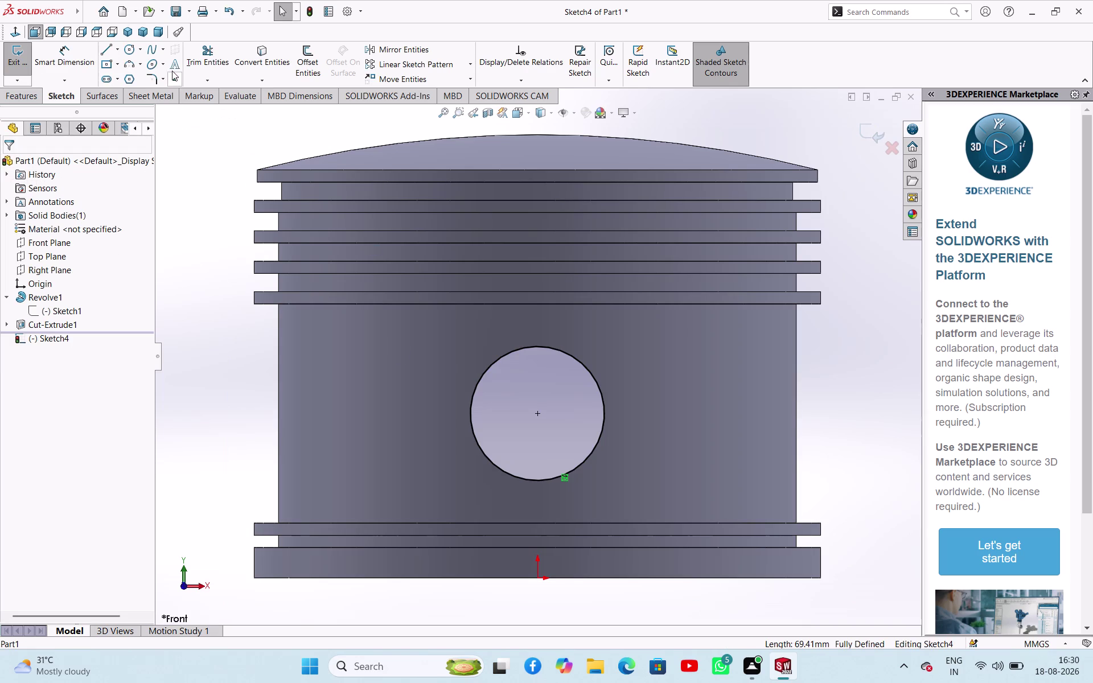
click(131, 49)
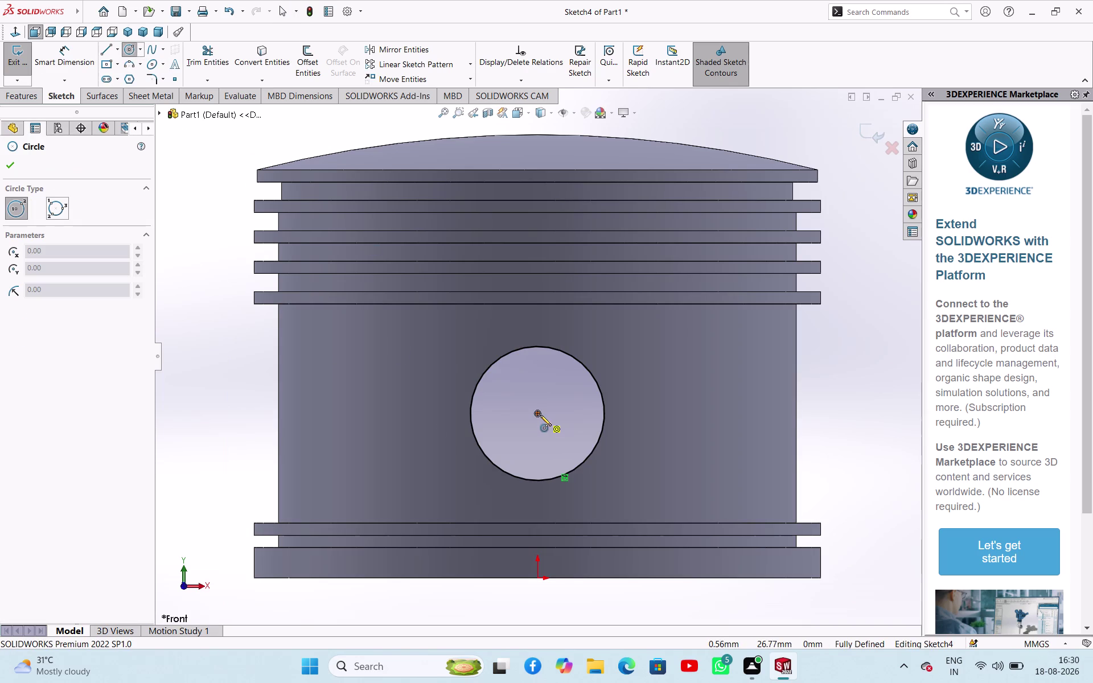
click(539, 415)
click(614, 468)
right_click(230, 386)
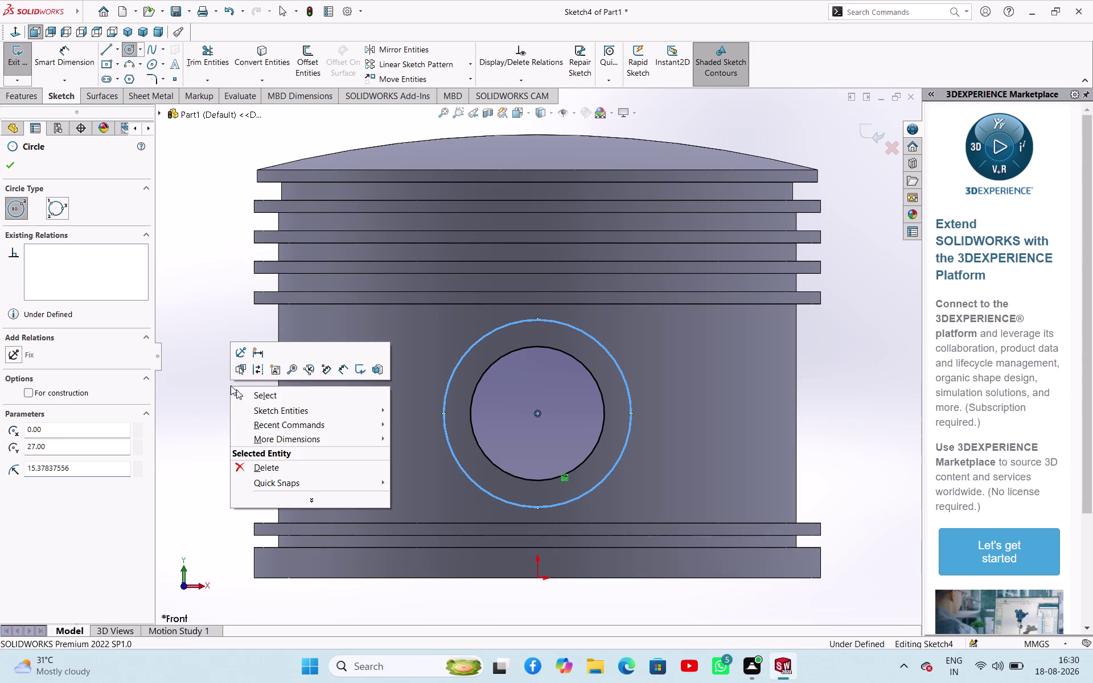
click(242, 398)
Add a diameter dimension to the outer circle, entering 36.
right_drag(215, 414, 219, 366)
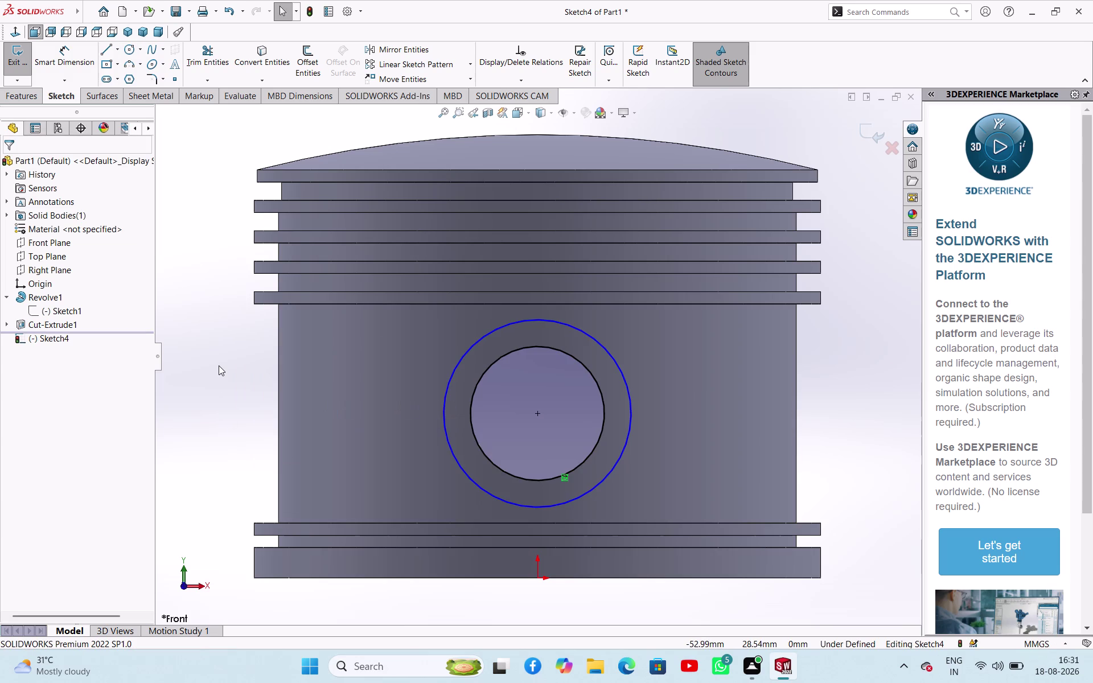
right_drag(218, 366, 218, 365)
right_drag(217, 403, 218, 312)
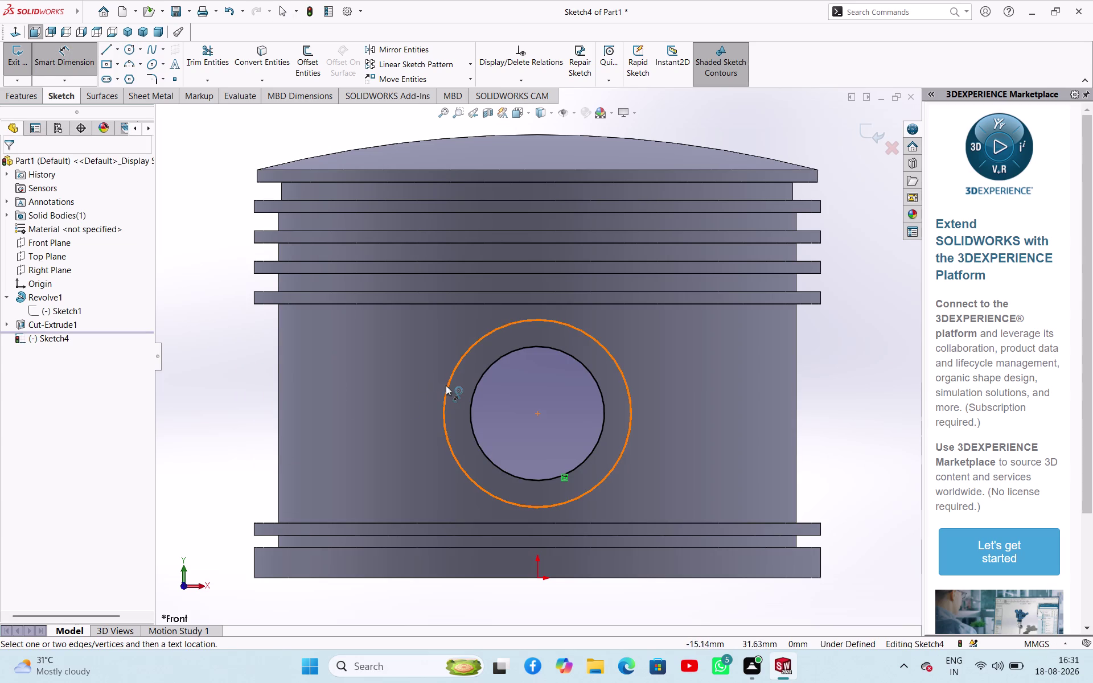
click(448, 387)
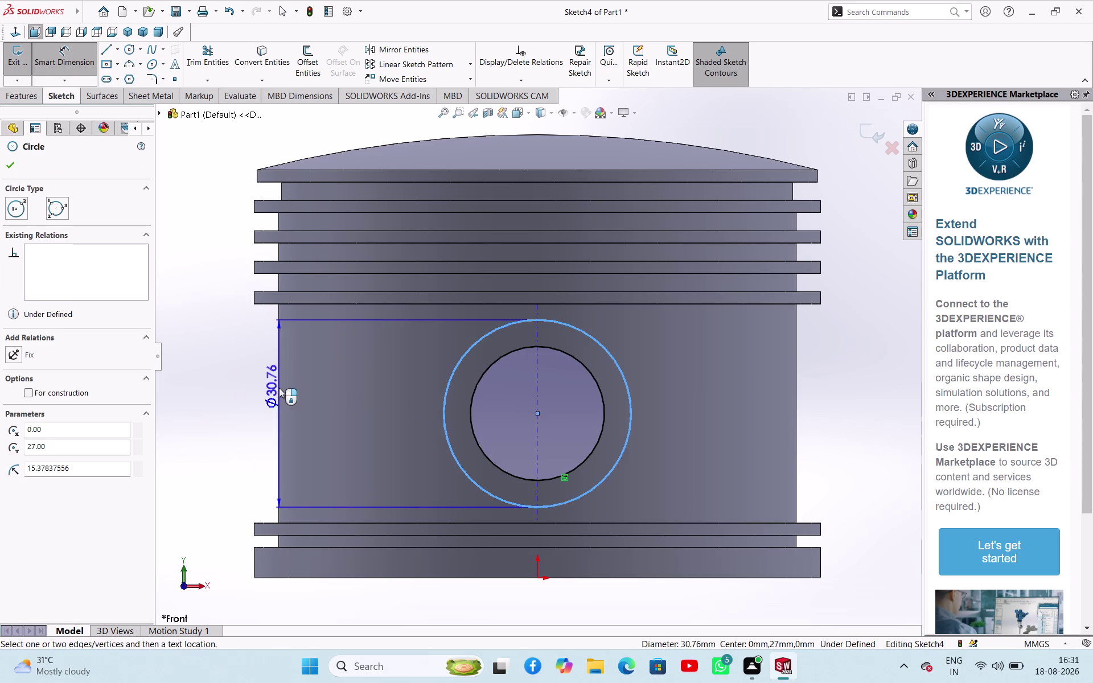
click(278, 388)
text(3)
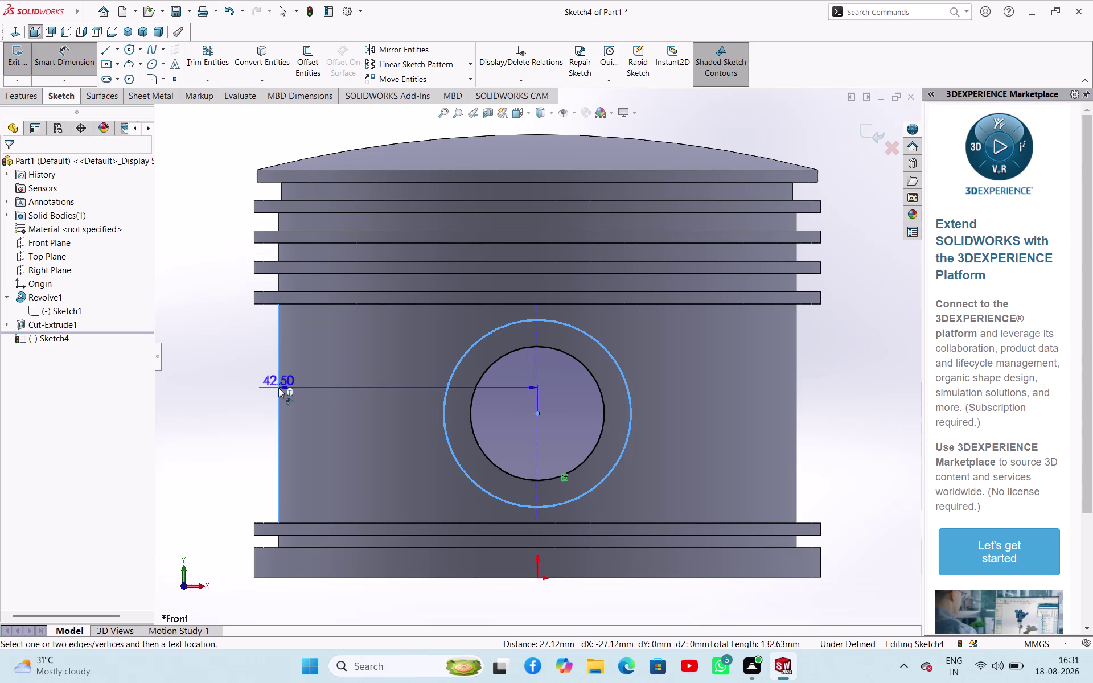
text(6)
key(Return)
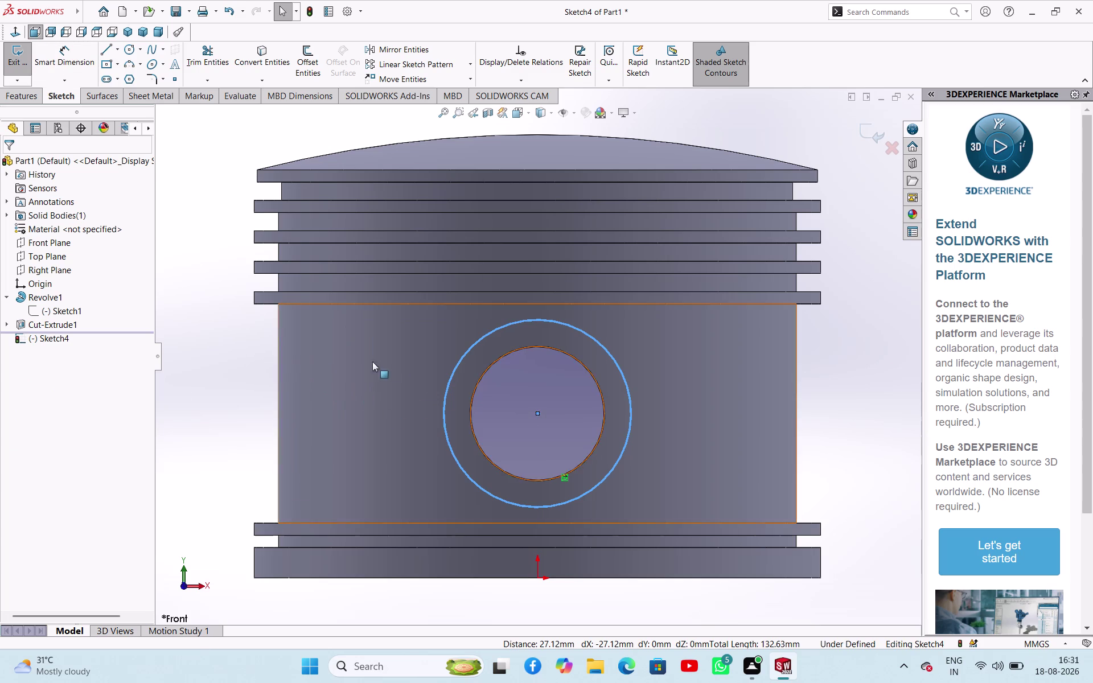
Re-dimension the outer circle to 36 mm diameter and accept the dimension.
right_drag(180, 389, 193, 312)
click(459, 365)
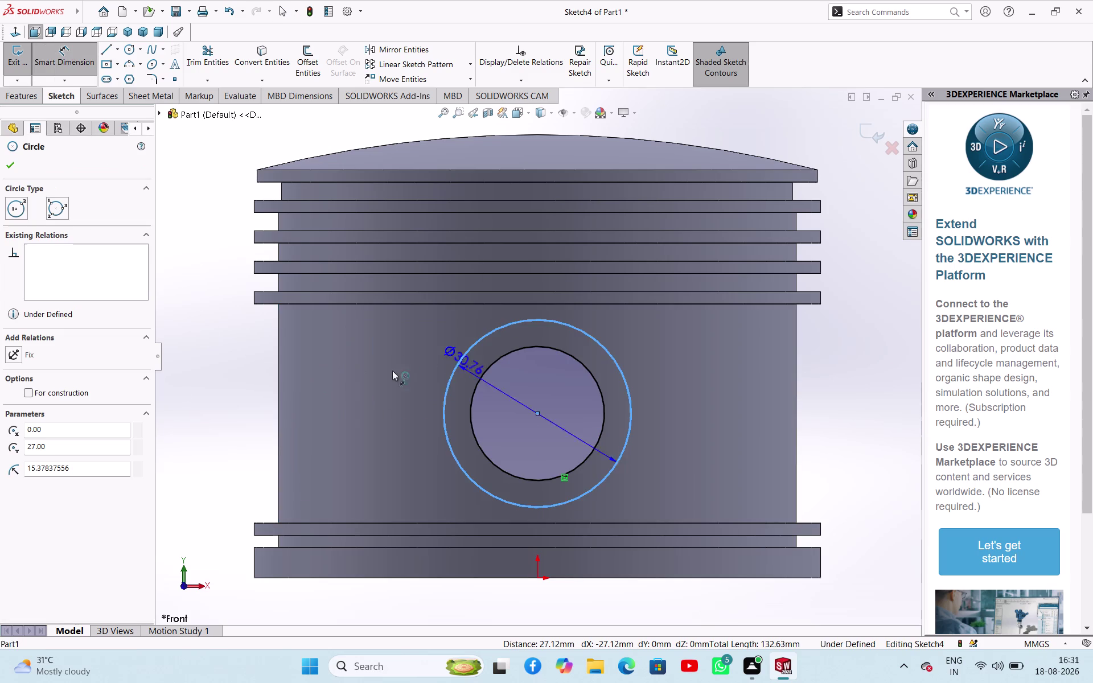
click(242, 385)
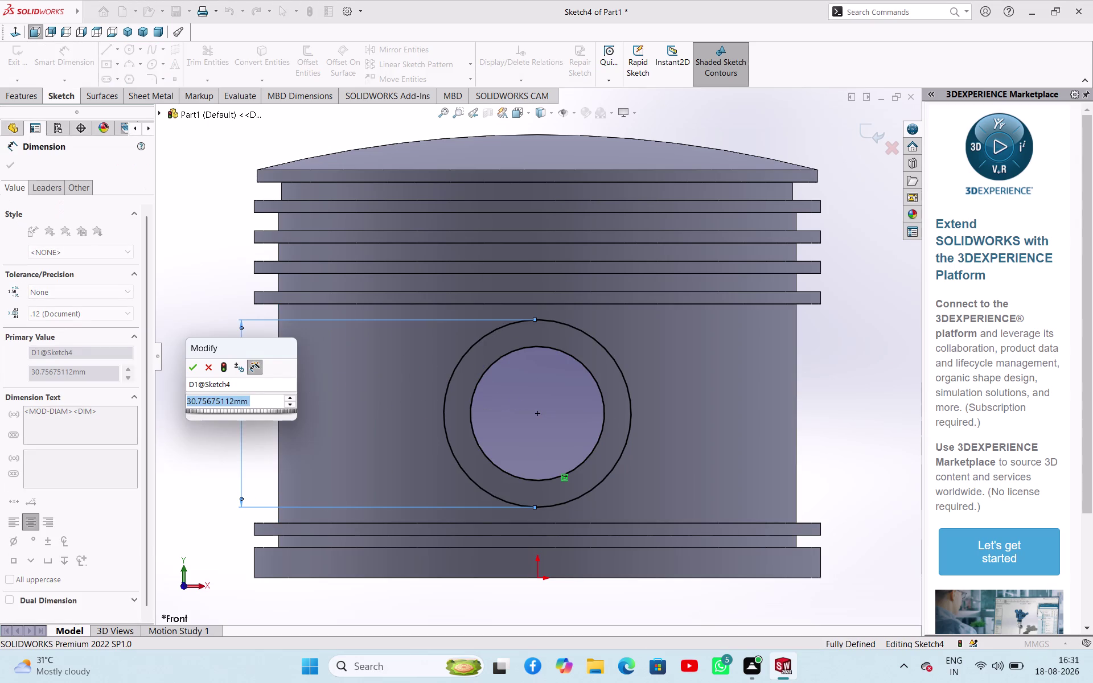
text(36)
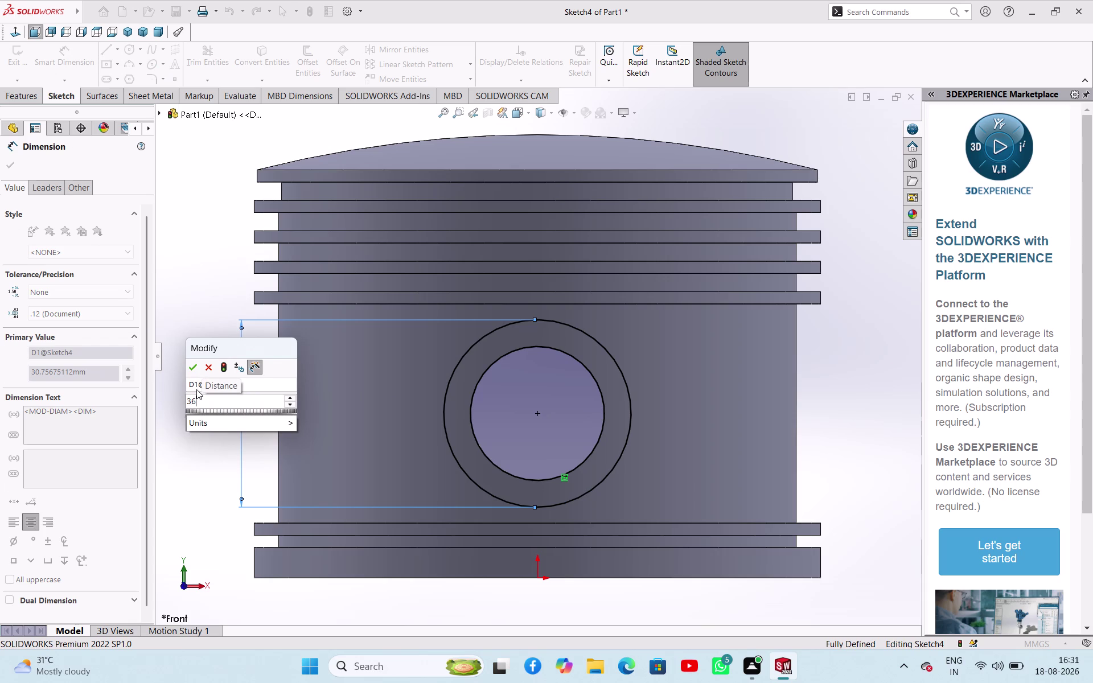
key(Return)
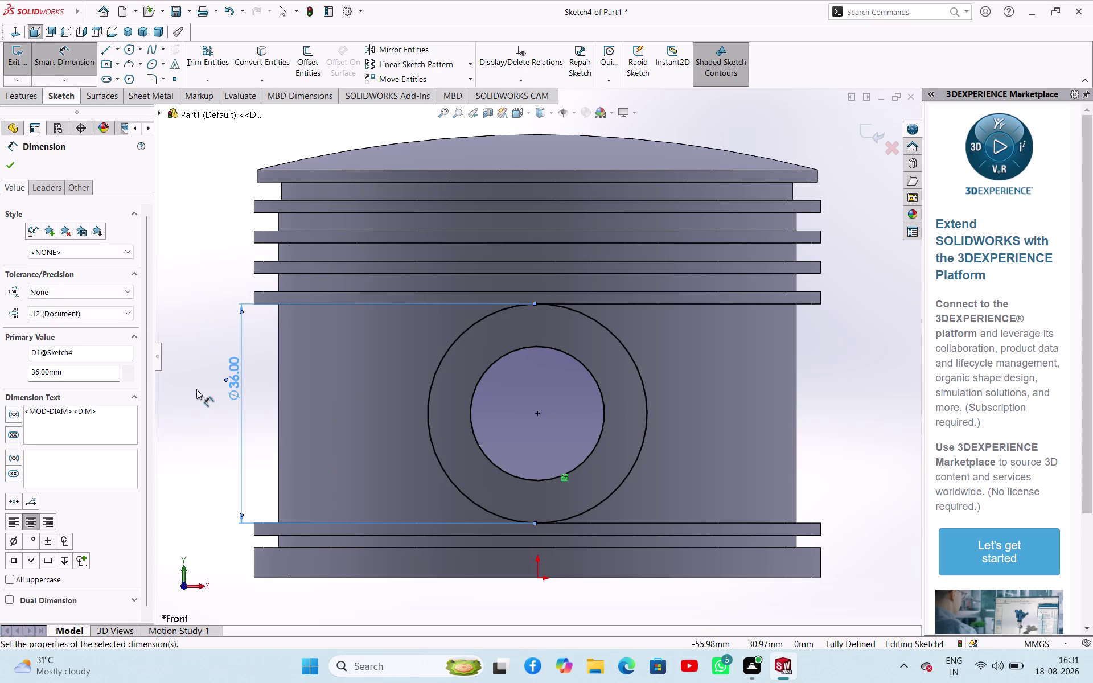
click(13, 167)
Orbit around the piston to inspect Sketch4's two circles, then exit the sketch.
middle_drag(884, 428, 845, 441)
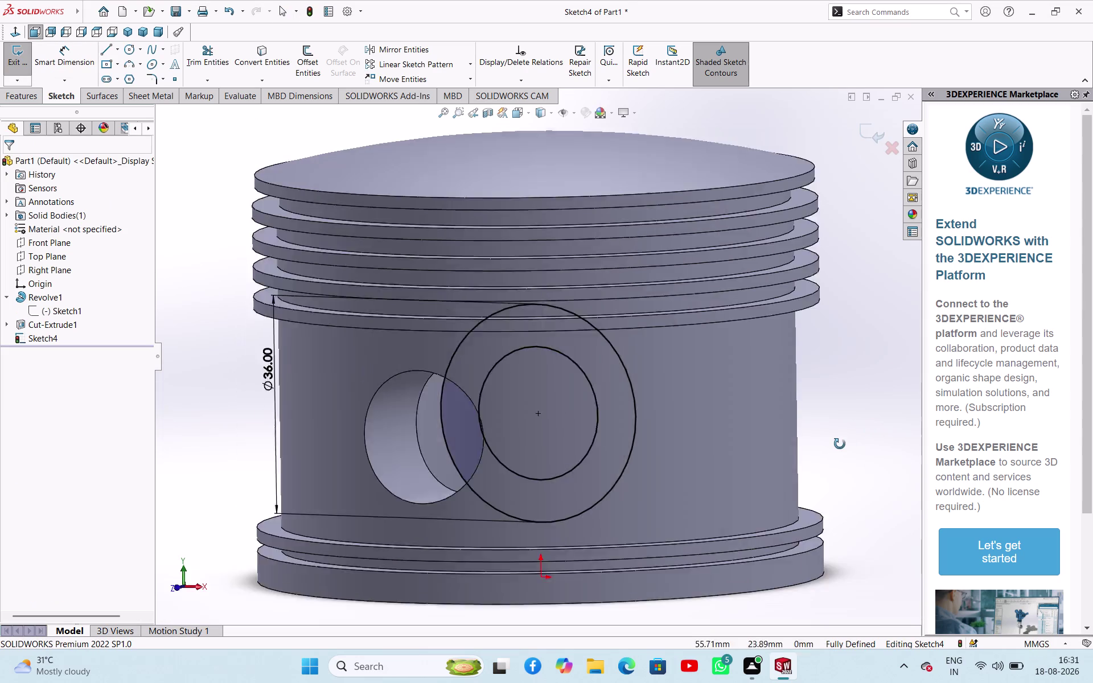
middle_drag(846, 442, 802, 441)
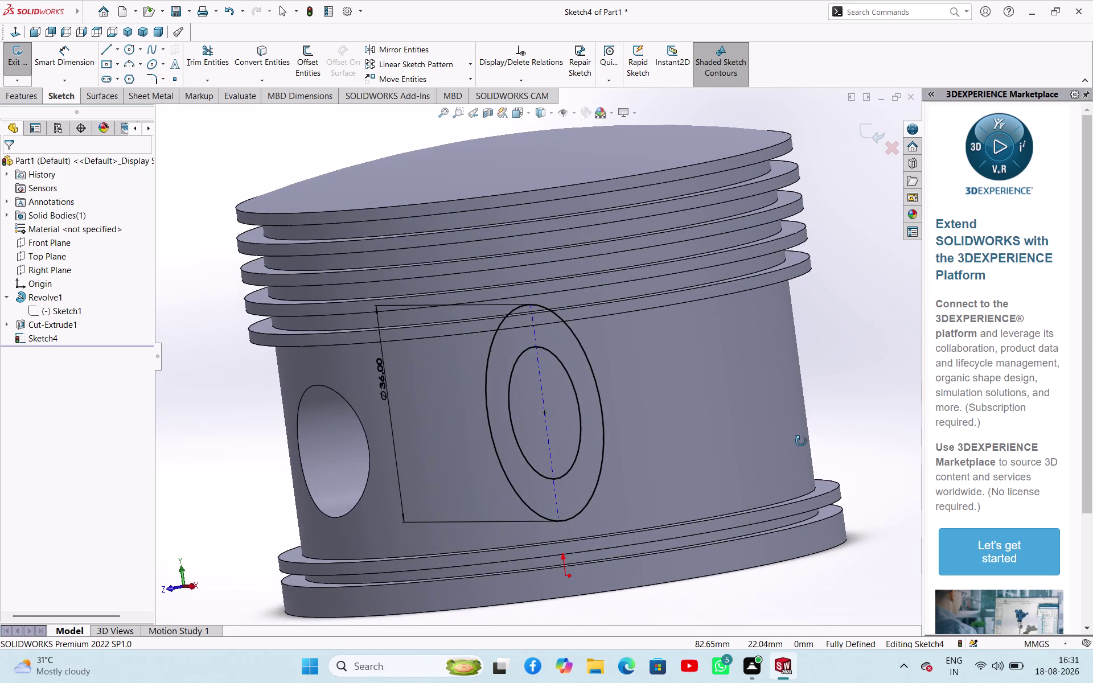
middle_drag(801, 442, 776, 443)
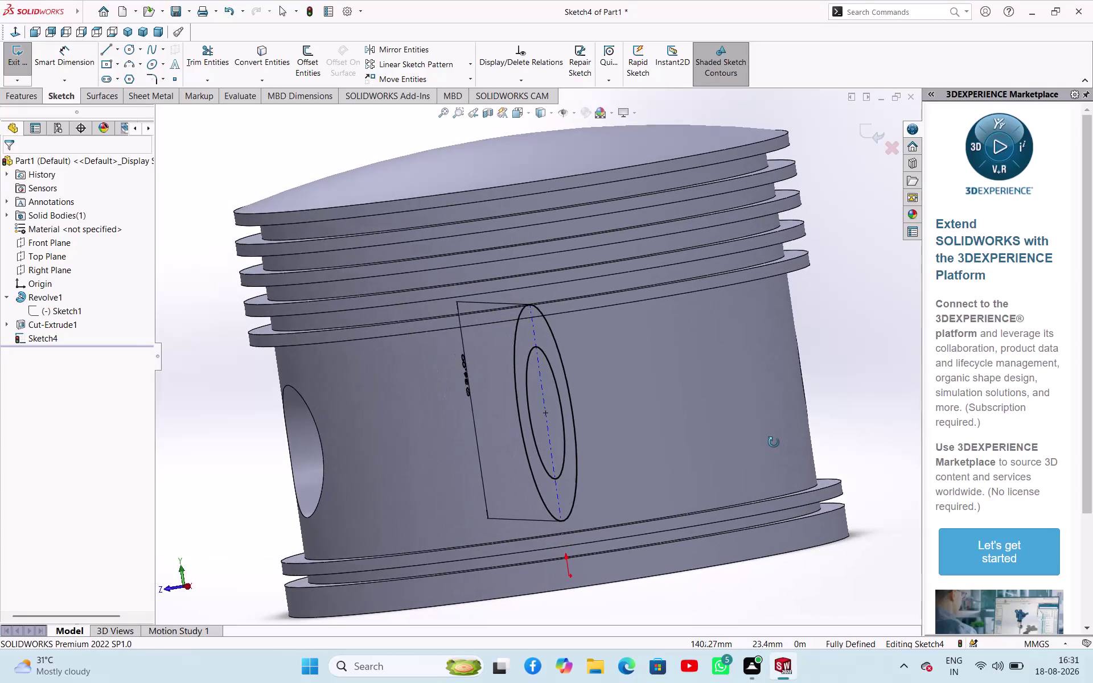
middle_drag(776, 443, 757, 439)
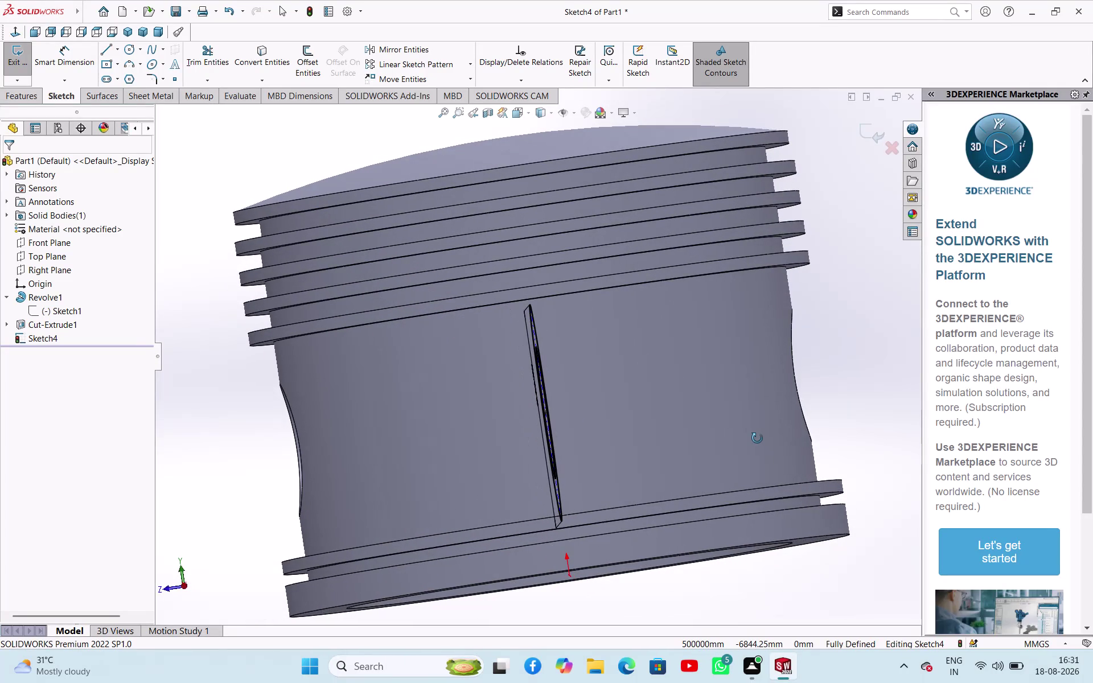
middle_drag(757, 438, 749, 334)
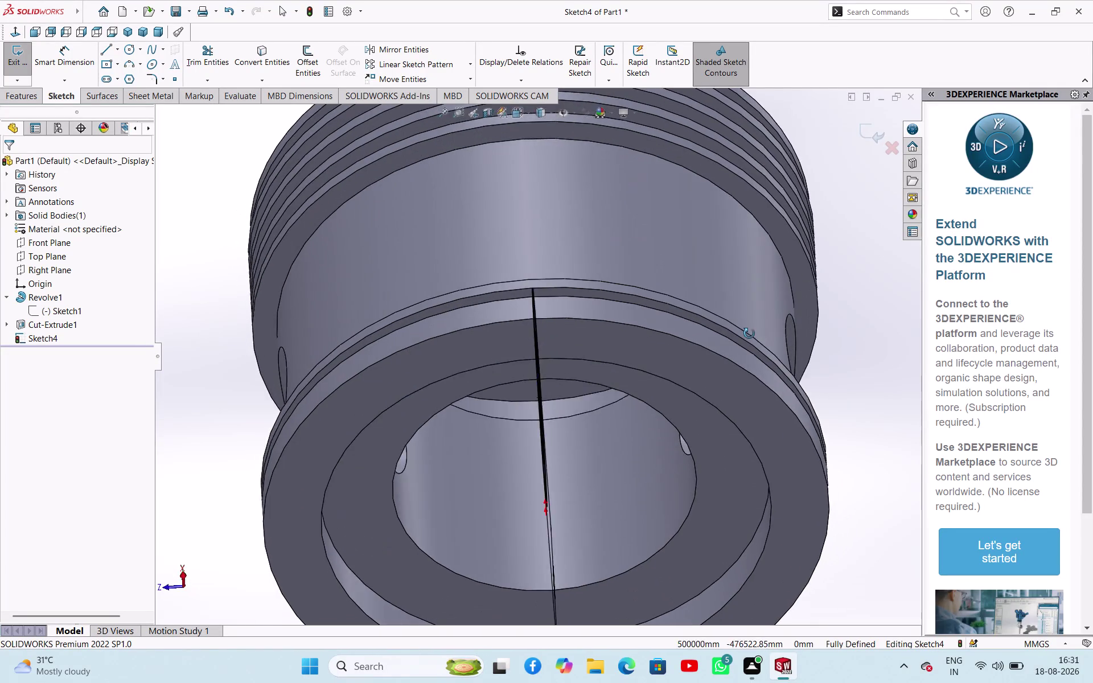
middle_drag(749, 335, 776, 392)
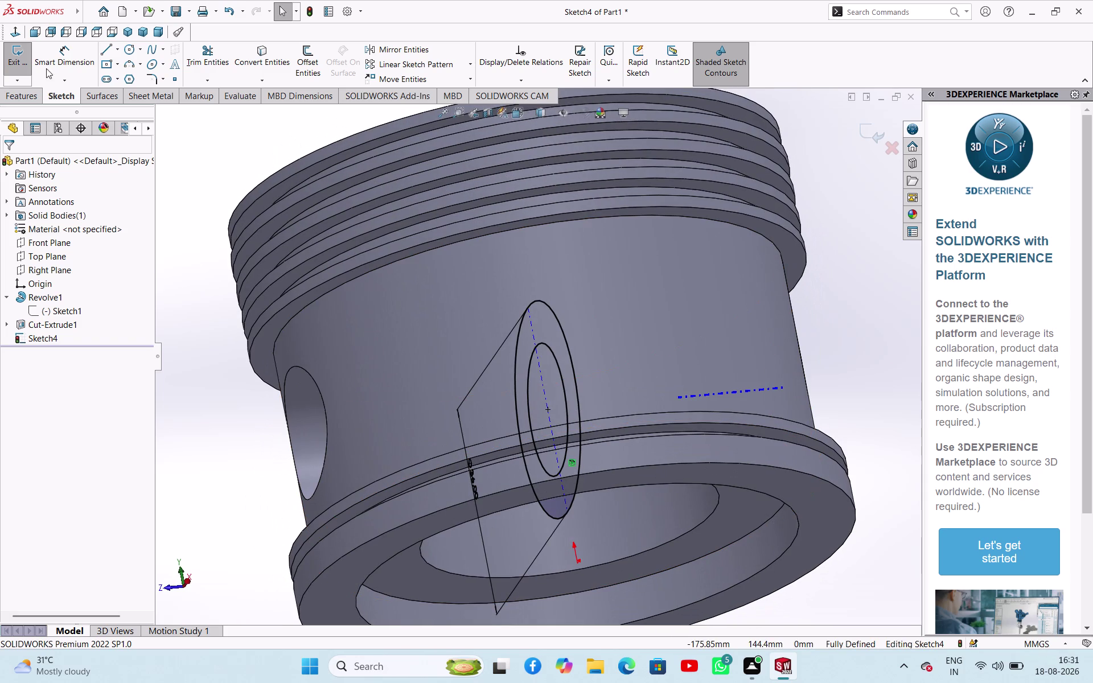
click(20, 57)
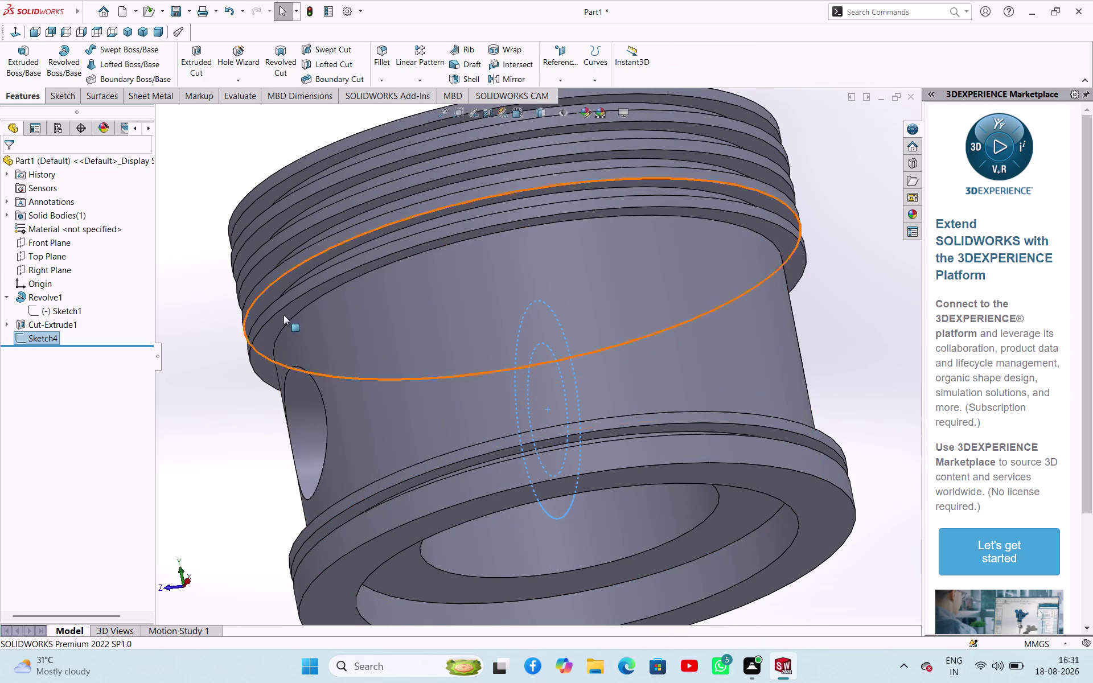
click(559, 322)
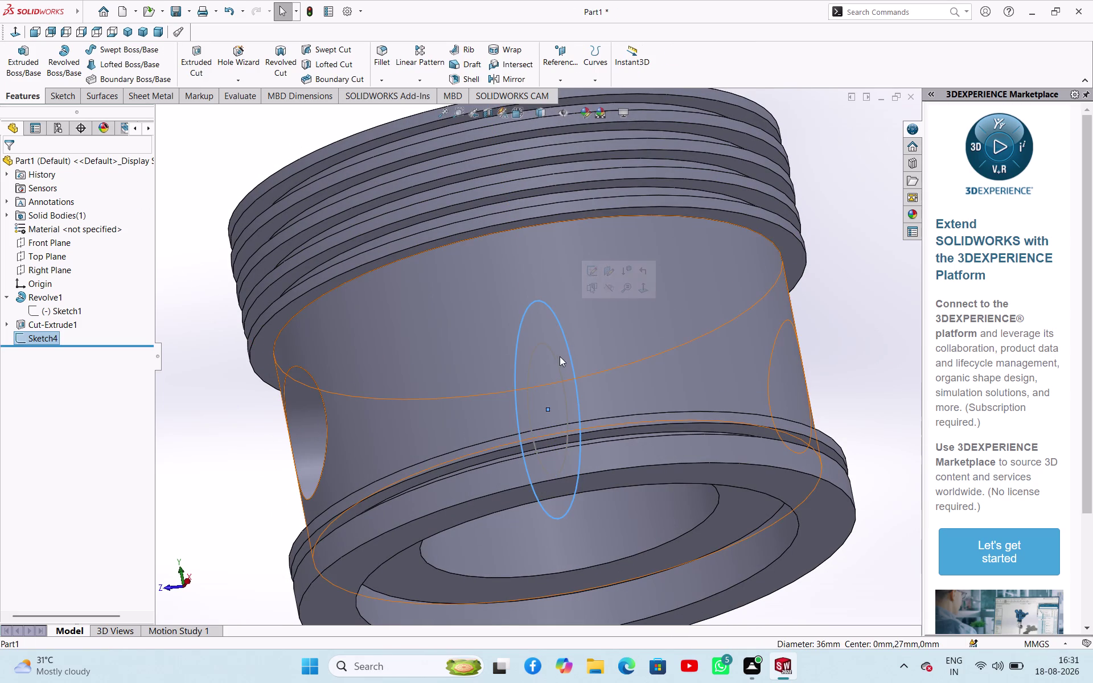
click(13, 61)
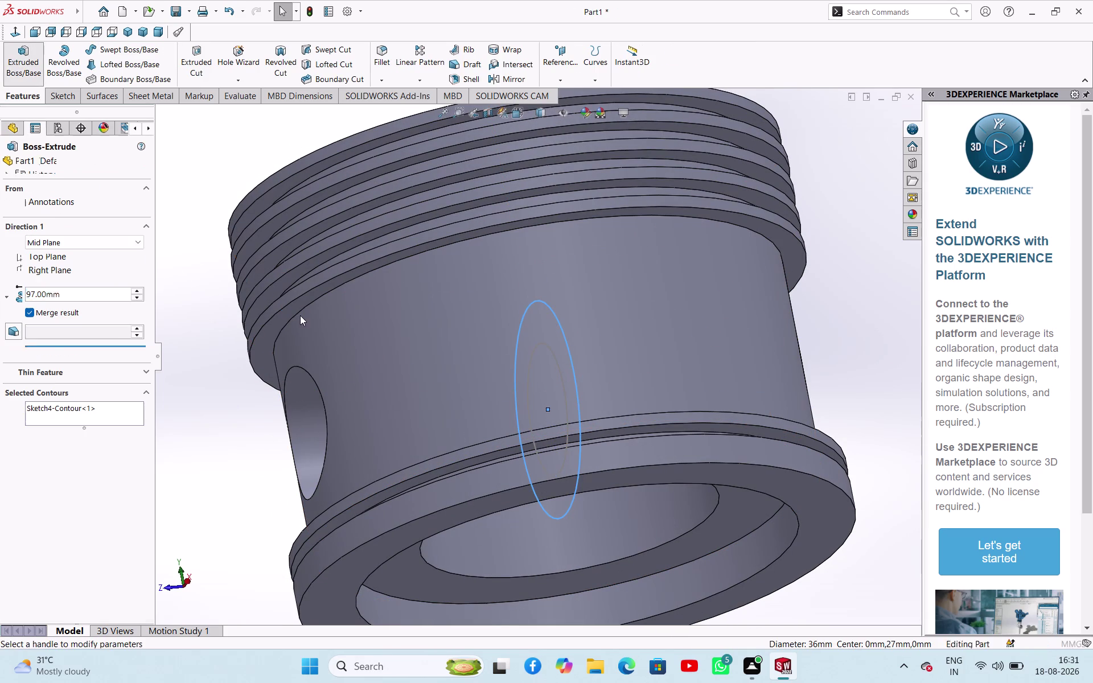
middle_drag(402, 363, 435, 356)
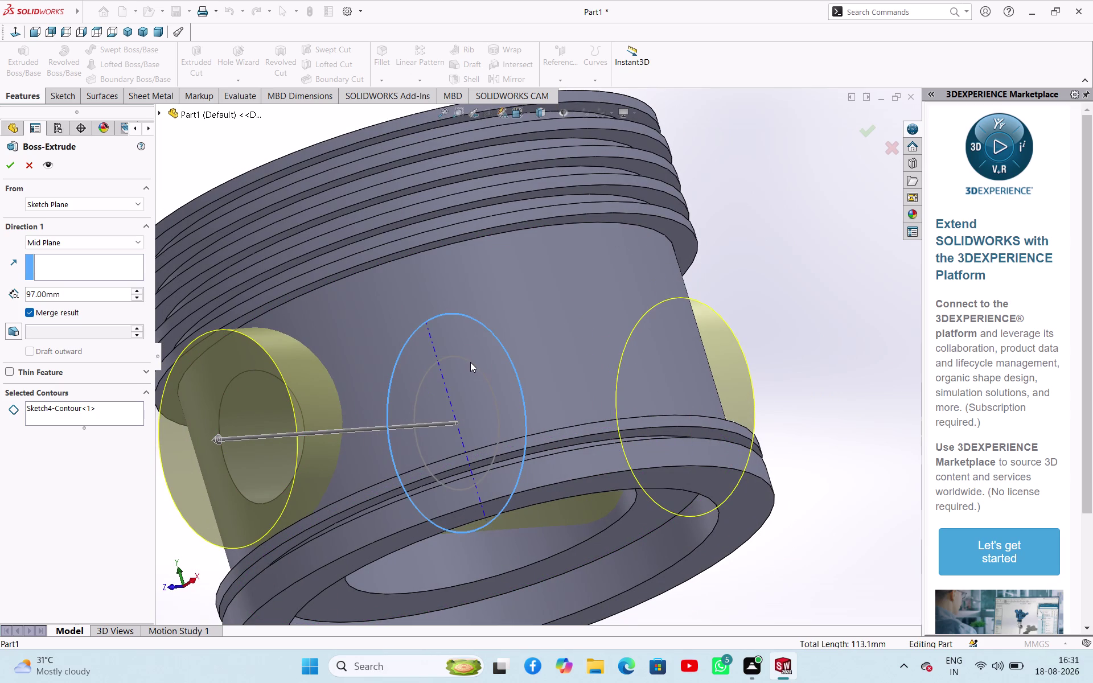
scroll(up, 3)
scroll(down, 3)
scroll(up, 3)
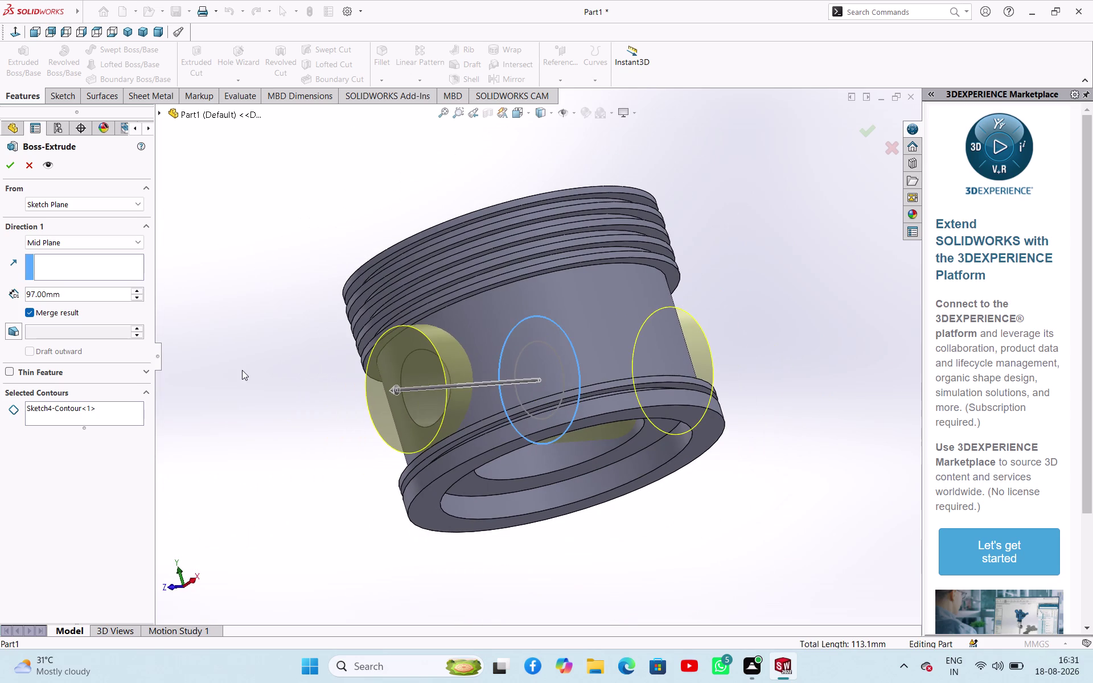
middle_drag(242, 371, 189, 420)
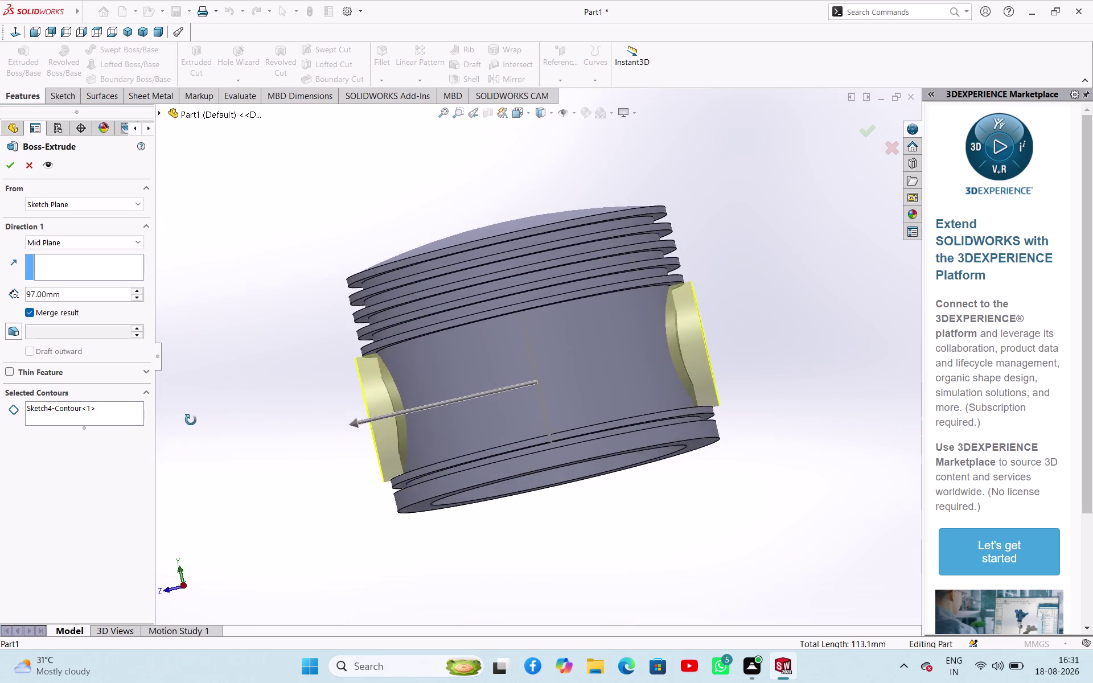
middle_drag(190, 420, 202, 423)
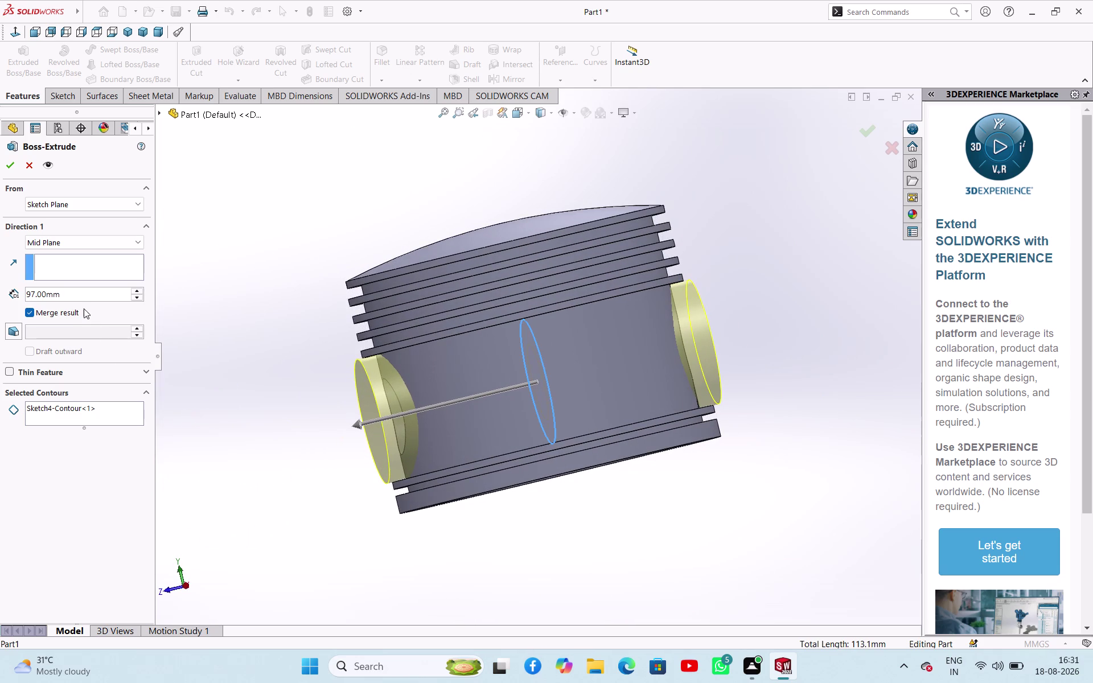
double_click(81, 298)
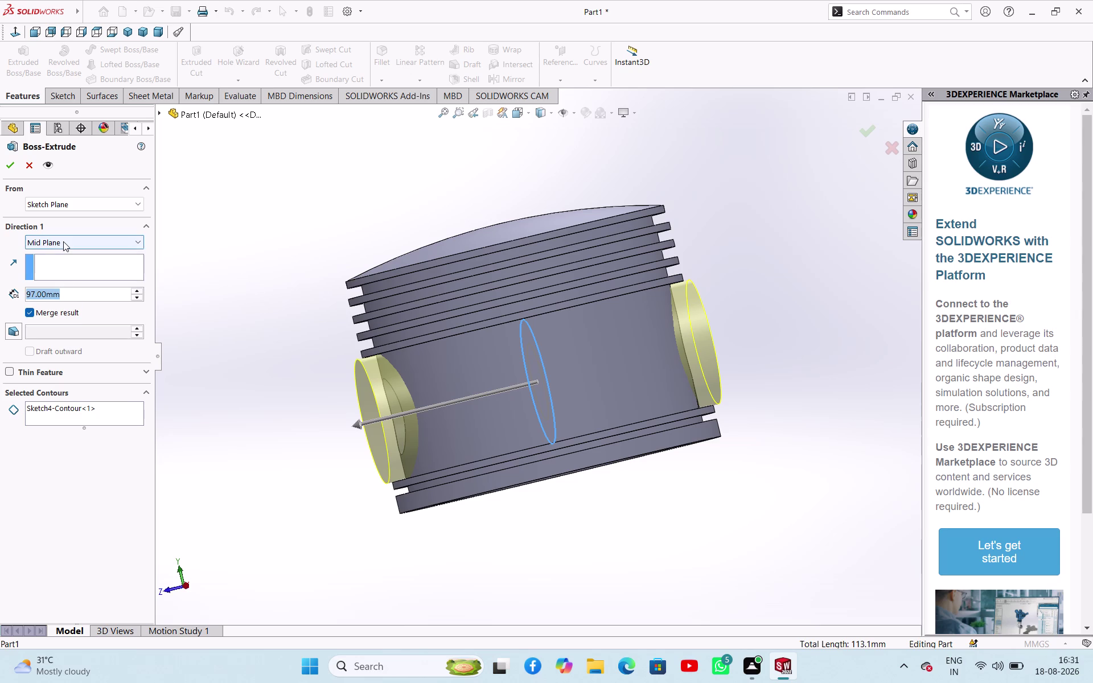
click(64, 241)
click(69, 254)
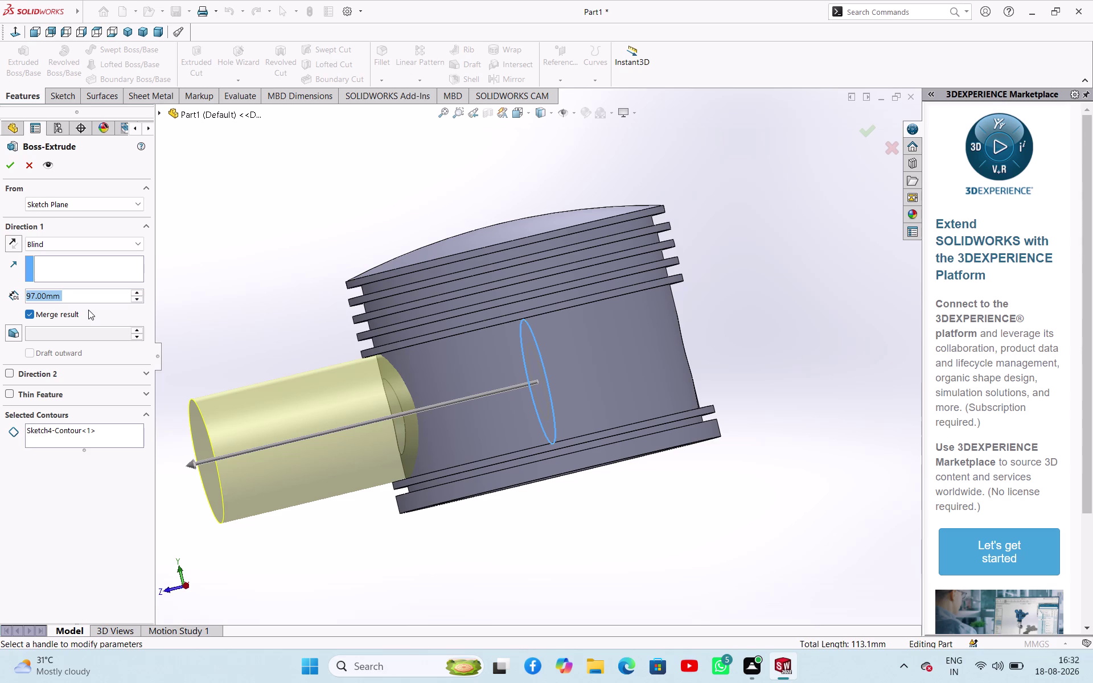
text(46)
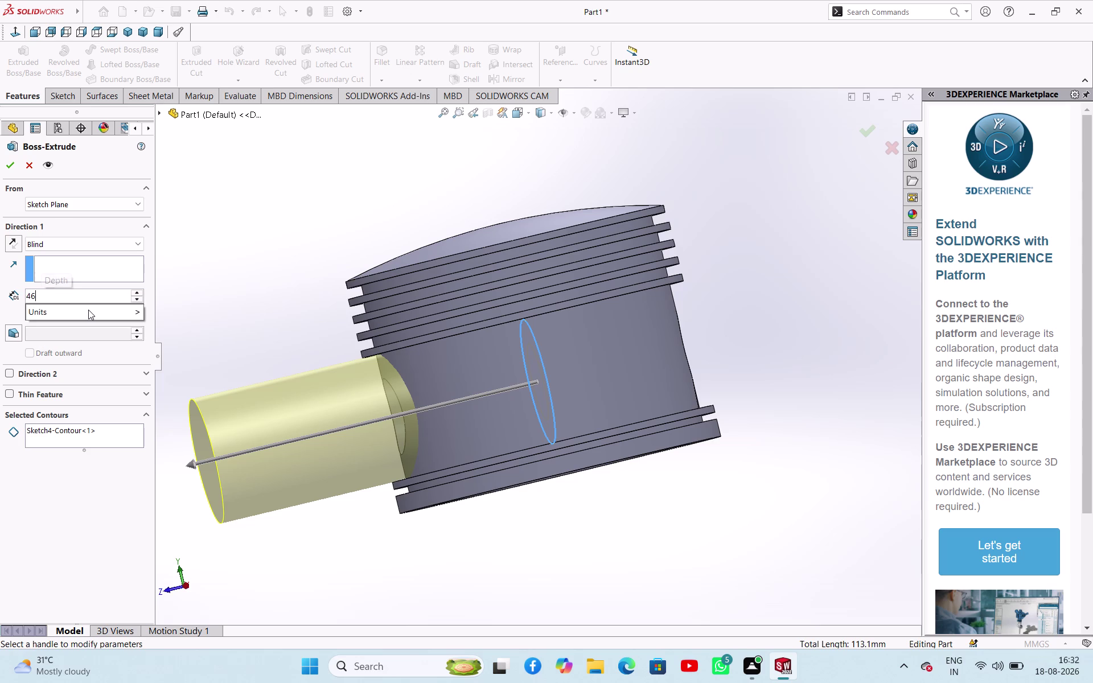
text(.5)
key(Return)
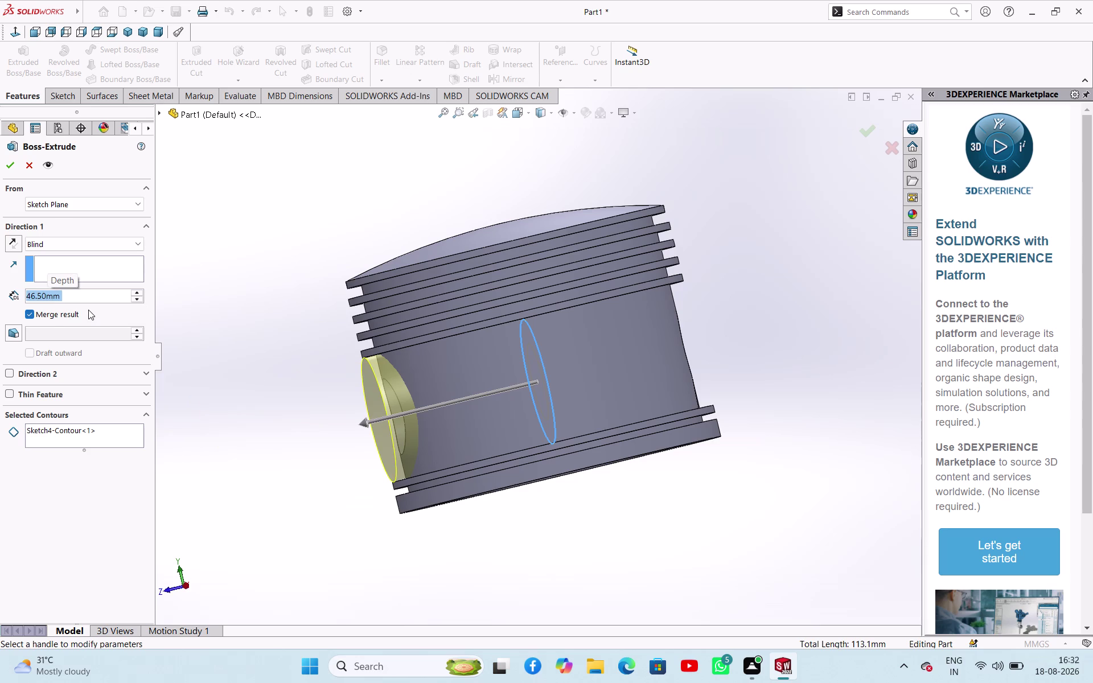
click(8, 168)
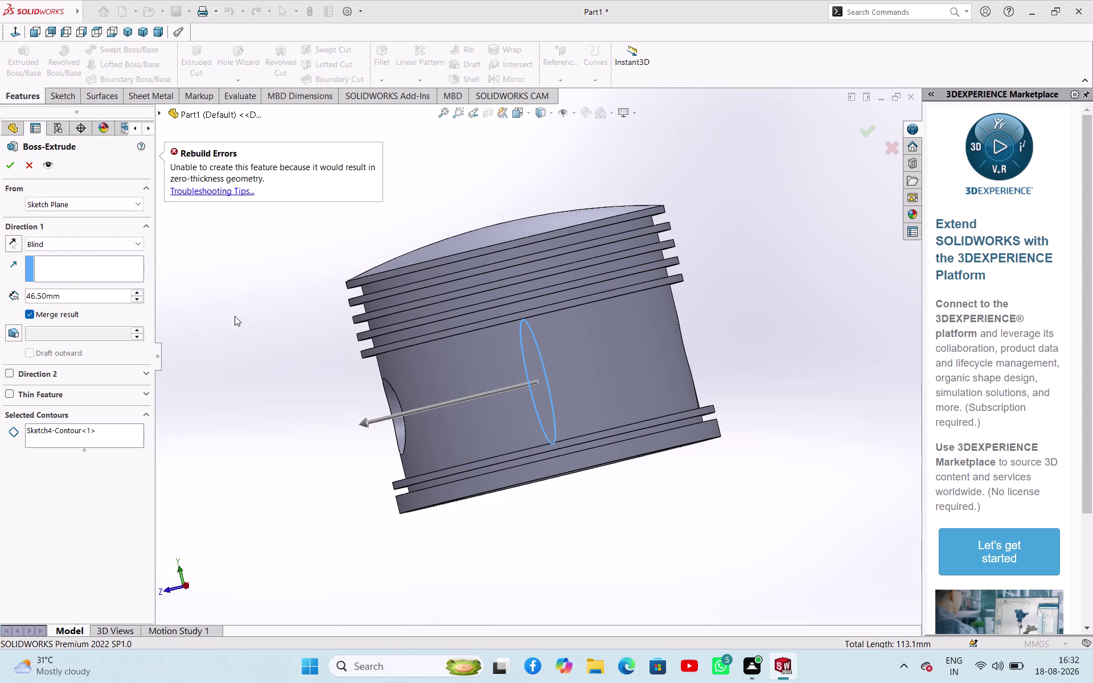
click(27, 171)
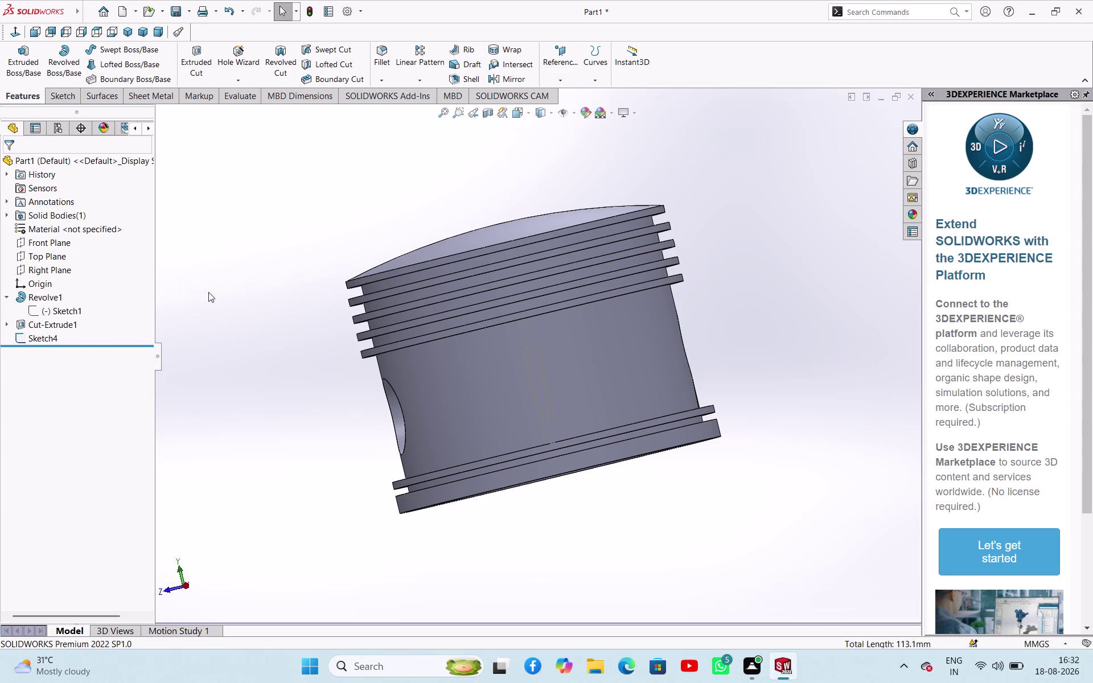
Reopen Sketch4 for editing from the feature tree.
click(222, 293)
middle_drag(270, 351, 289, 330)
click(47, 337)
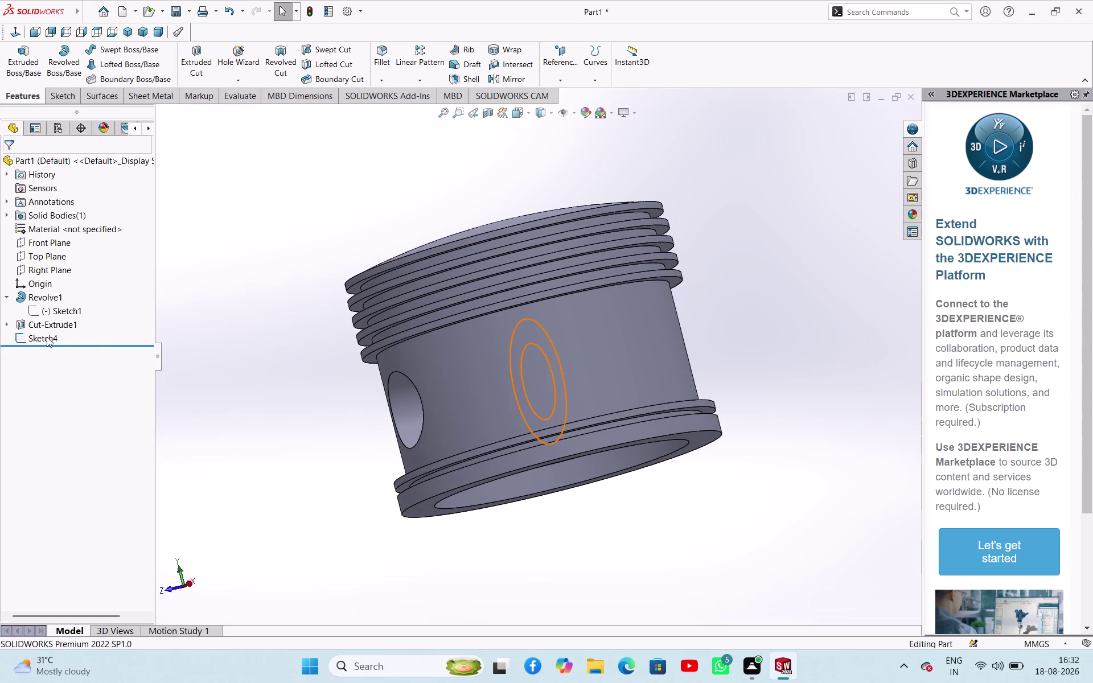
click(59, 307)
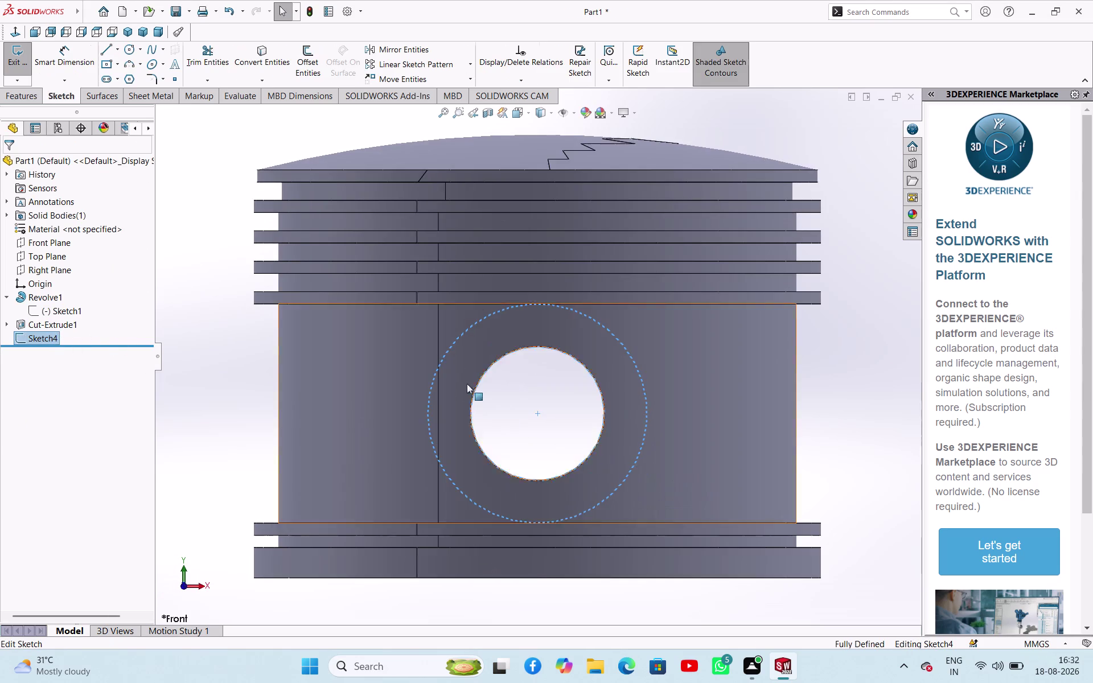
Delete the inner pin-hole circle, orbit to check, and exit the sketch.
click(528, 349)
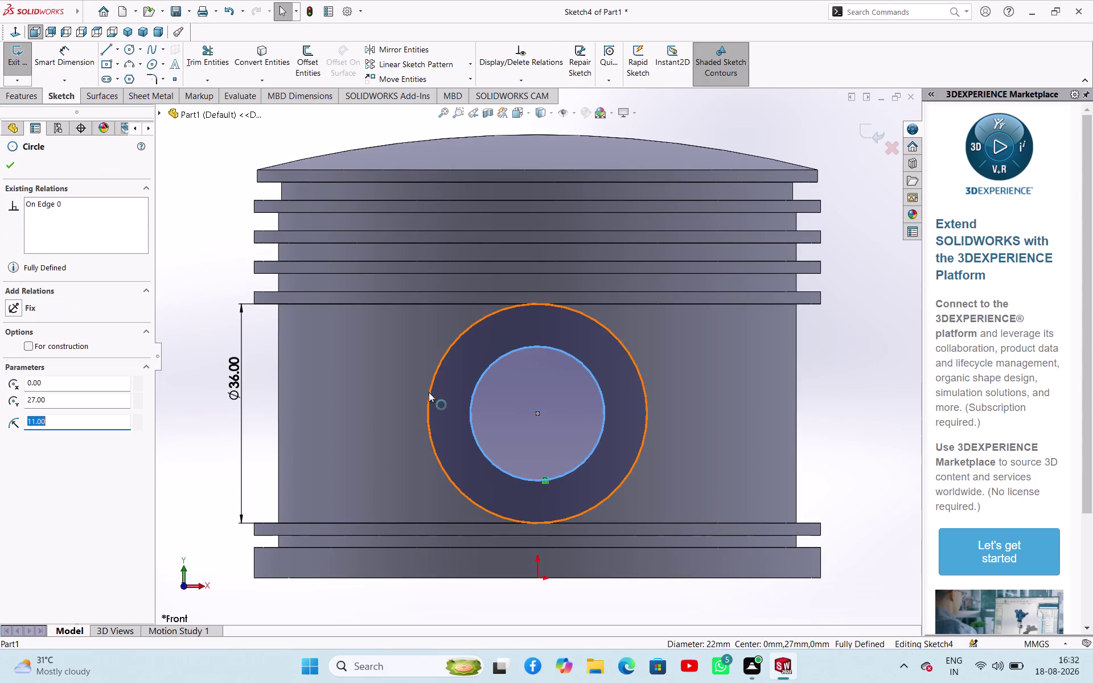
key(Delete)
middle_drag(718, 362, 694, 255)
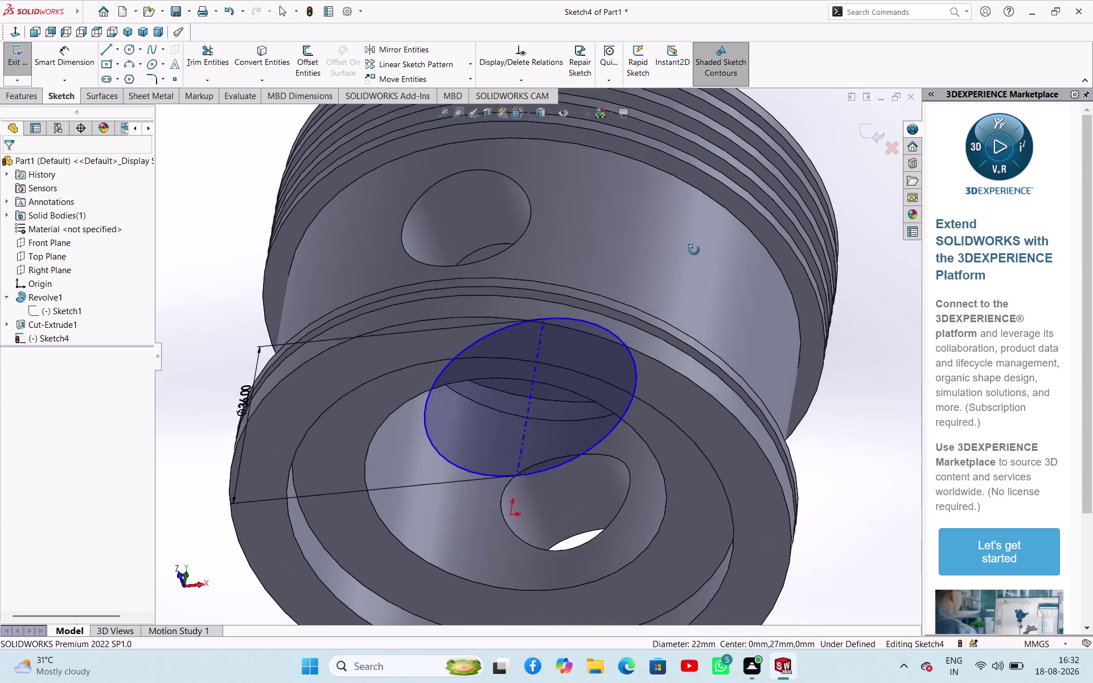
middle_drag(694, 255, 642, 358)
click(16, 63)
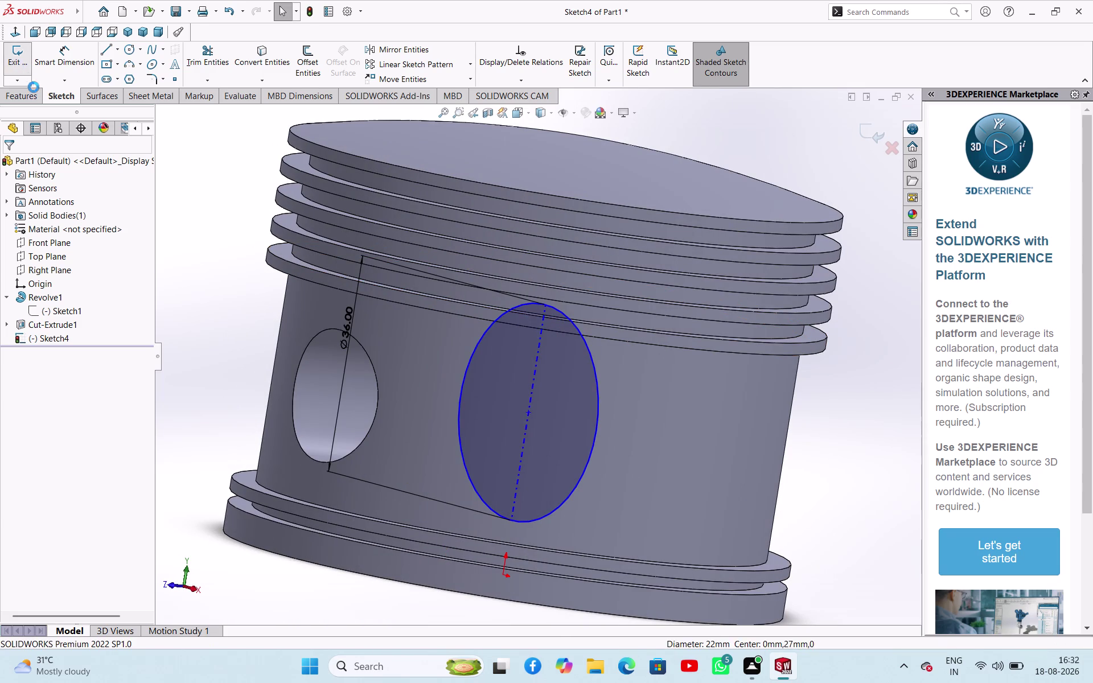
click(24, 58)
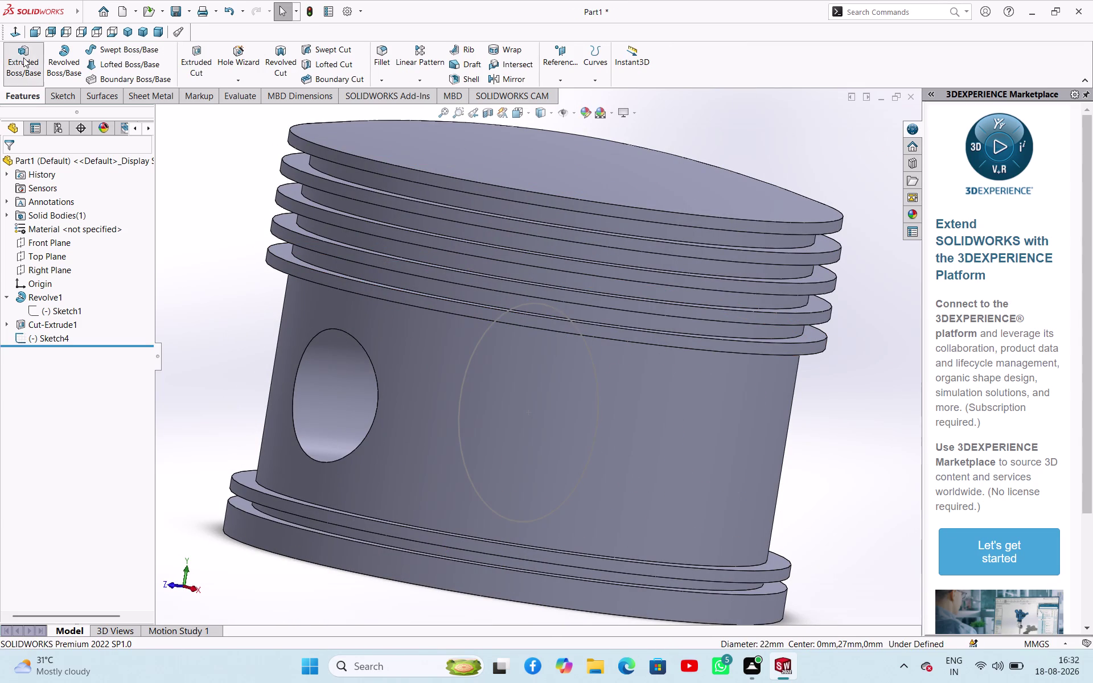
Start a boss extrusion of Sketch4 and switch its end condition to Blind.
click(474, 353)
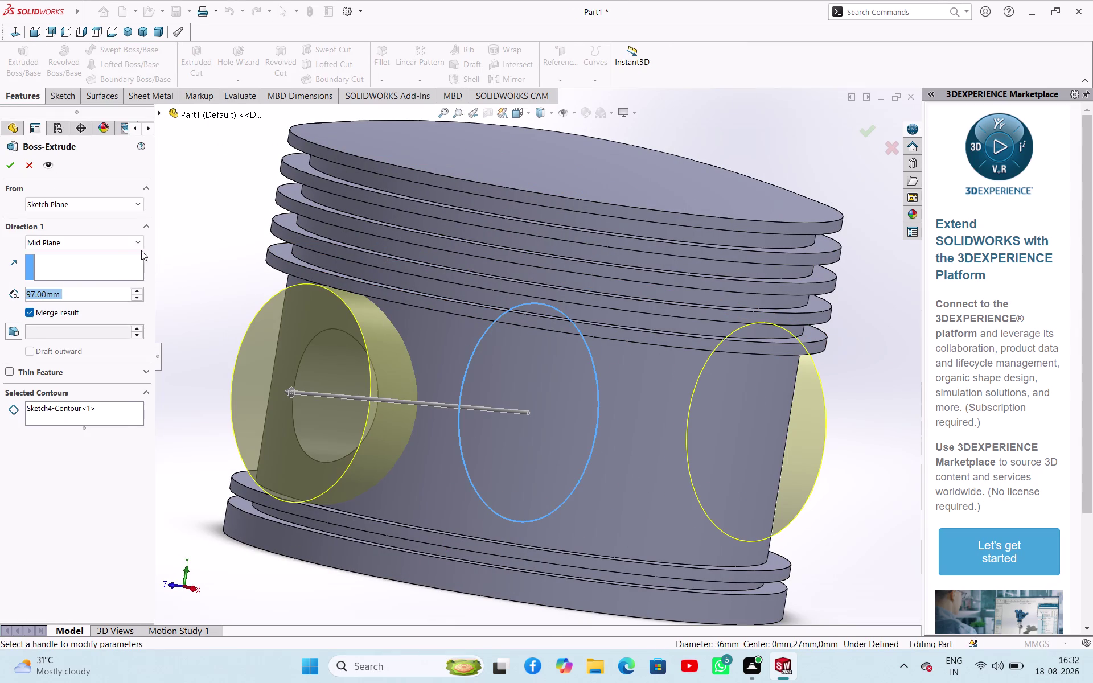
click(98, 244)
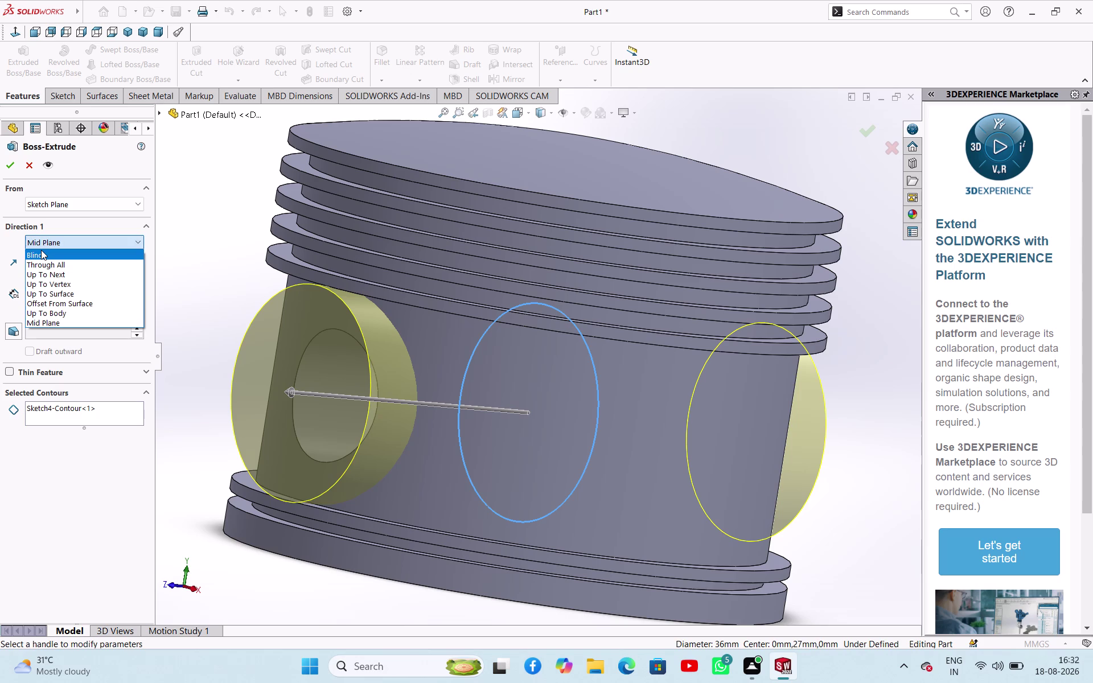
middle_drag(302, 302, 280, 176)
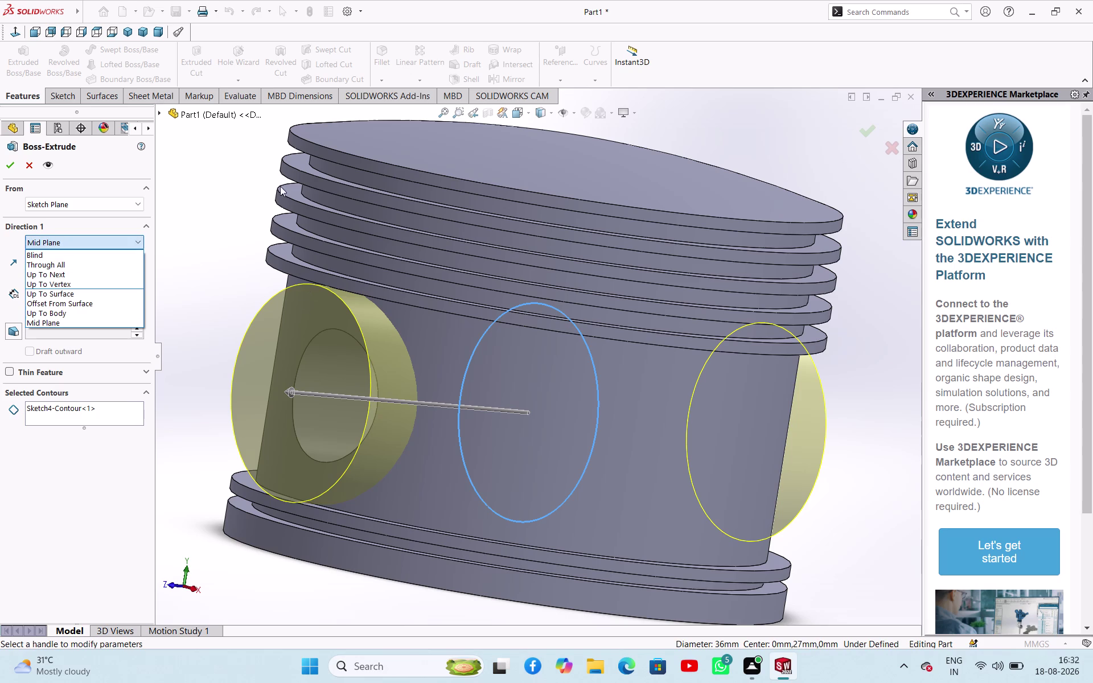
middle_drag(273, 246, 250, 203)
scroll(down, 3)
scroll(up, 3)
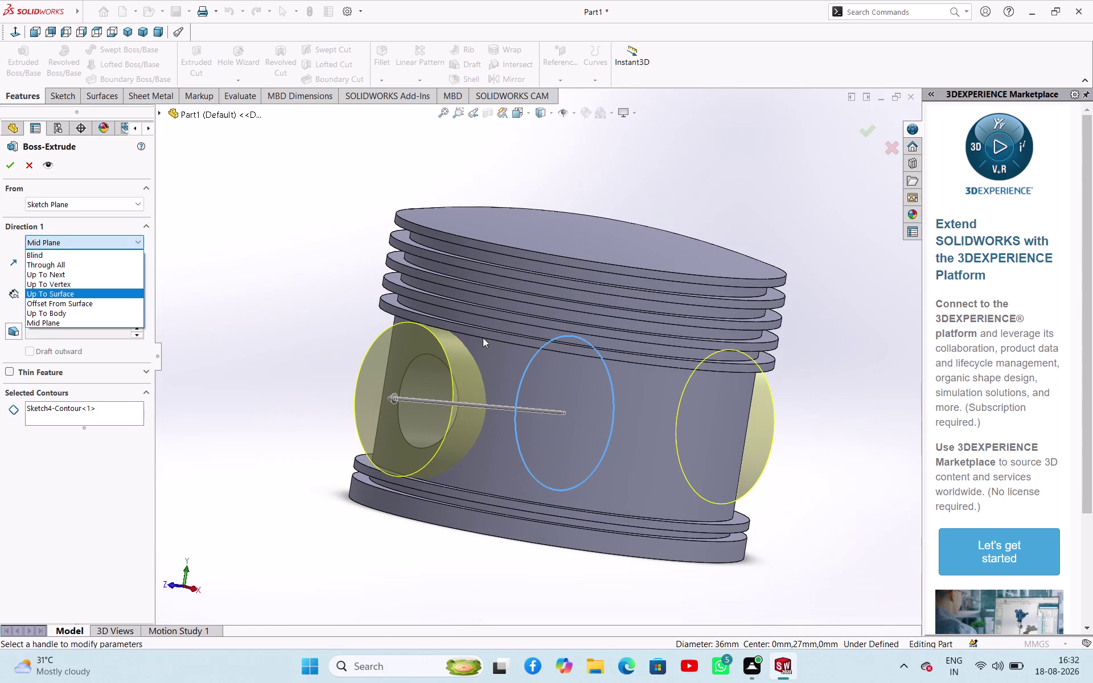
middle_drag(483, 338, 477, 286)
middle_drag(857, 499, 803, 450)
middle_drag(803, 450, 803, 448)
scroll(down, 3)
scroll(up, 3)
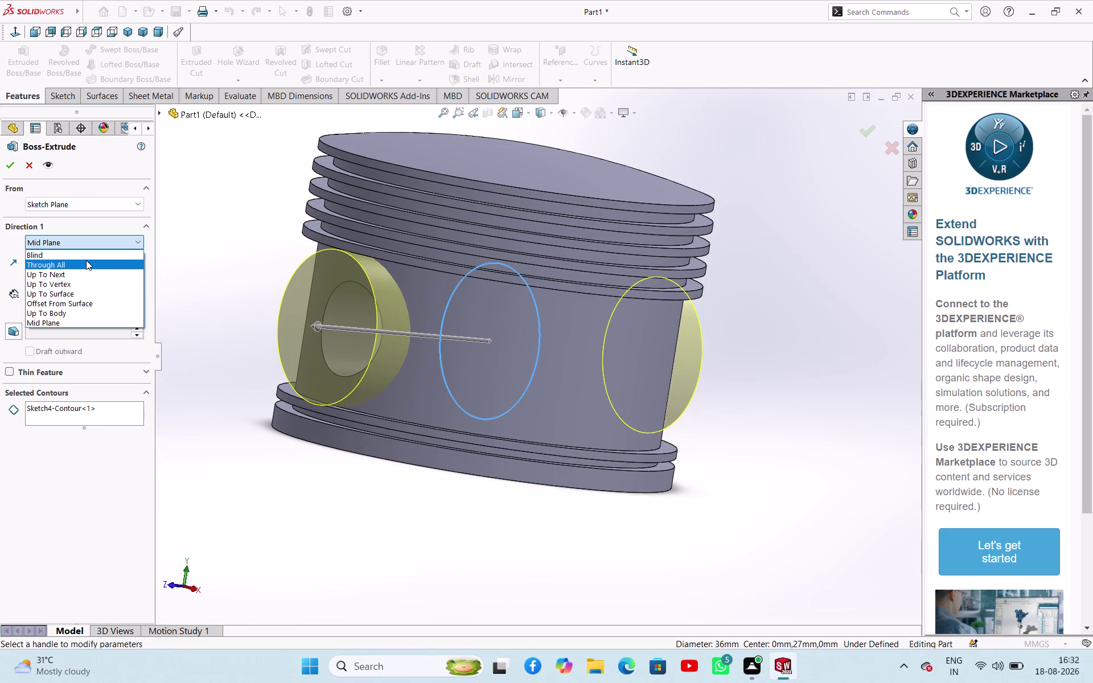
click(75, 249)
click(30, 250)
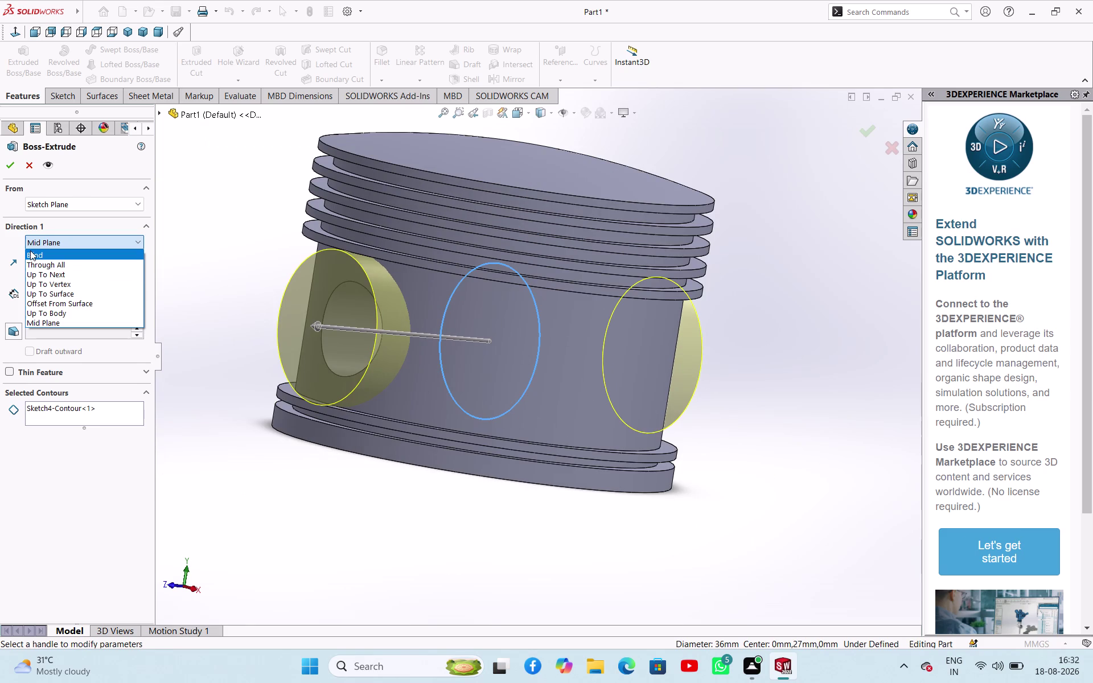
middle_drag(745, 452, 722, 271)
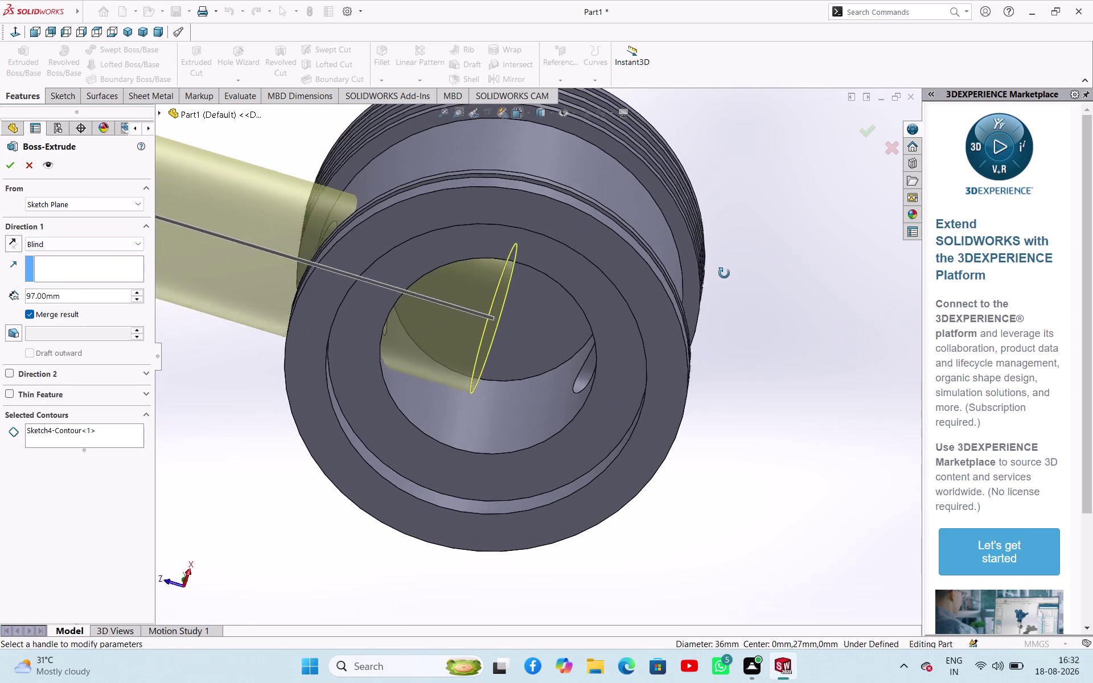
middle_drag(721, 271, 689, 271)
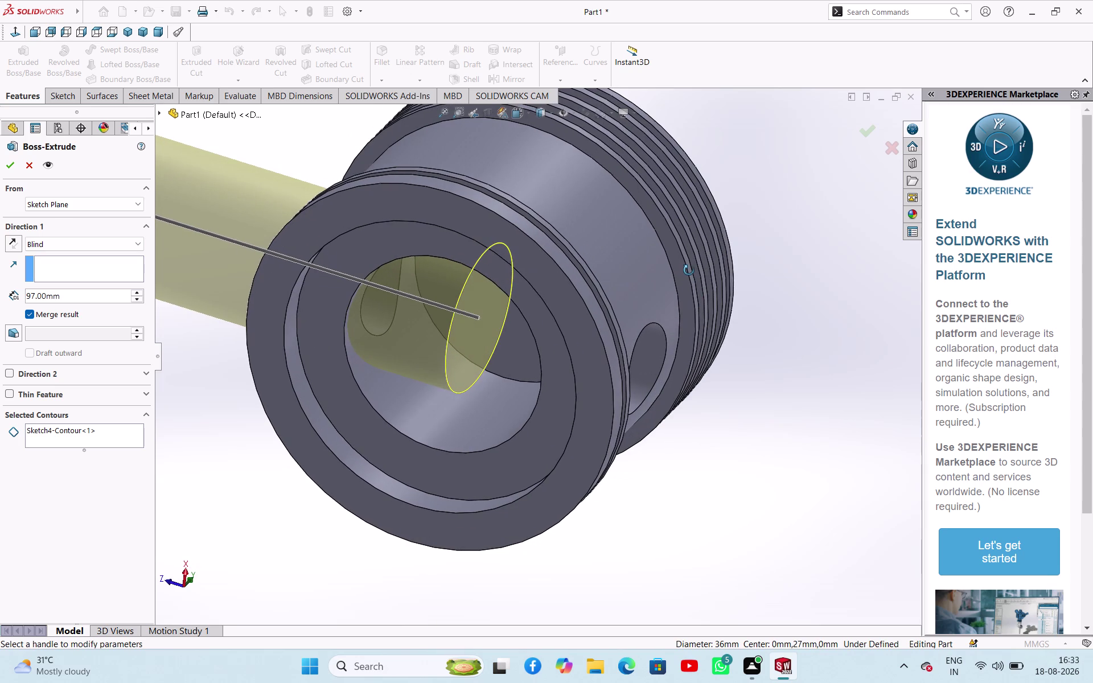
middle_drag(689, 270, 698, 273)
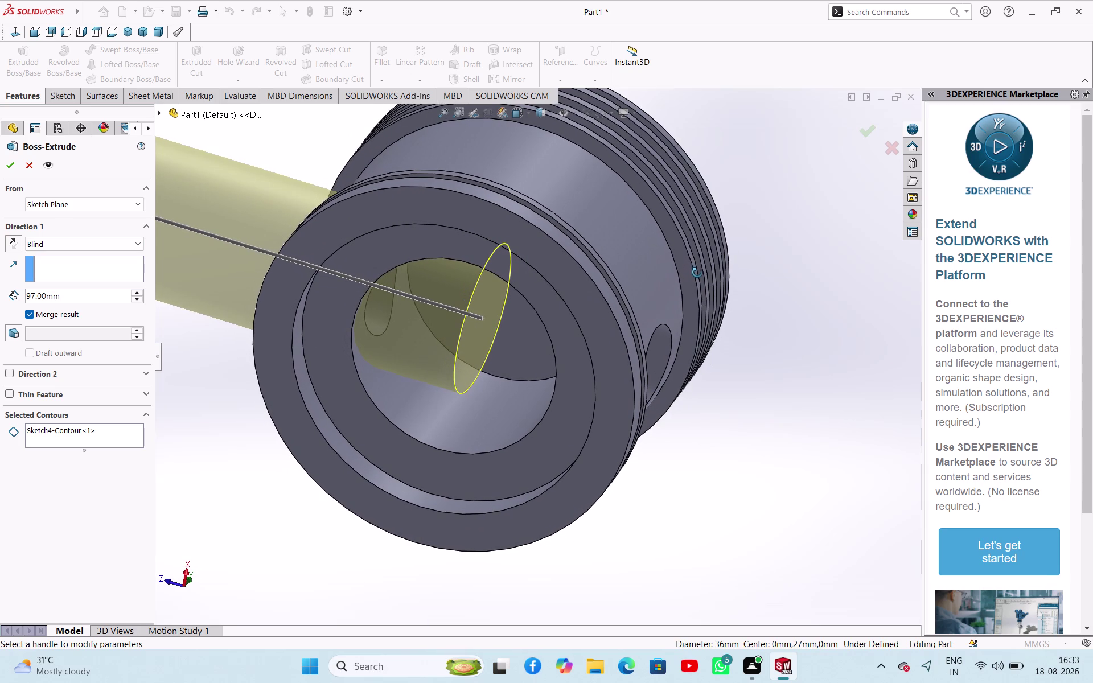
middle_drag(698, 272, 714, 281)
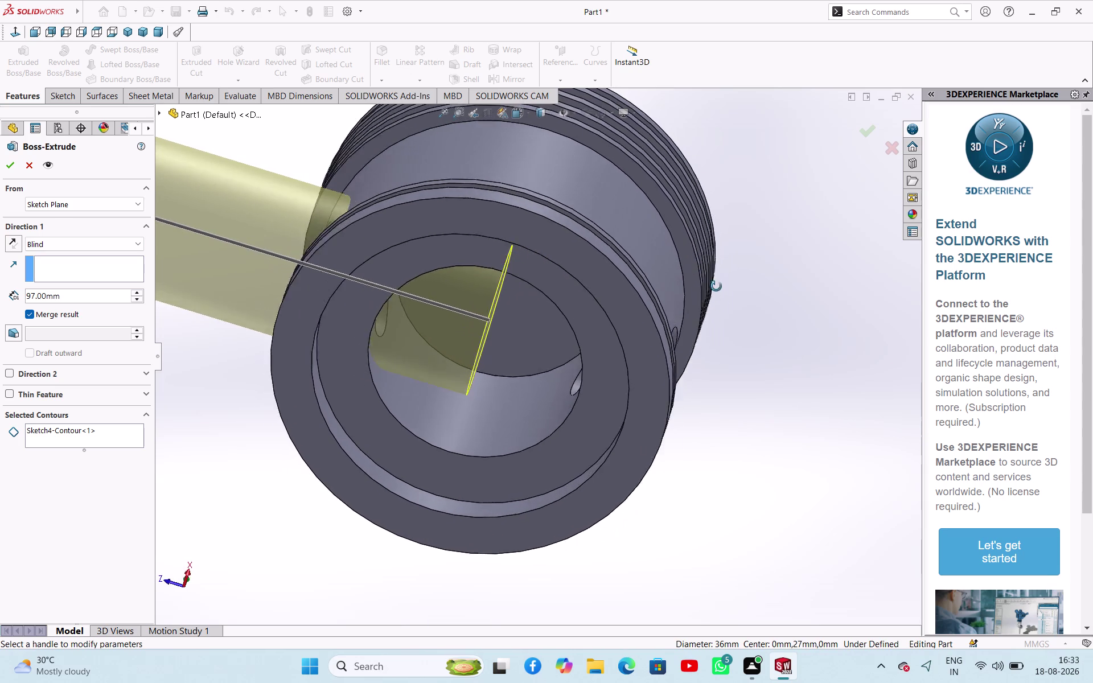
middle_drag(714, 281, 710, 388)
Try extrusion depths of 46.5 mm and 51.5 mm, then cancel the failed extrusion.
double_click(90, 297)
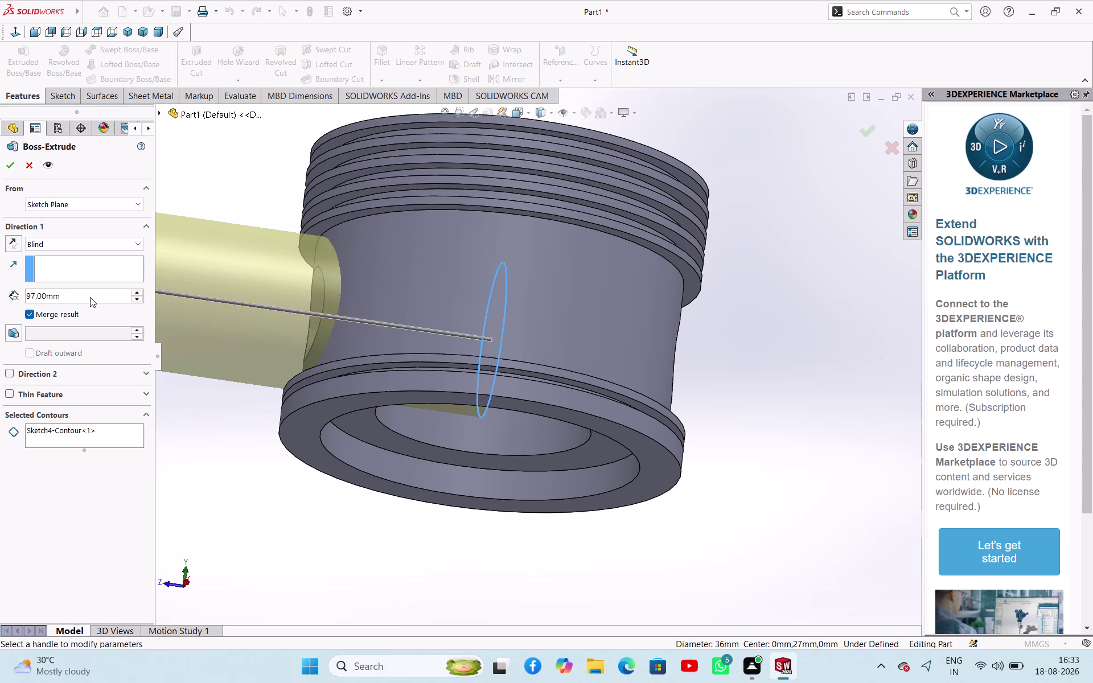
text(4)
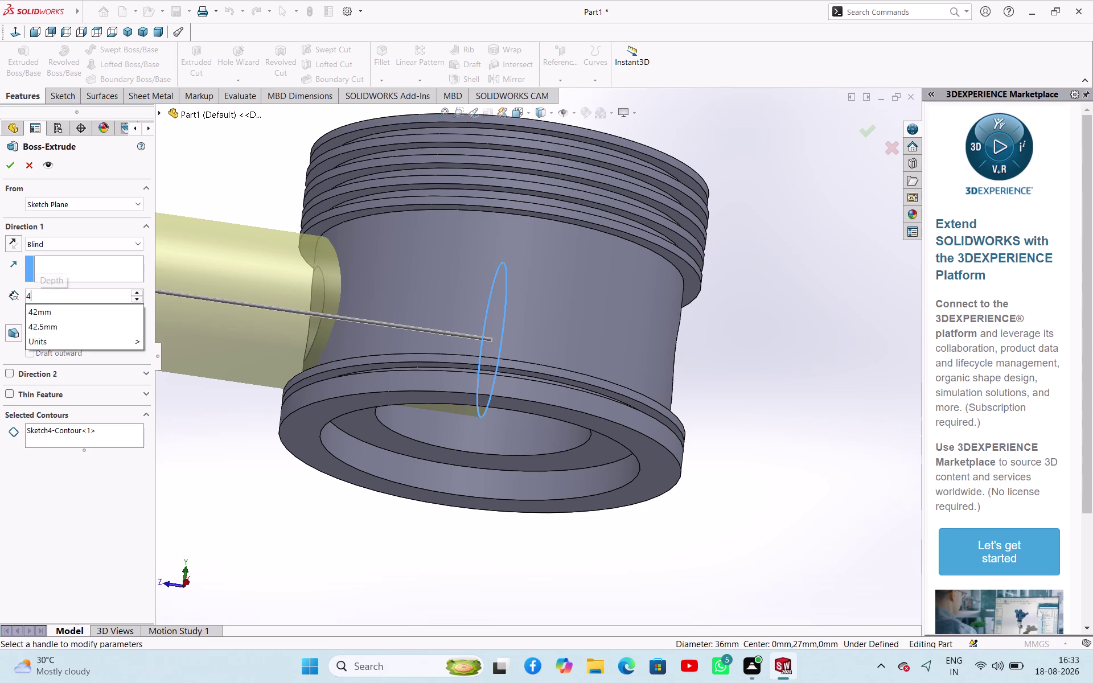
text(6.5)
key(Return)
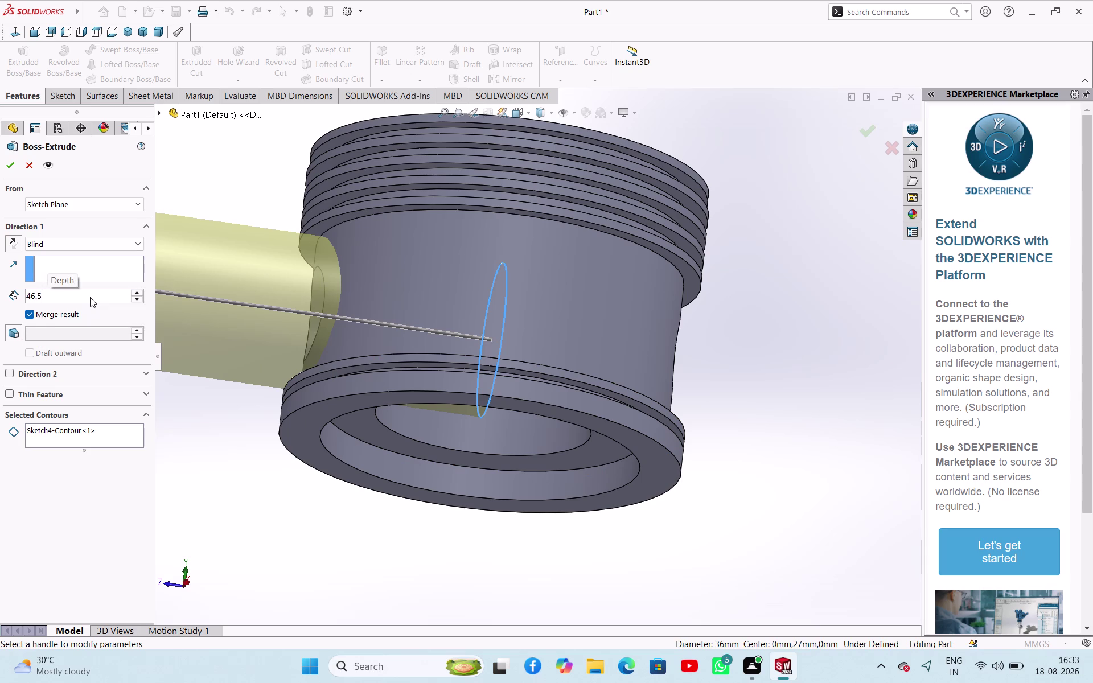
click(11, 169)
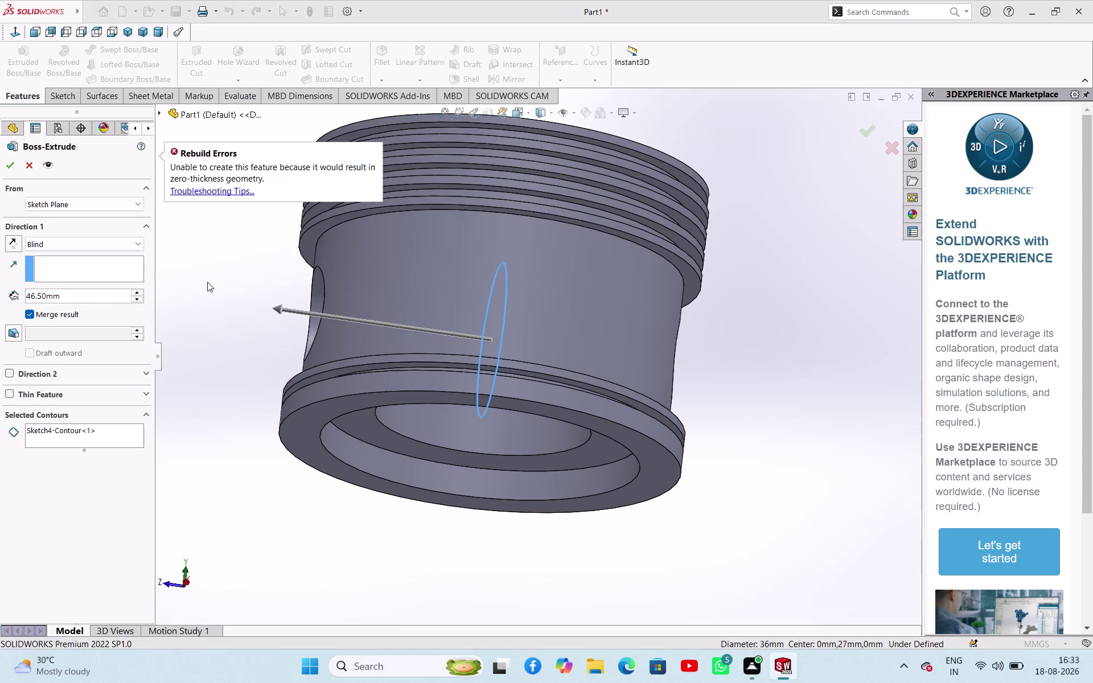
click(273, 306)
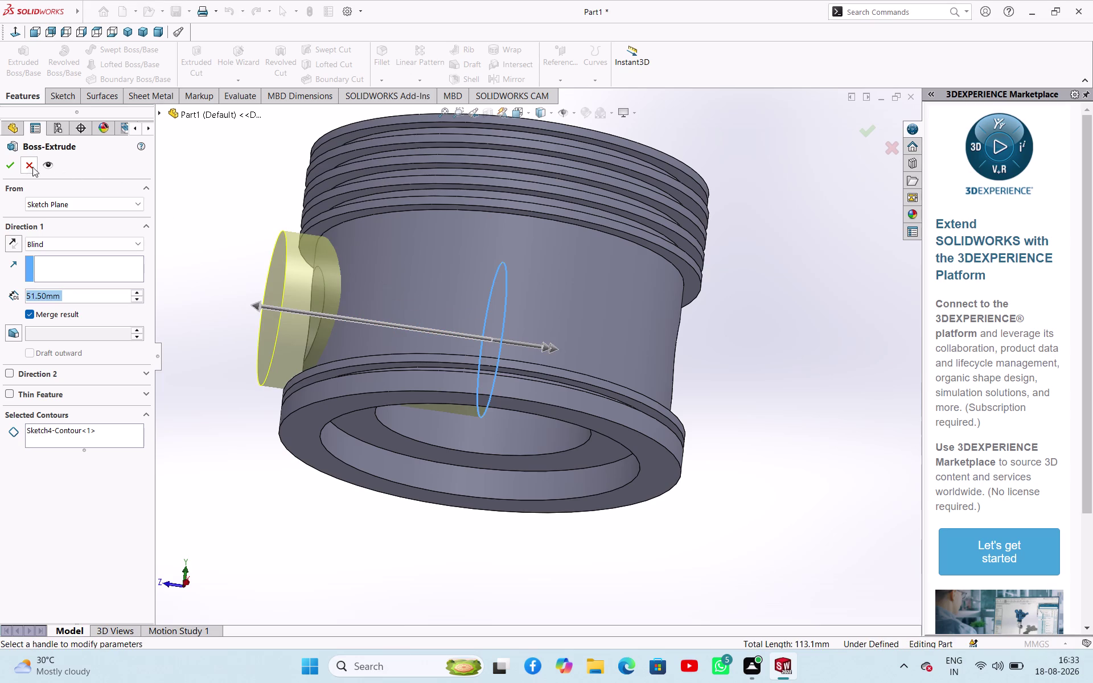
click(10, 167)
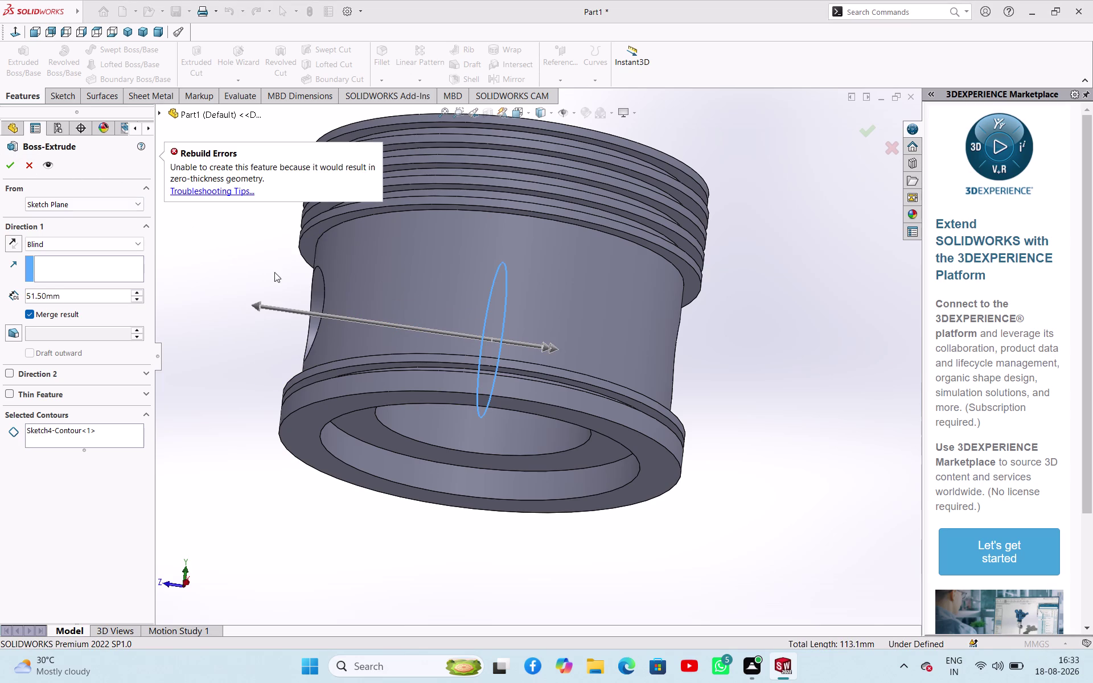
click(31, 167)
Delete Sketch4 and begin a new reference plane.
click(221, 253)
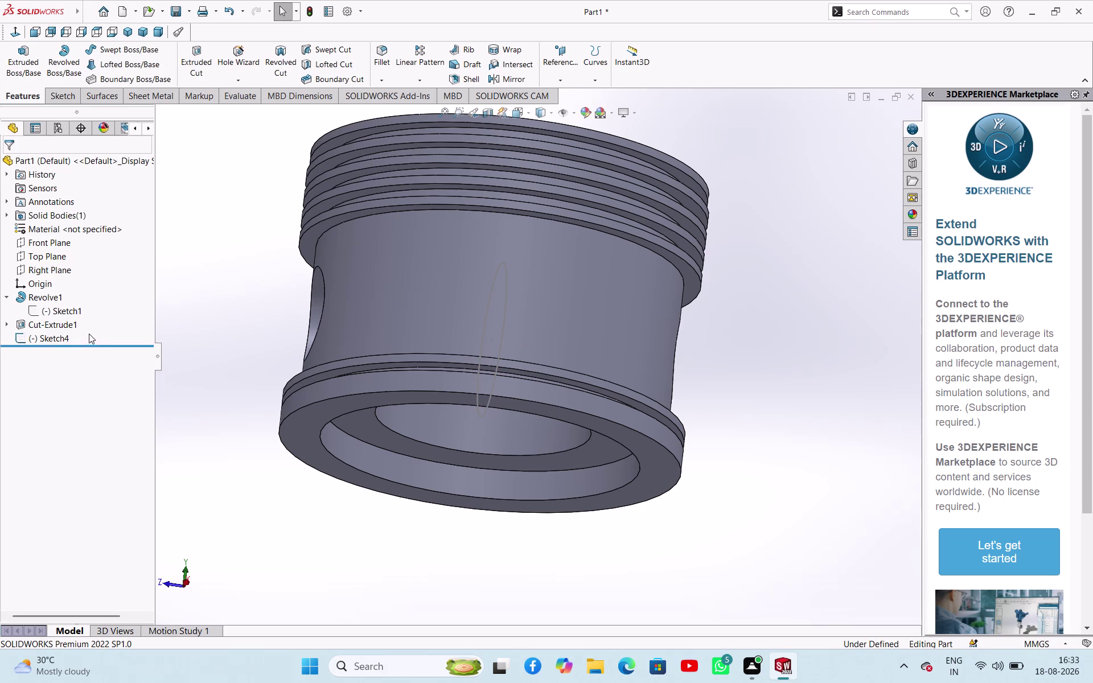
right_click(61, 337)
click(106, 418)
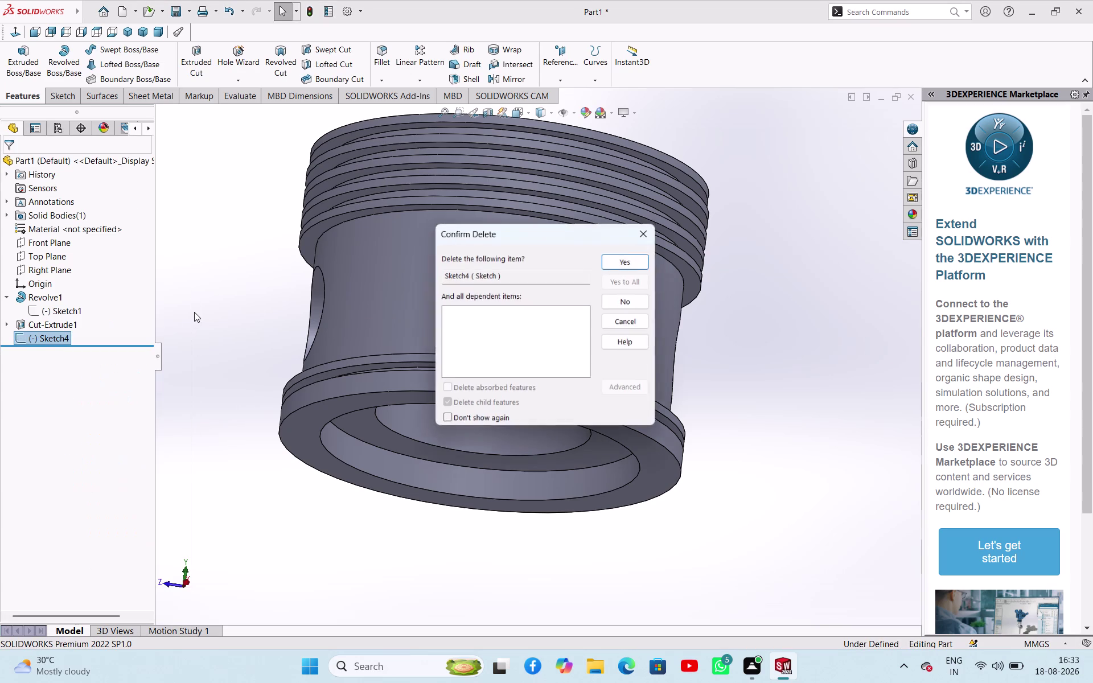
click(629, 258)
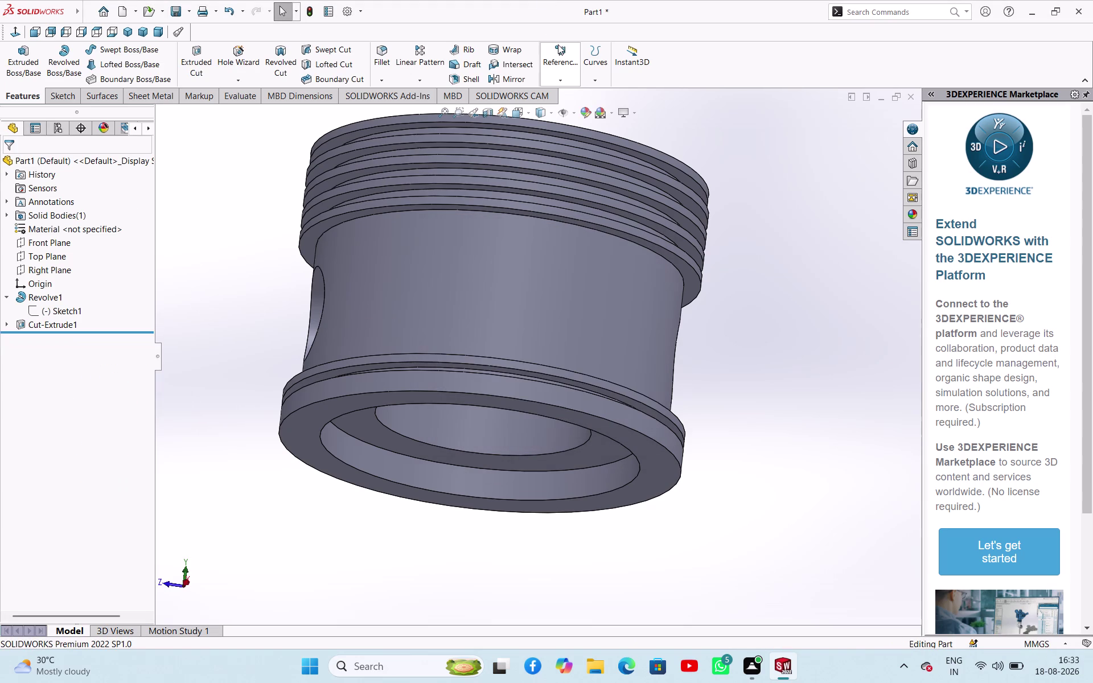
click(566, 51)
click(577, 93)
scroll(up, 3)
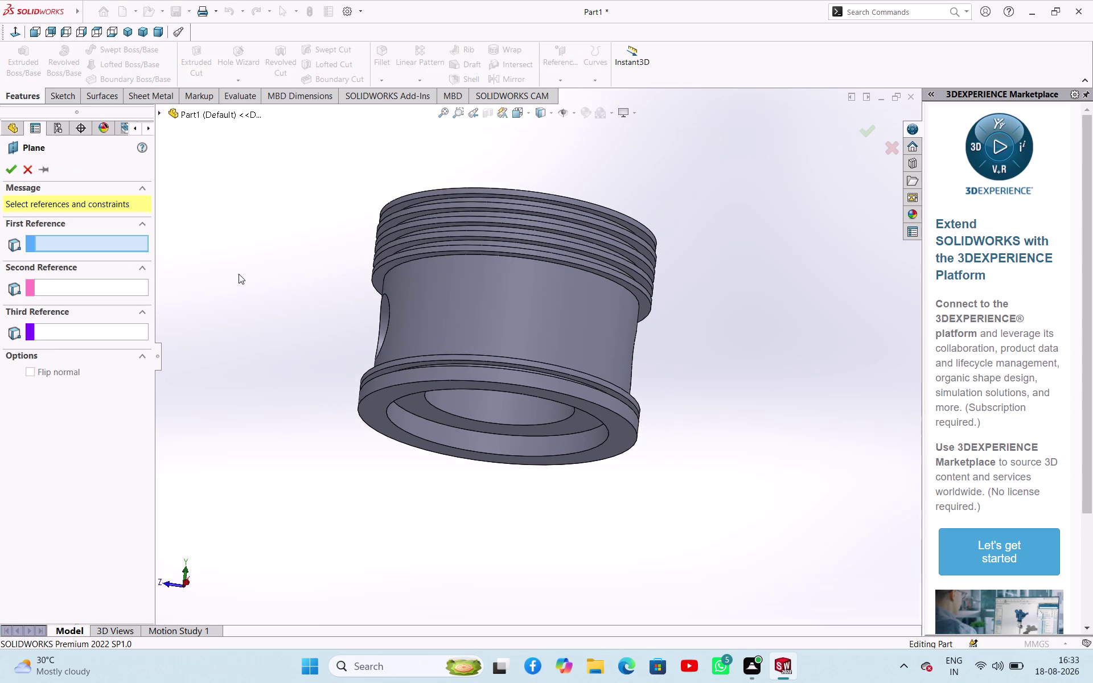
Create Plane1 offset 46.5 mm from the Front Plane.
middle_drag(238, 274, 250, 331)
click(159, 114)
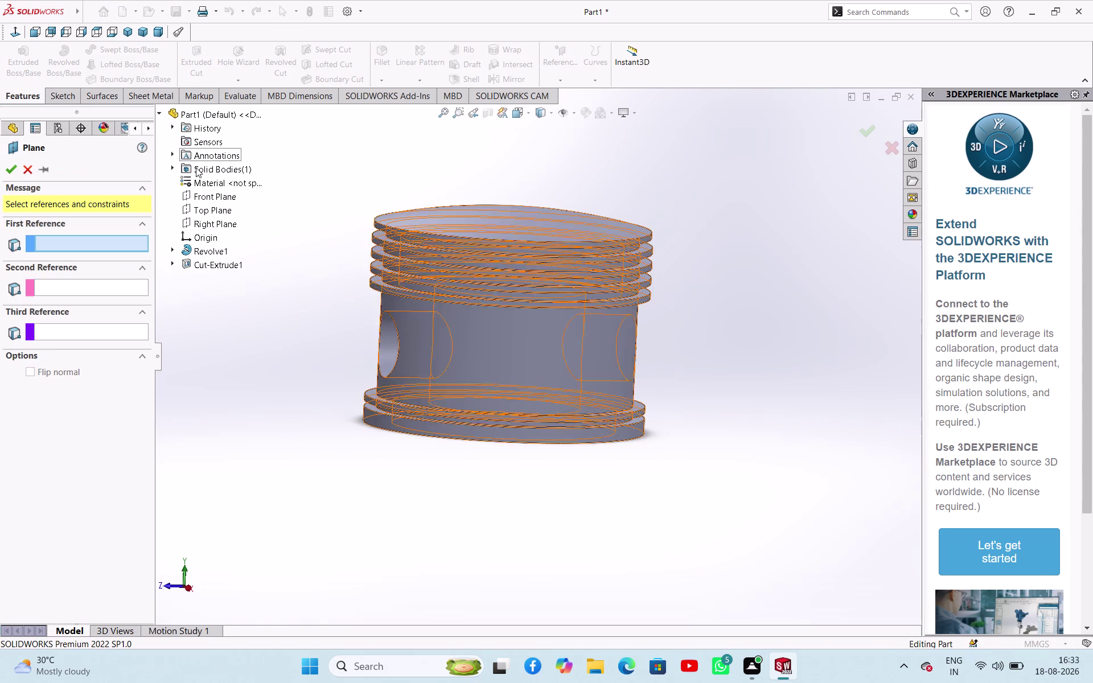
click(216, 198)
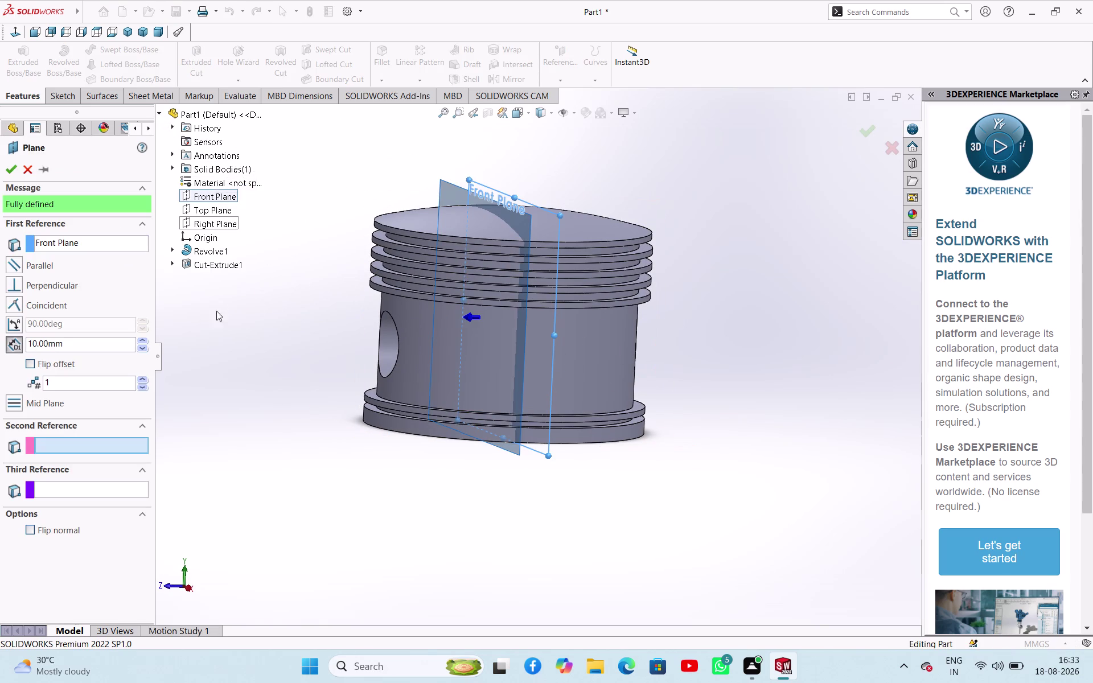
double_click(103, 344)
text(46)
text(.5)
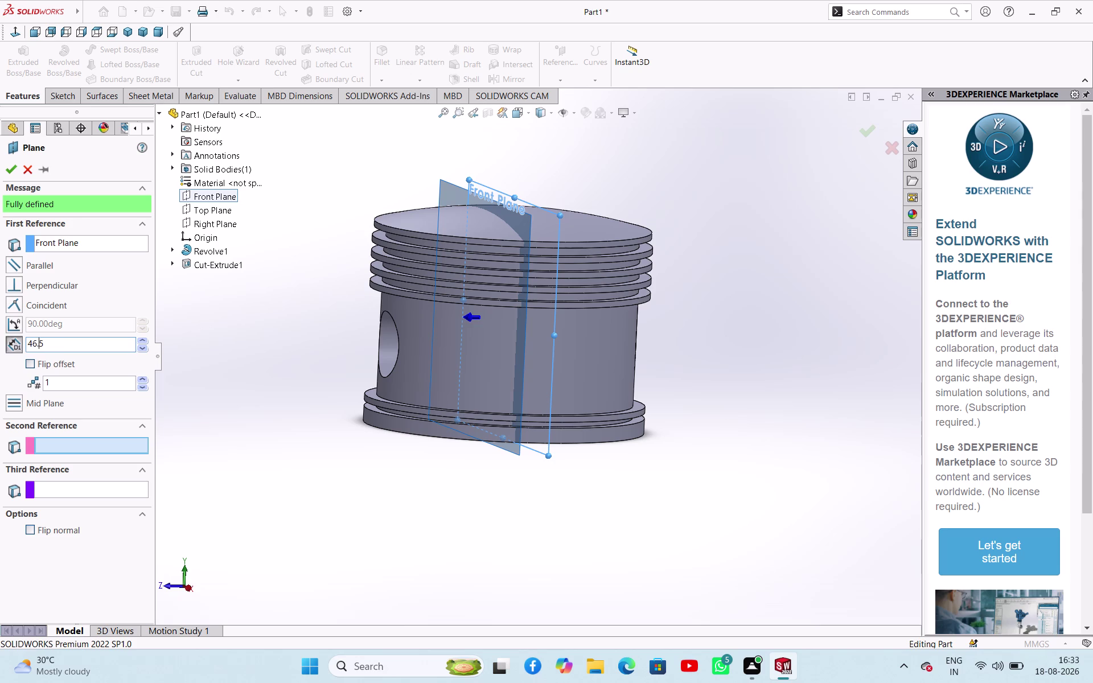
key(Return)
middle_drag(752, 368, 724, 358)
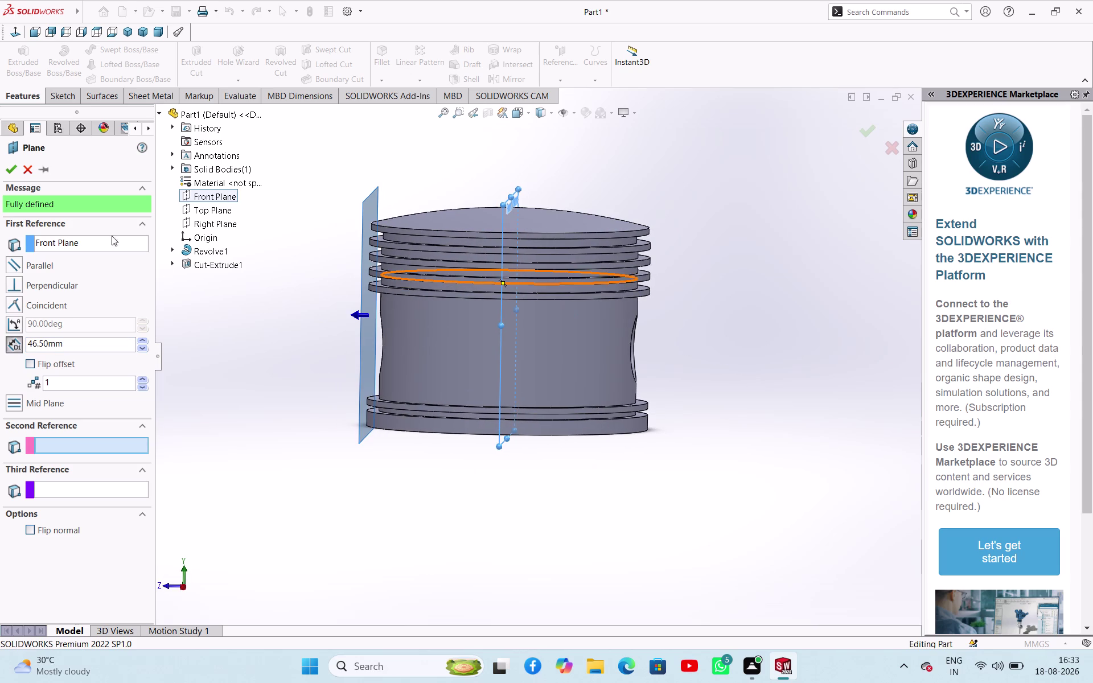
click(14, 169)
Select Plane1 and open a new sketch on it.
click(198, 320)
middle_drag(227, 322, 228, 322)
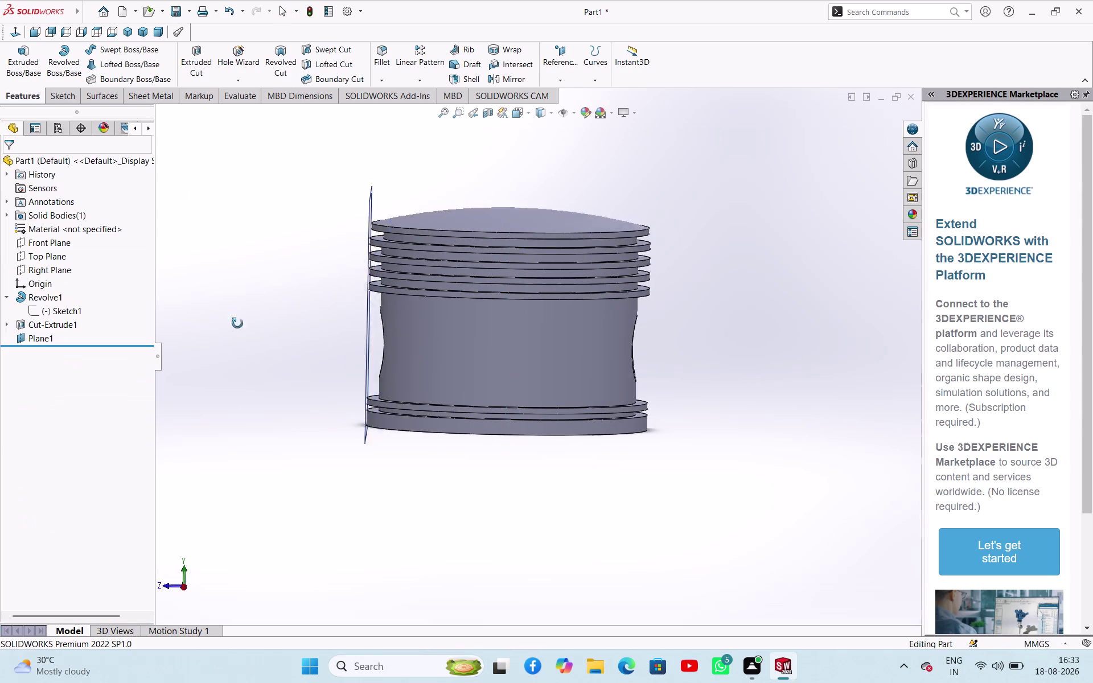
middle_drag(228, 322, 274, 338)
click(312, 311)
click(366, 271)
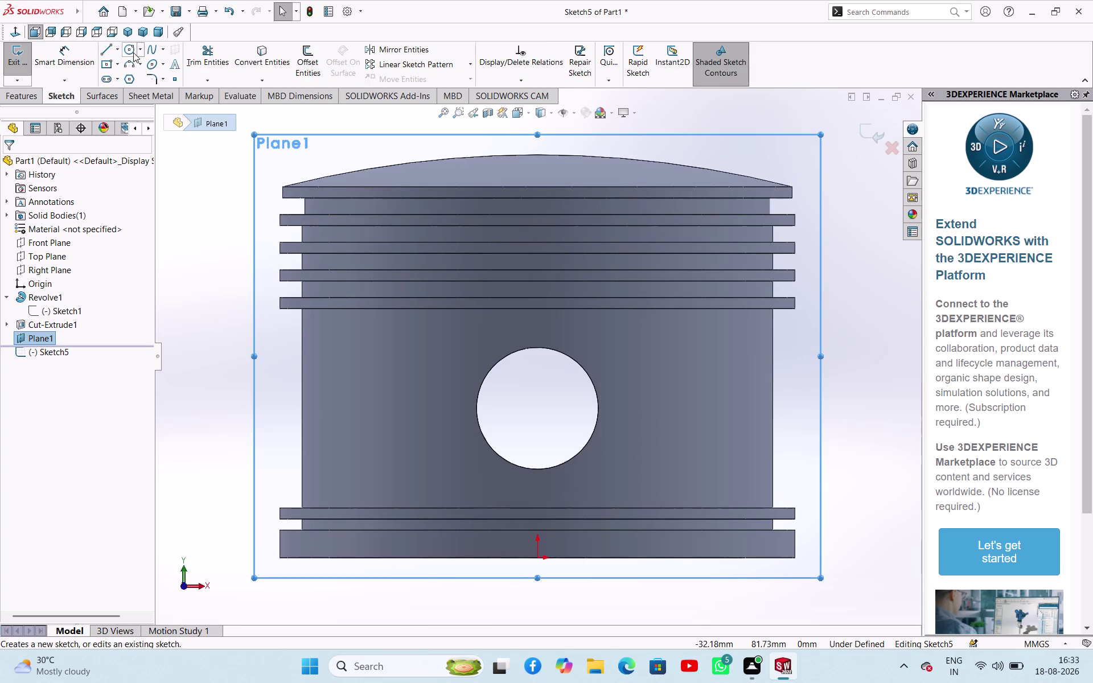
Draw a circle centred on the pin hole and dimension it to 36 mm diameter.
click(133, 52)
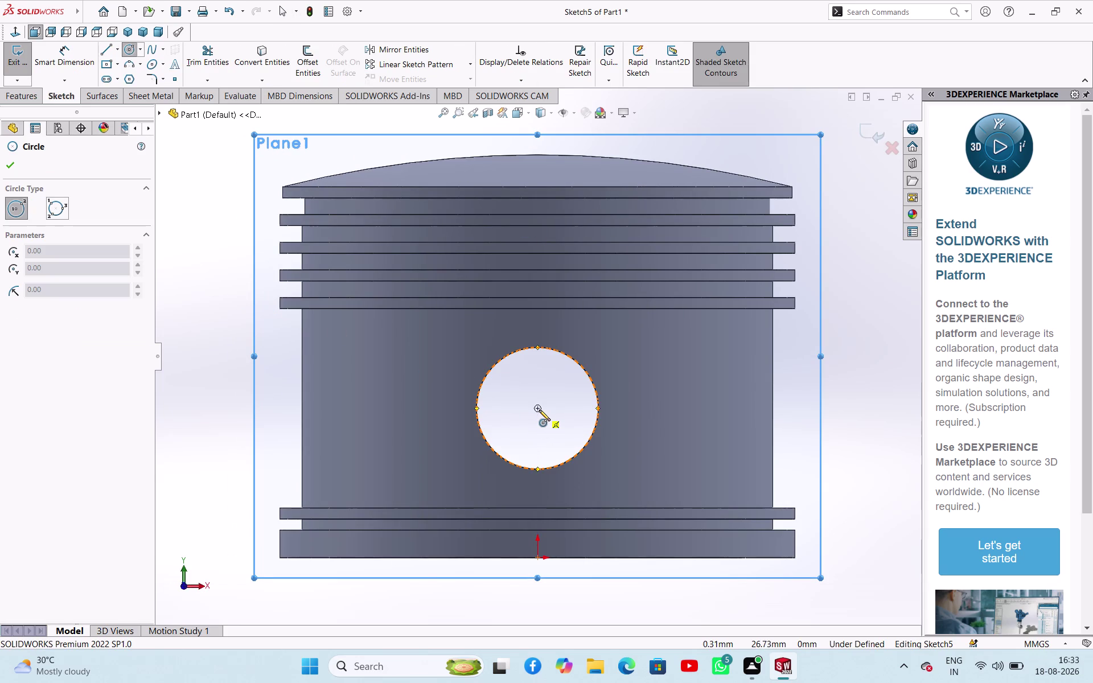
click(538, 409)
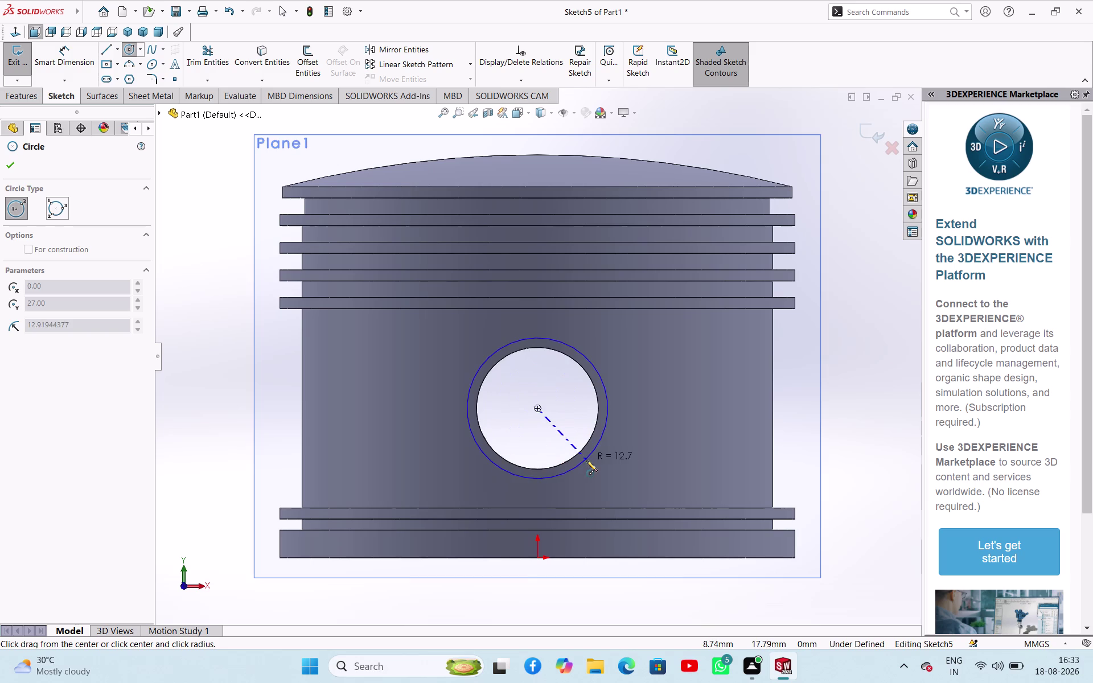
click(589, 462)
right_click(224, 340)
click(238, 351)
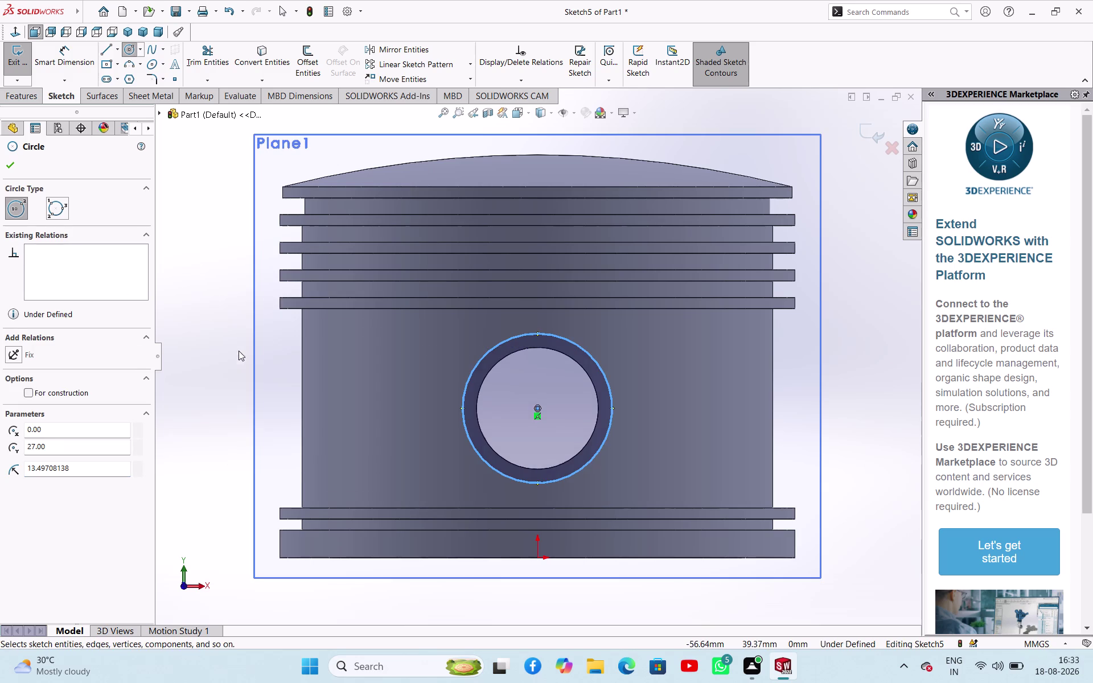
right_drag(218, 371, 231, 280)
click(479, 361)
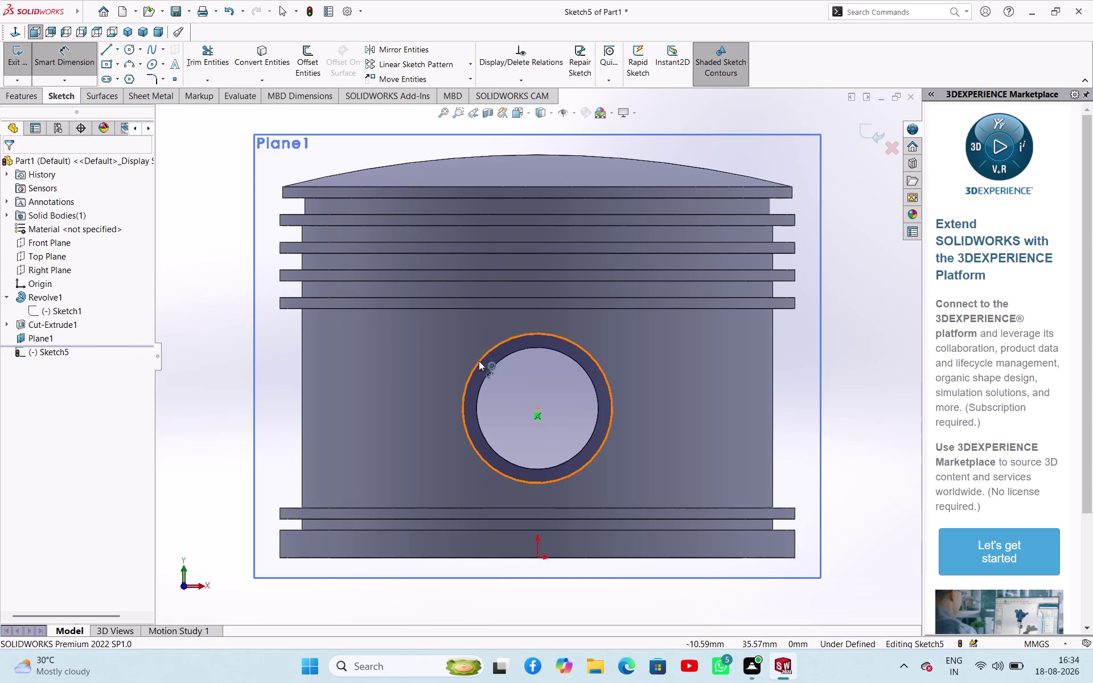
click(234, 368)
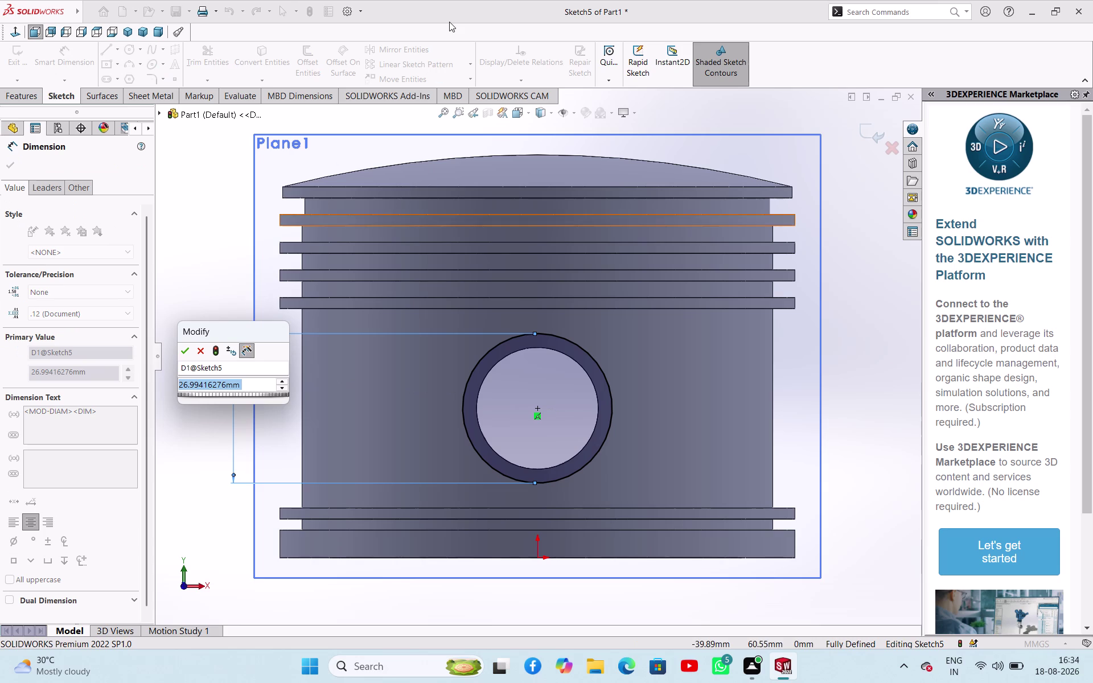
text(36)
key(Return)
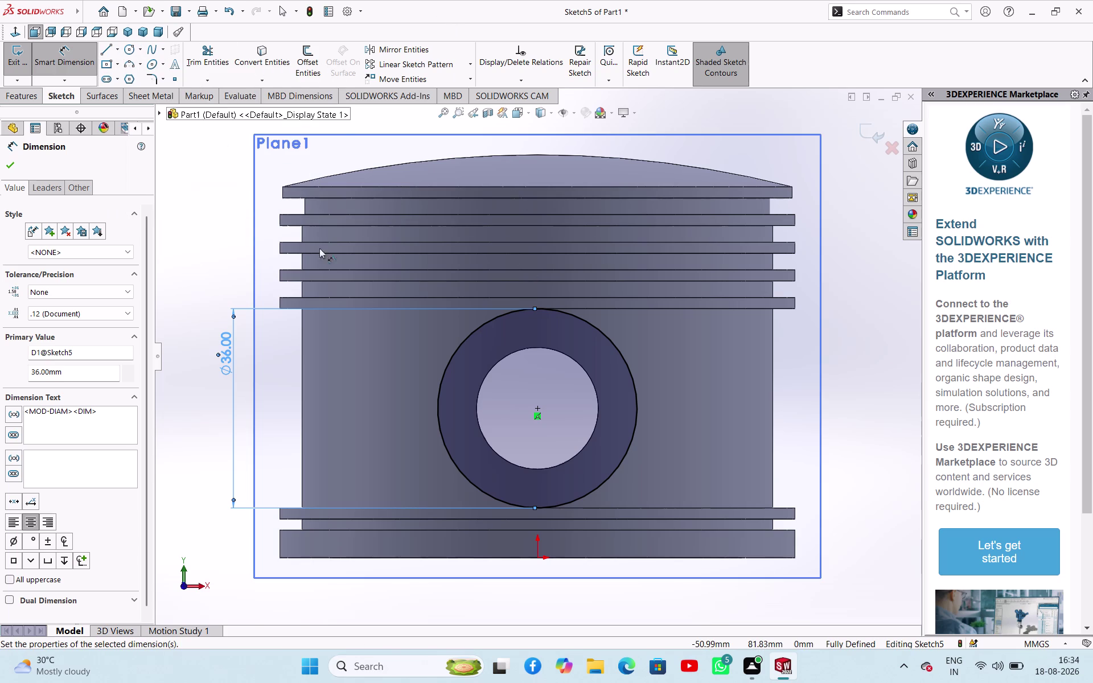
click(267, 54)
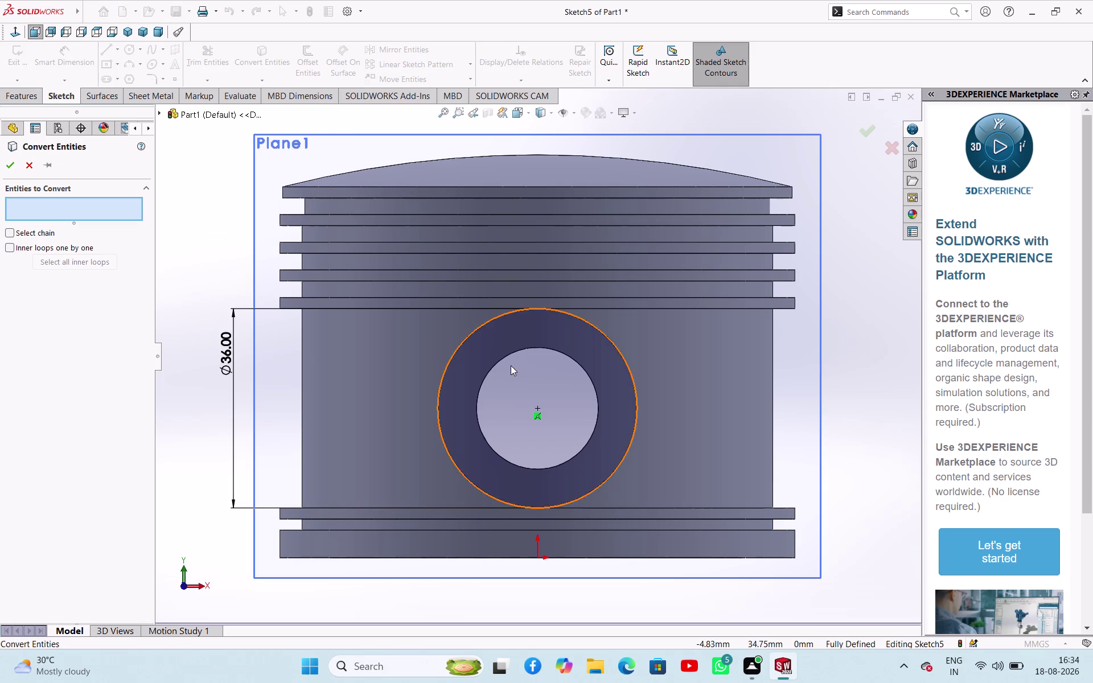
Project the pin-hole edge into Sketch5, exit, and preview a 97 mm mid-plane boss.
click(512, 352)
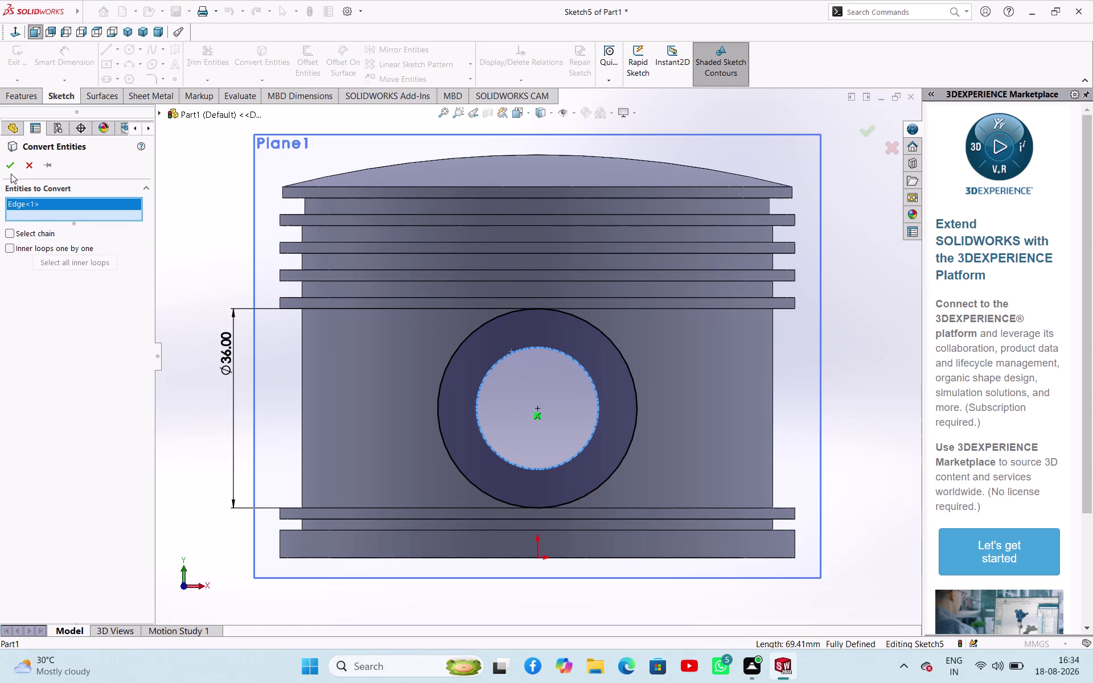
click(16, 168)
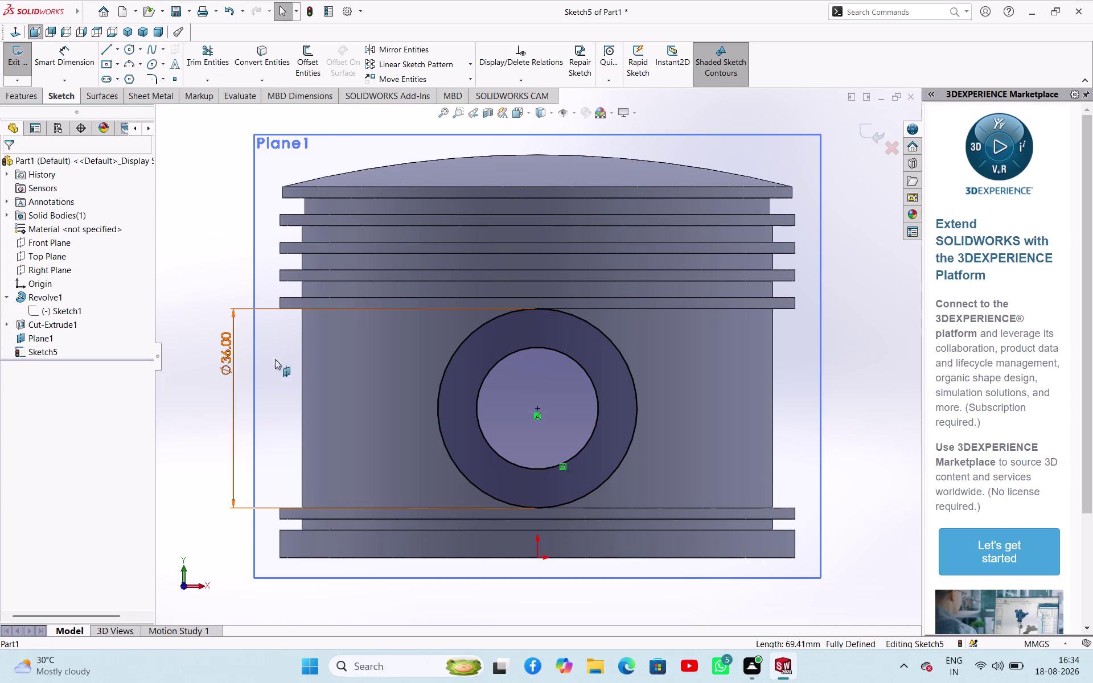
middle_drag(876, 378, 795, 418)
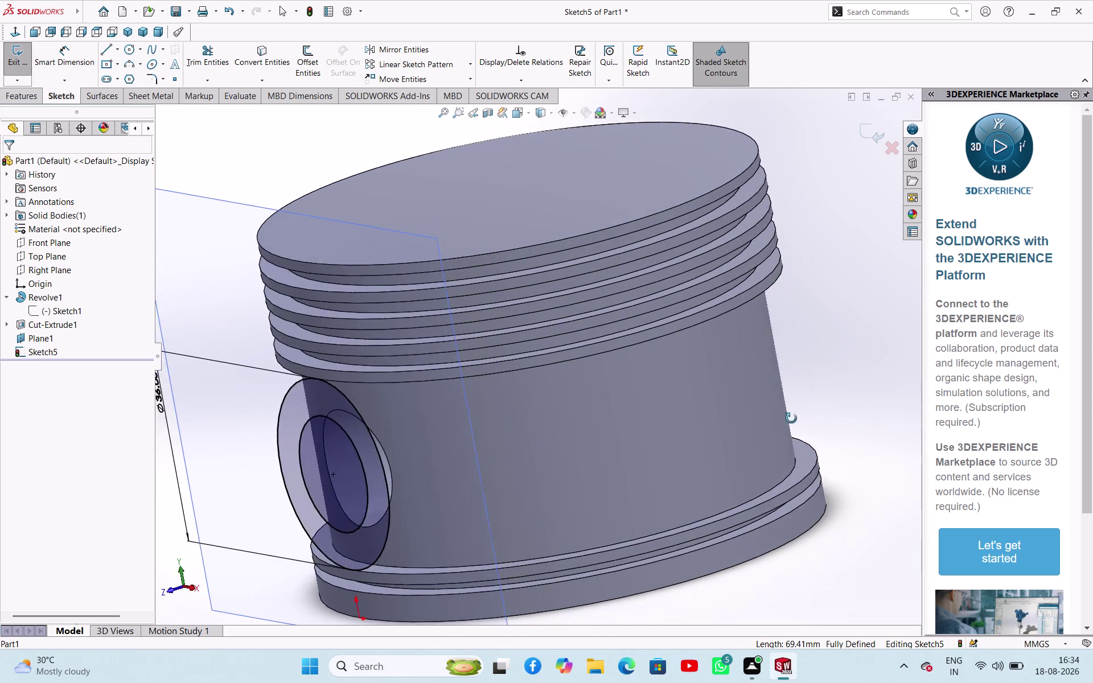
middle_drag(794, 419, 778, 430)
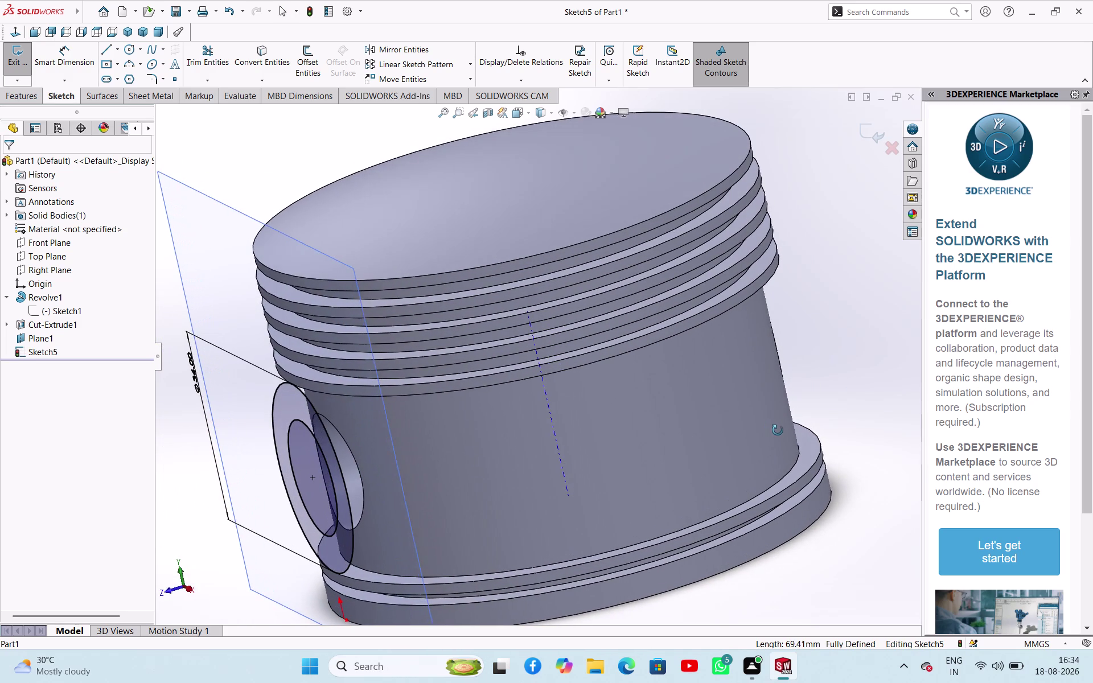
middle_drag(778, 431, 786, 434)
click(18, 69)
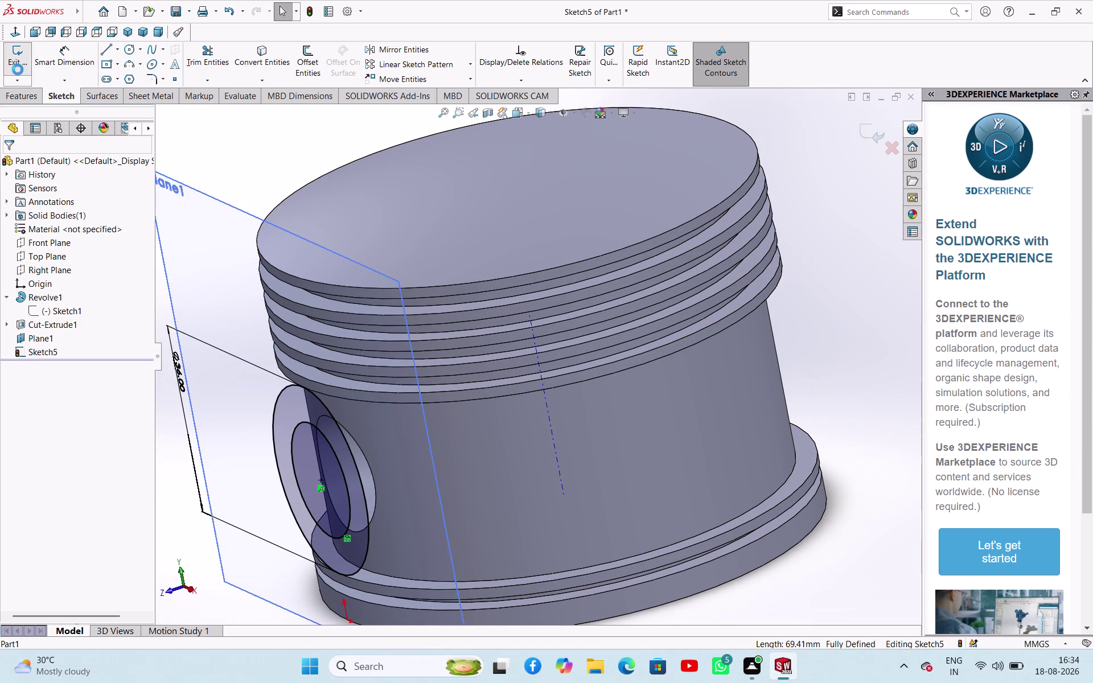
click(25, 71)
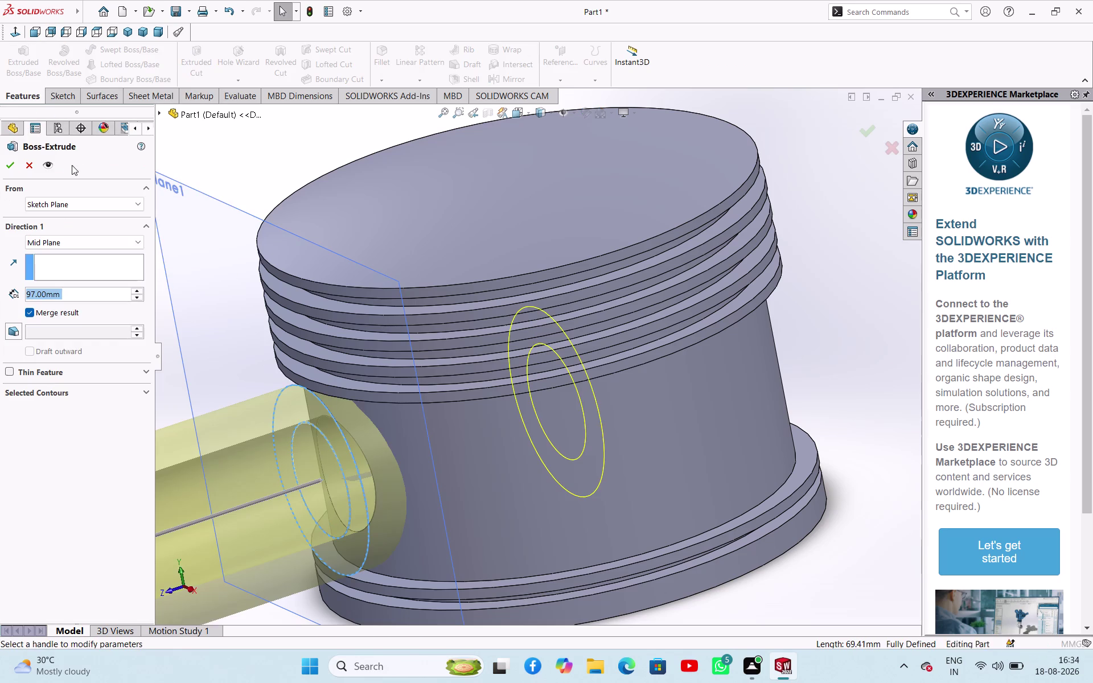
scroll(up, 3)
scroll(down, 3)
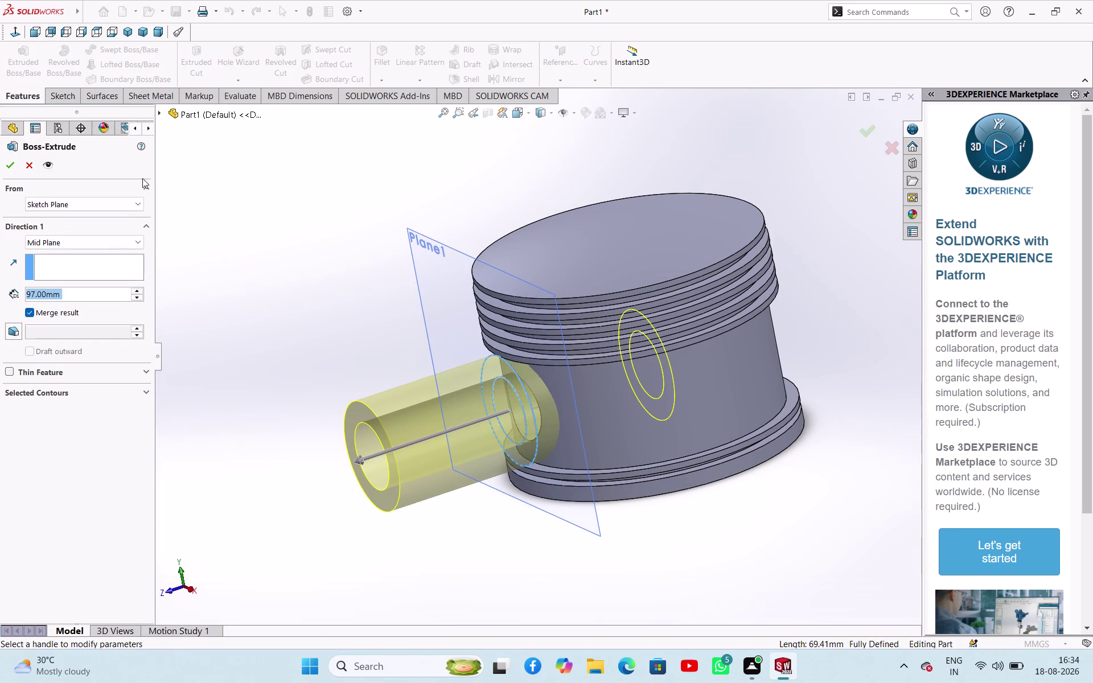
click(76, 247)
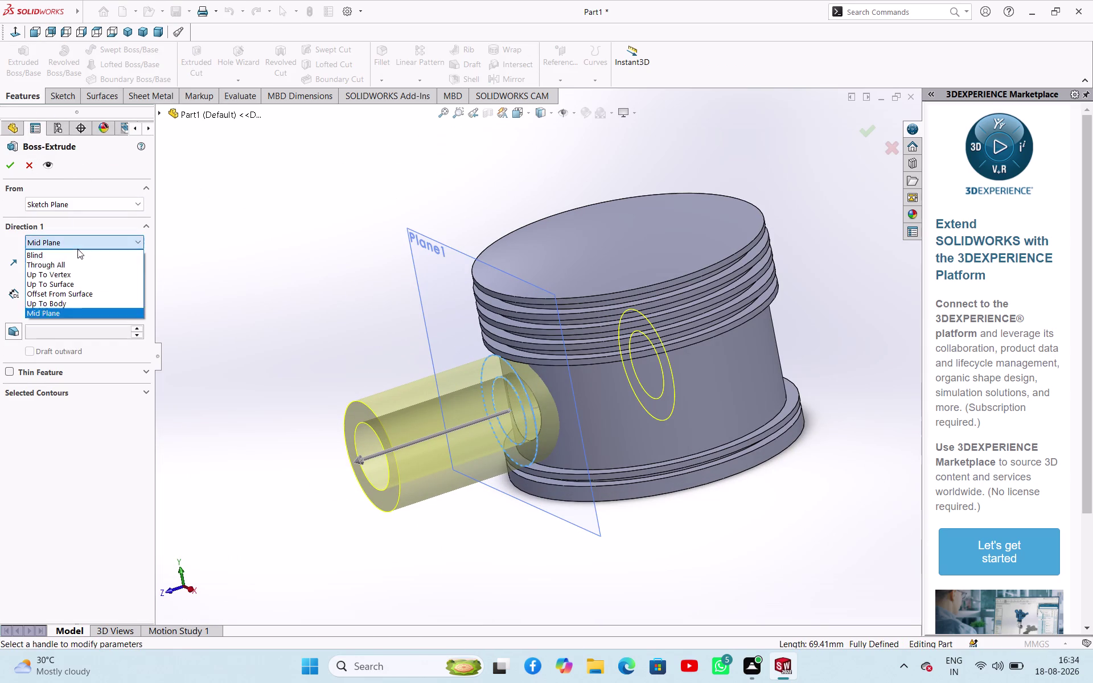
click(89, 285)
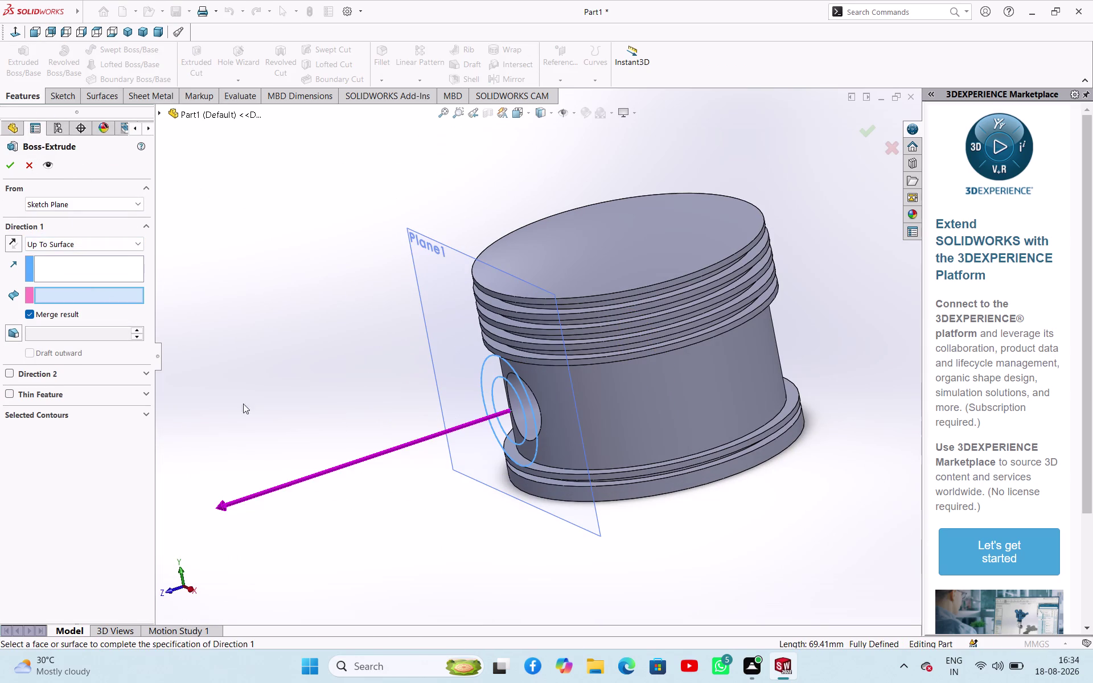
click(570, 410)
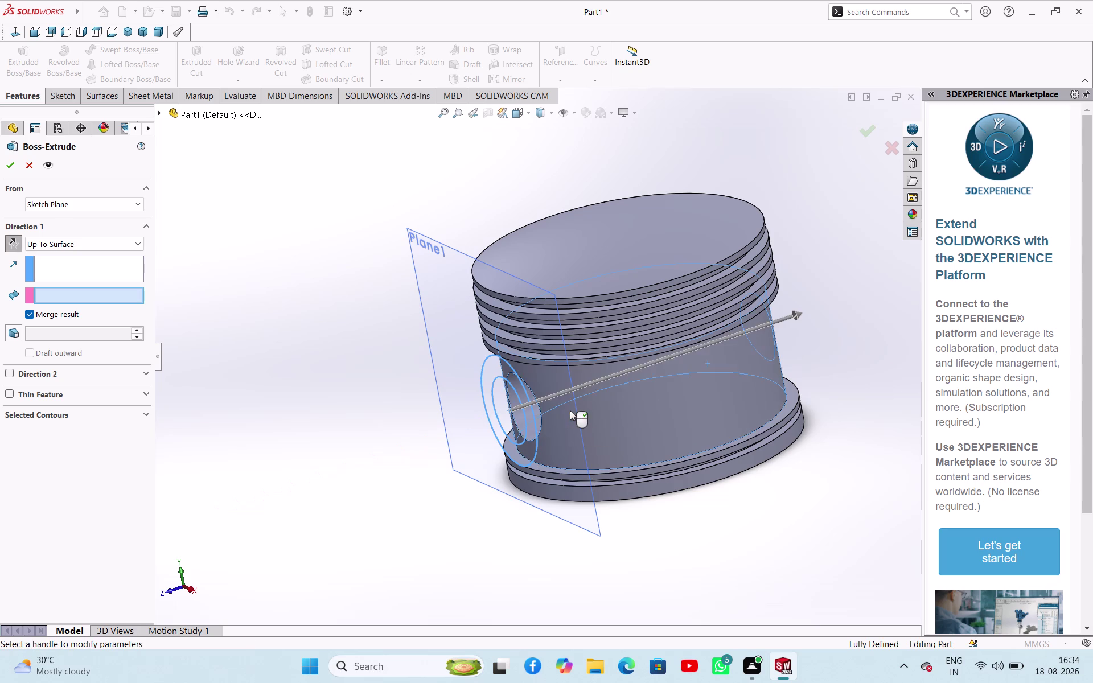
click(13, 161)
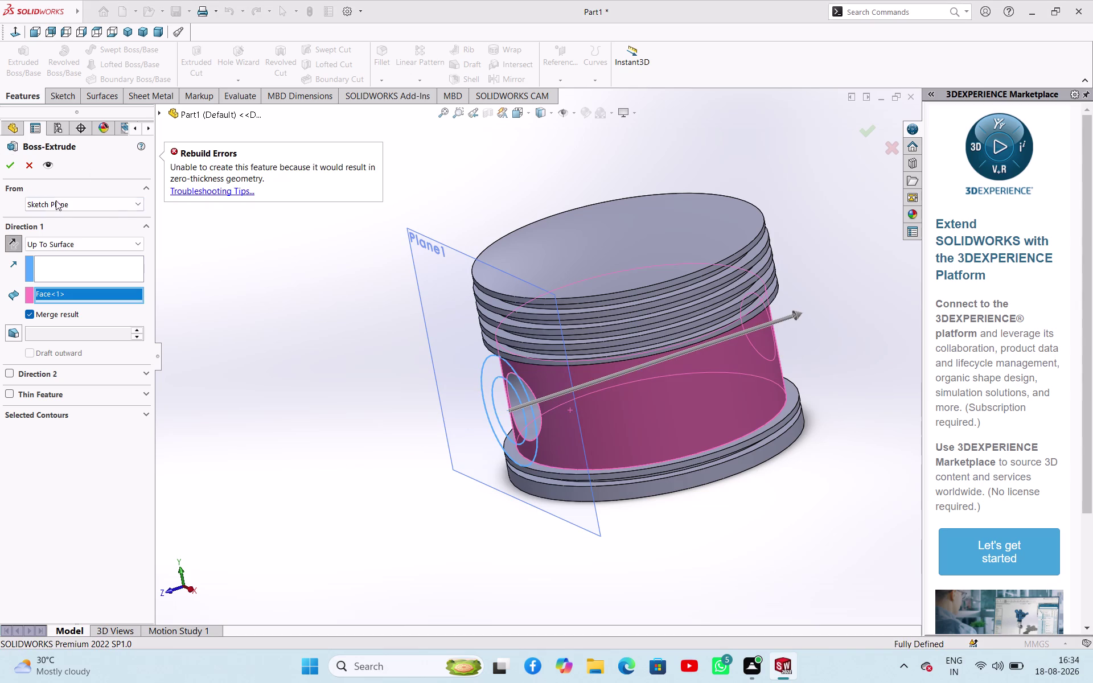
middle_drag(492, 357, 465, 312)
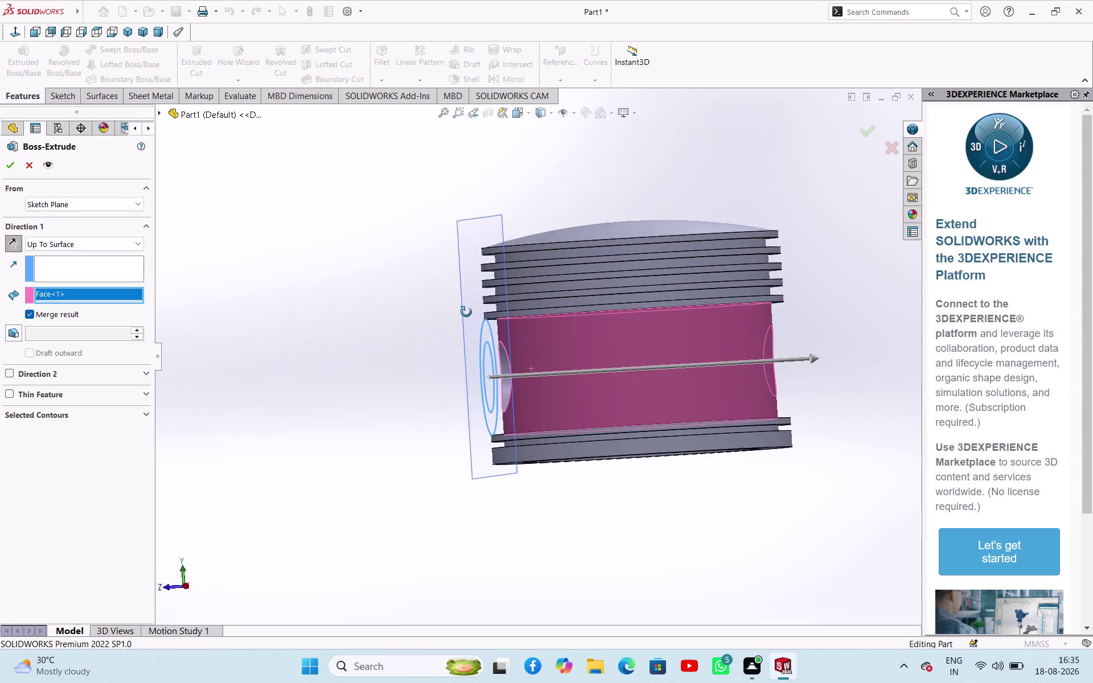
middle_drag(465, 312, 470, 313)
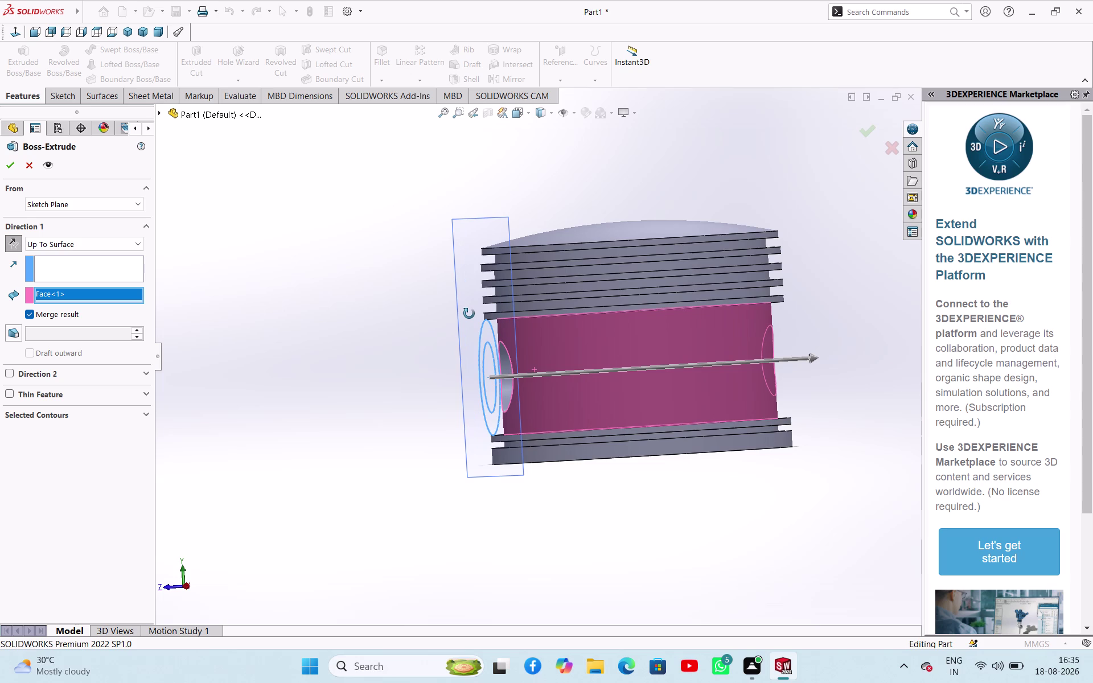
middle_drag(469, 314, 486, 318)
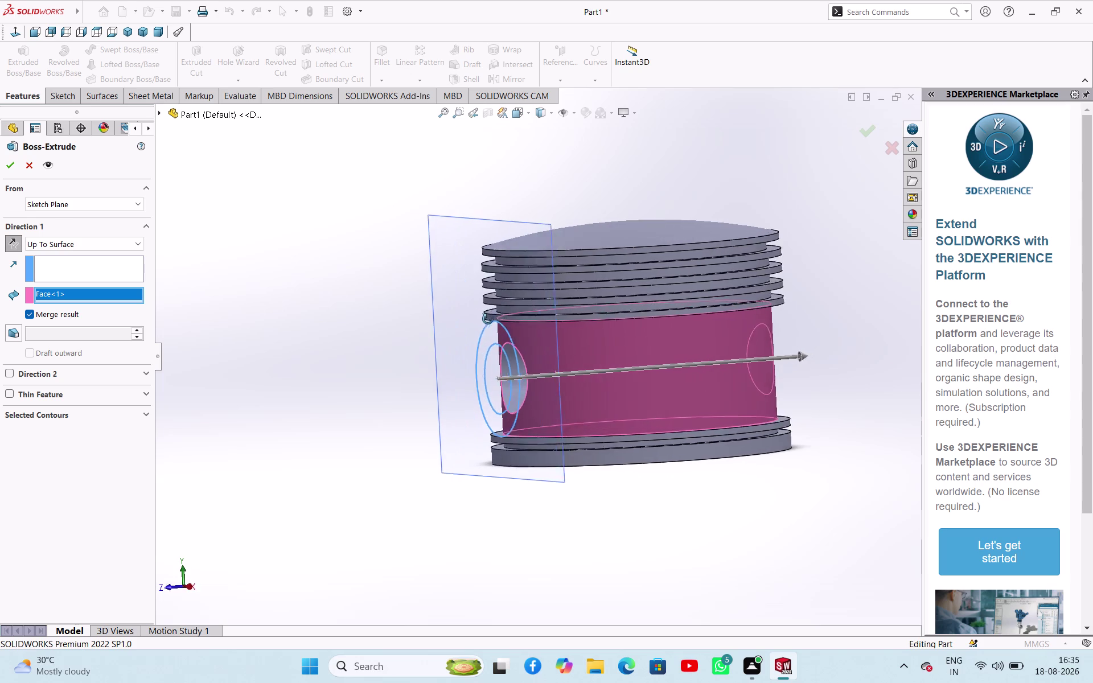
middle_drag(486, 318, 563, 361)
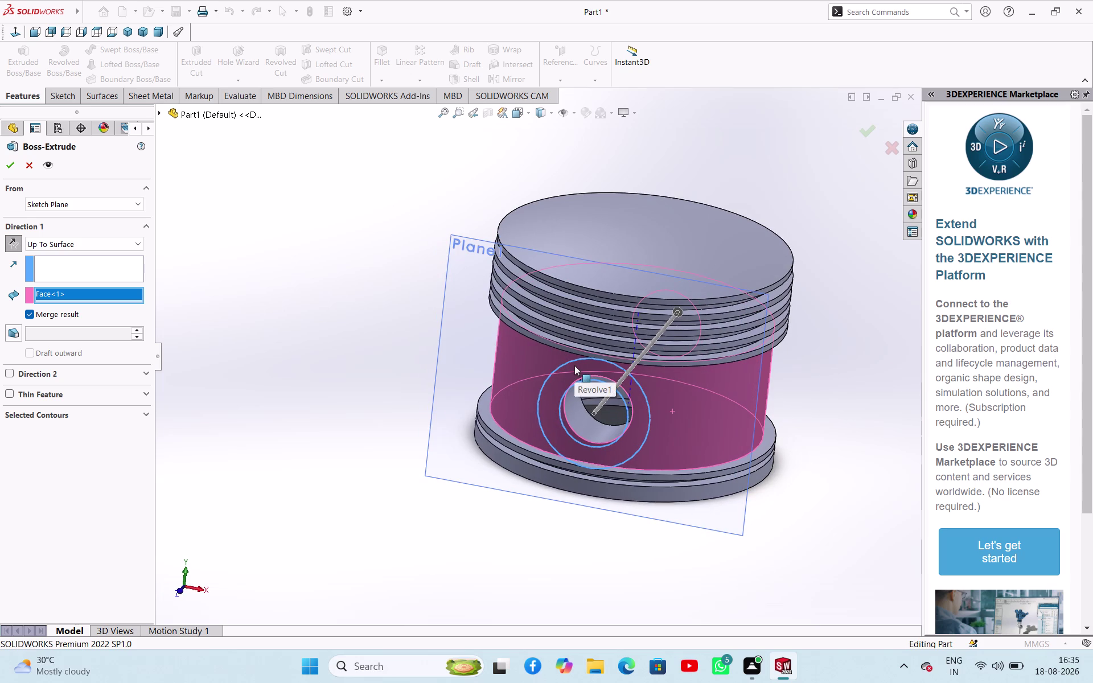
middle_drag(803, 398, 783, 398)
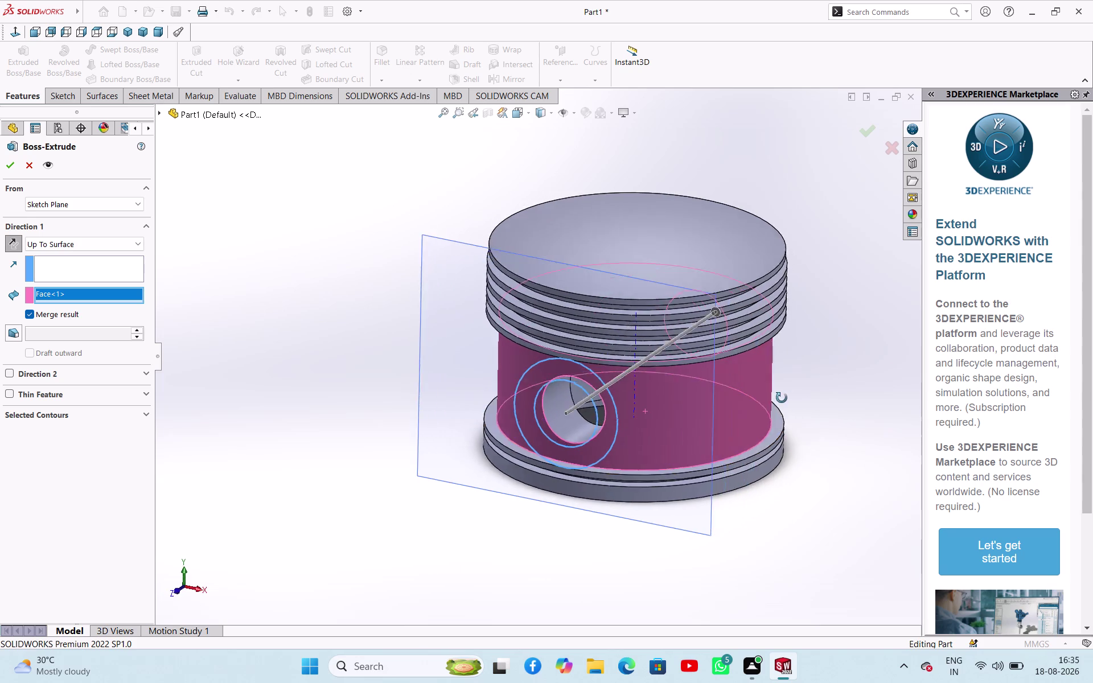
middle_drag(783, 398, 723, 407)
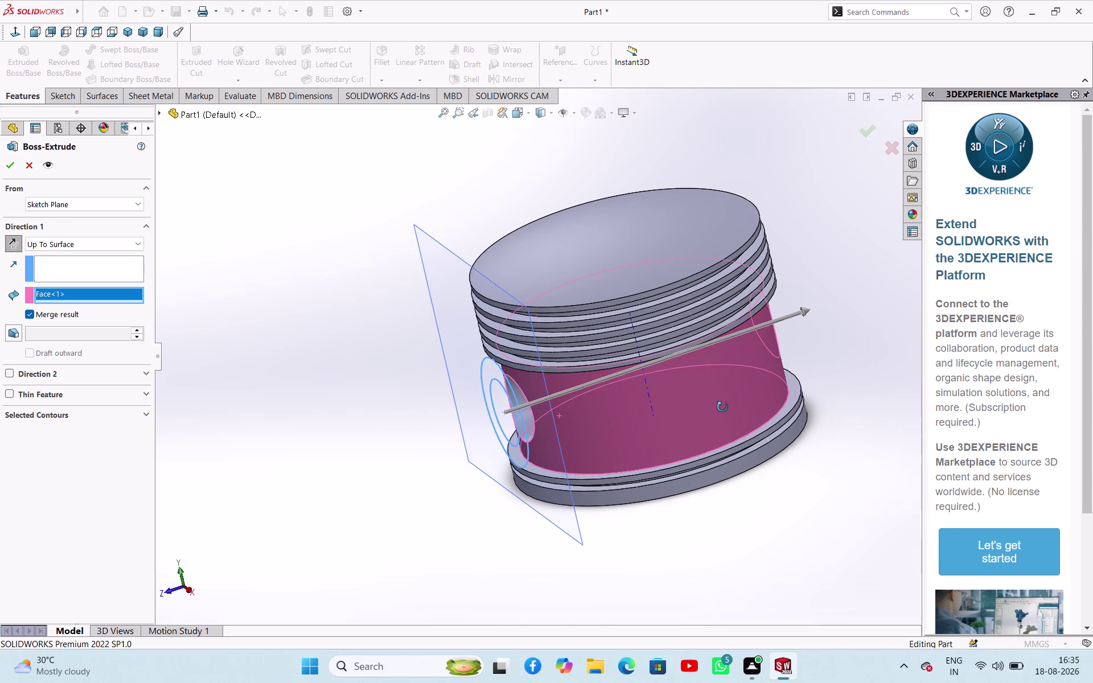
middle_drag(722, 407, 734, 413)
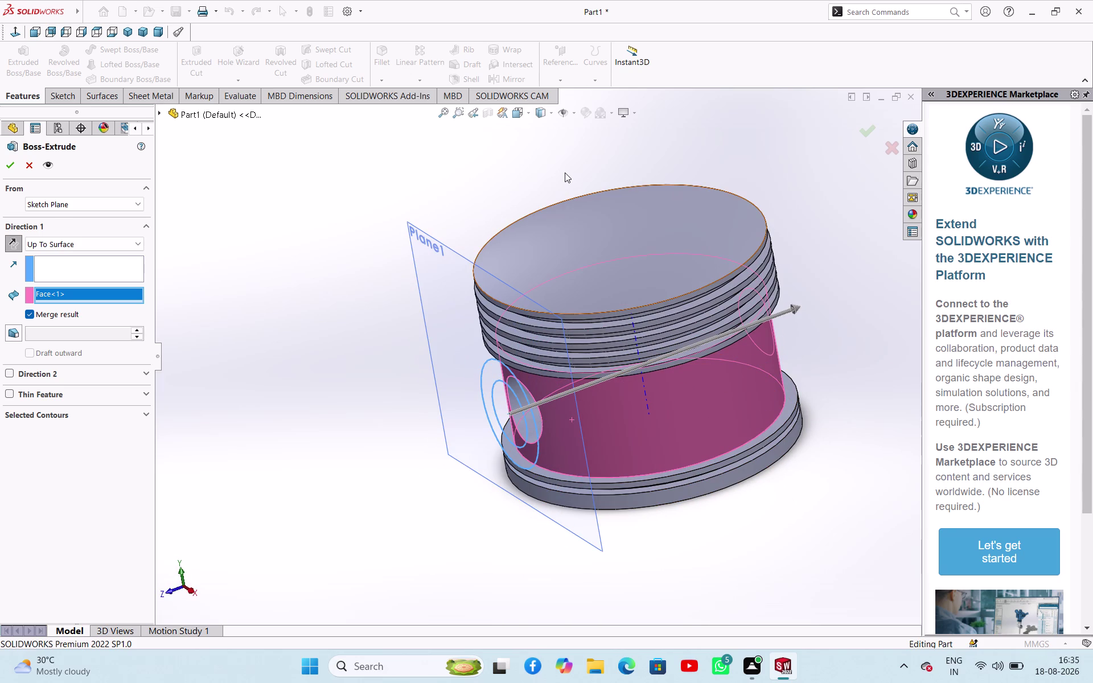
middle_drag(864, 361, 827, 326)
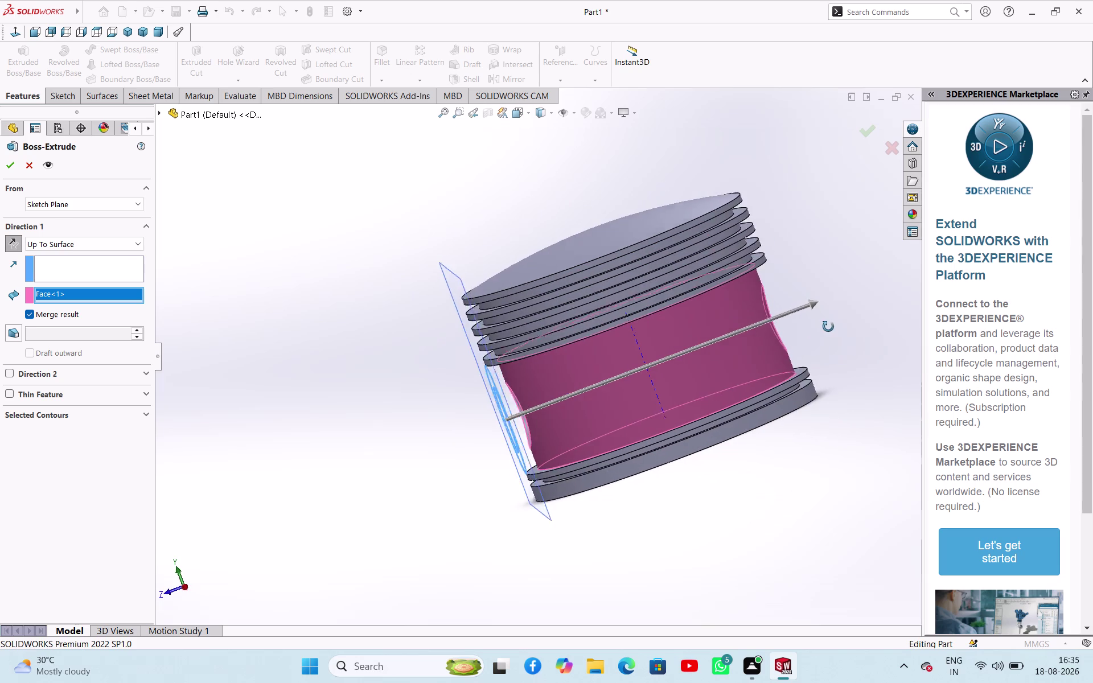
middle_drag(827, 327, 846, 331)
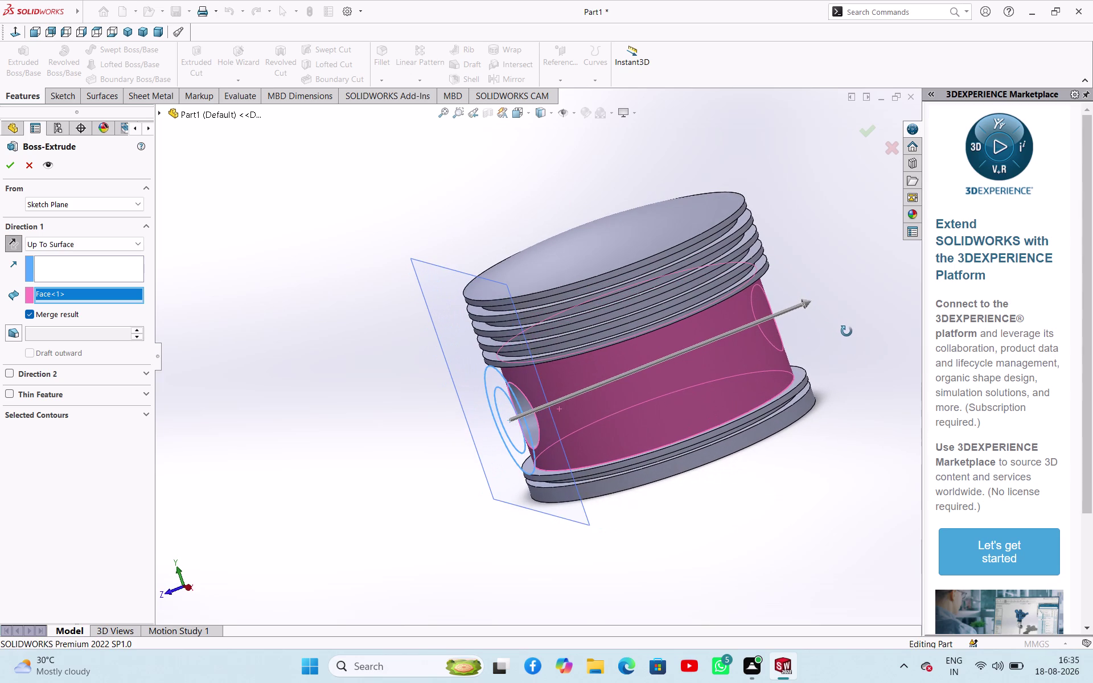
middle_drag(845, 330, 847, 332)
middle_drag(846, 332, 850, 333)
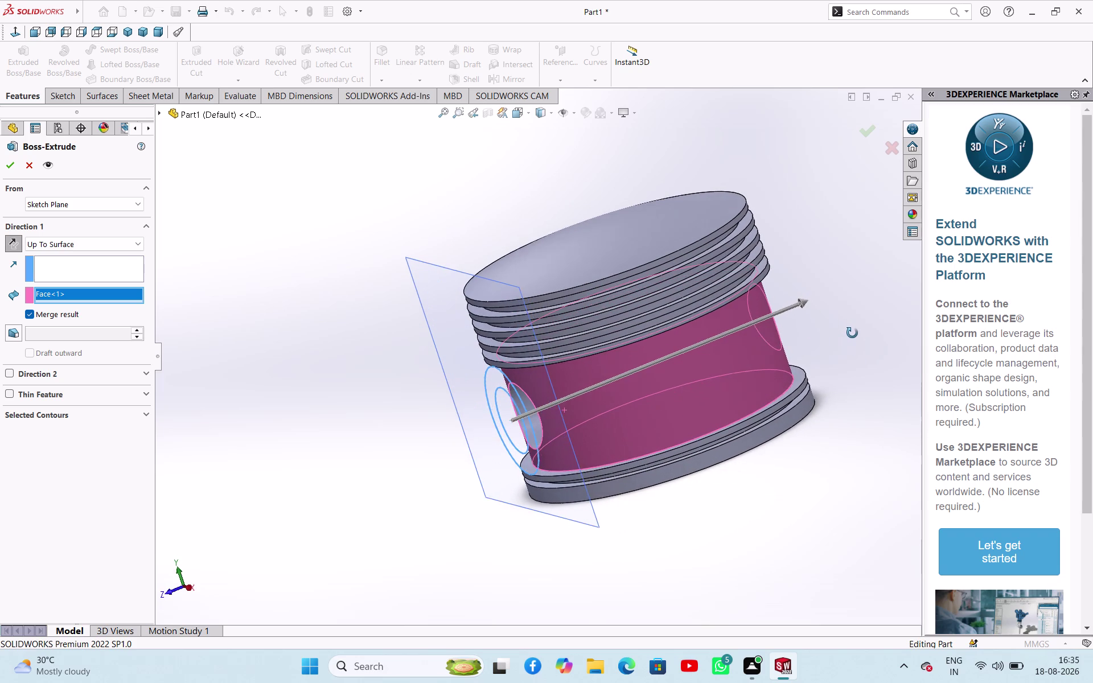
middle_drag(850, 332, 852, 334)
click(25, 159)
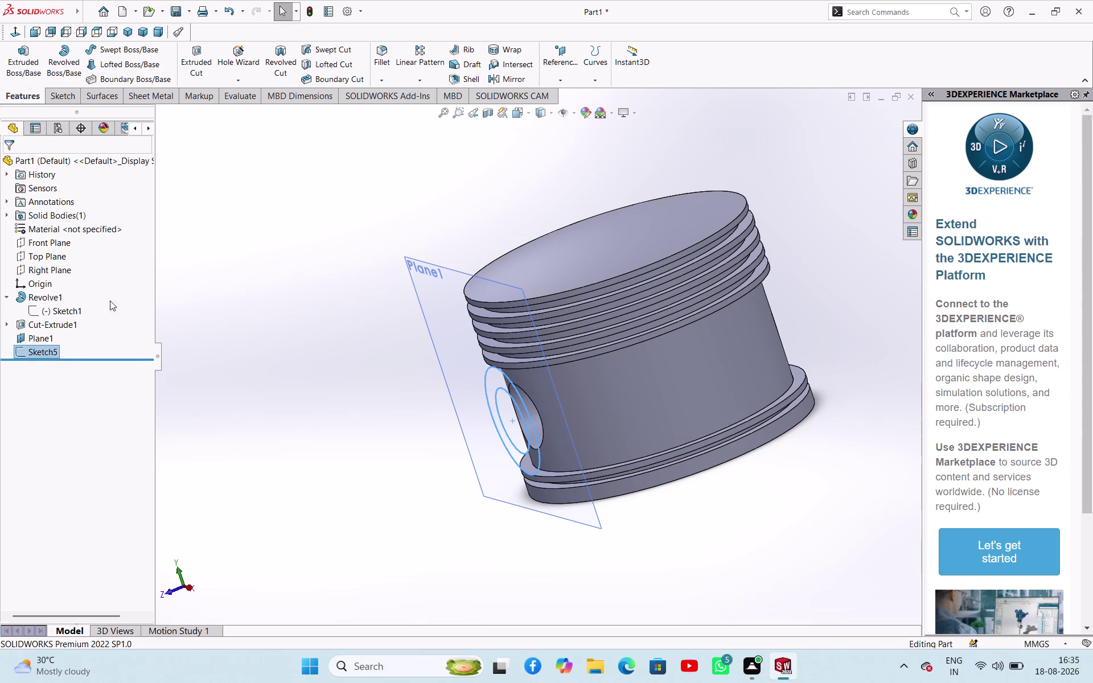
click(199, 61)
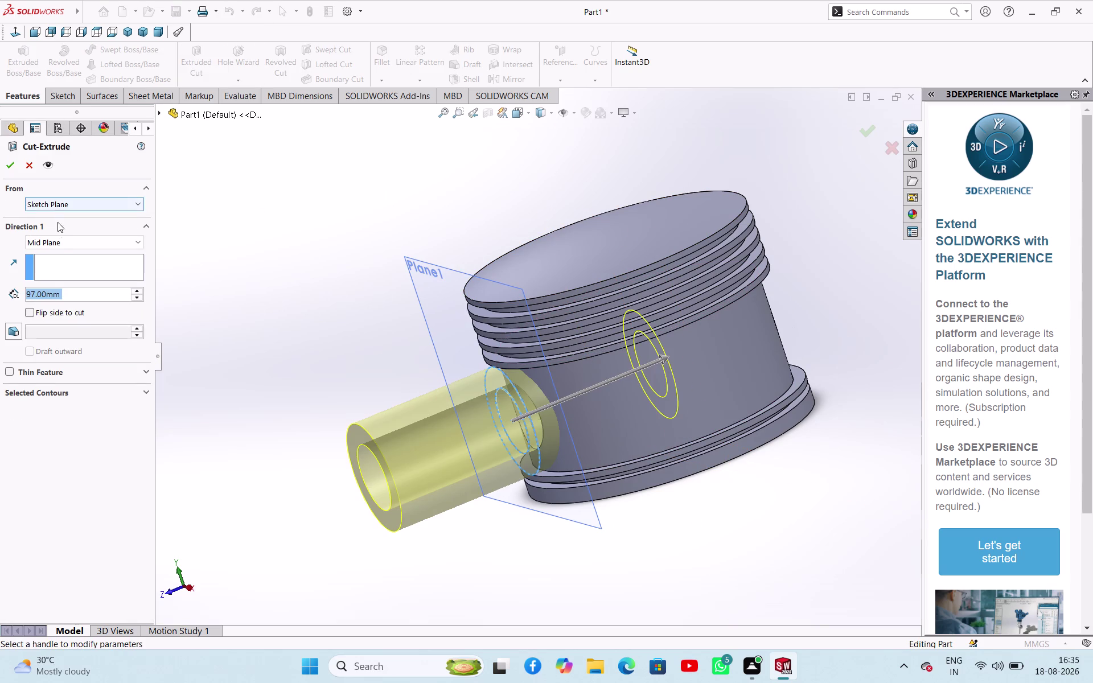
Try an Up To Surface cut to the piston's outer face, then cancel it.
click(65, 246)
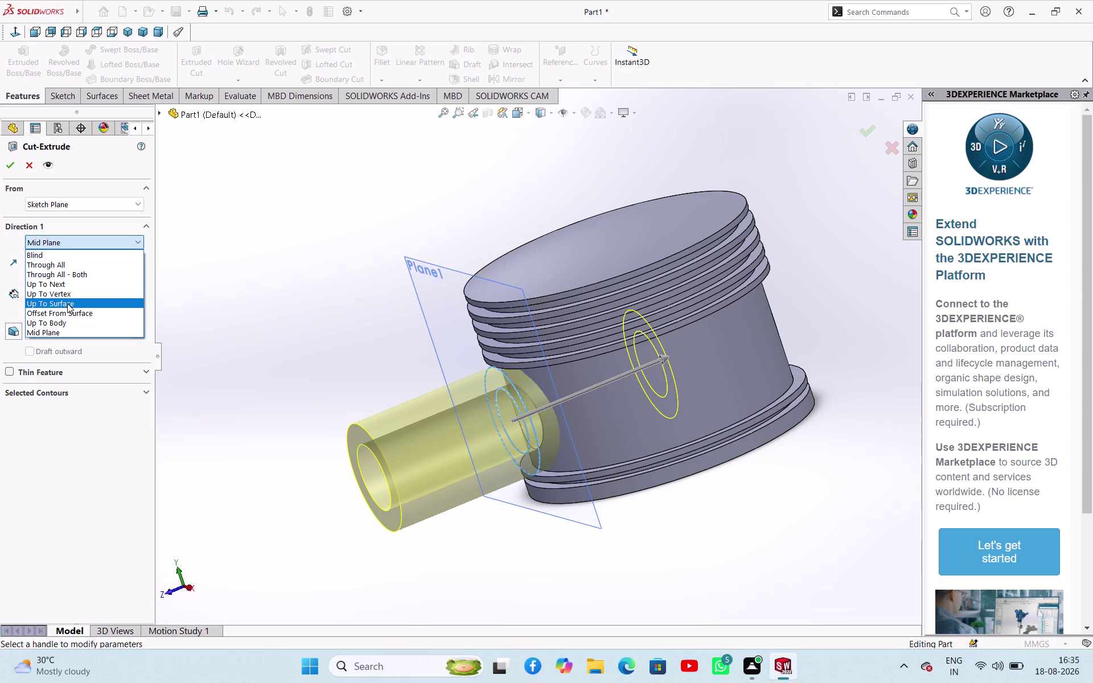
click(67, 303)
click(546, 420)
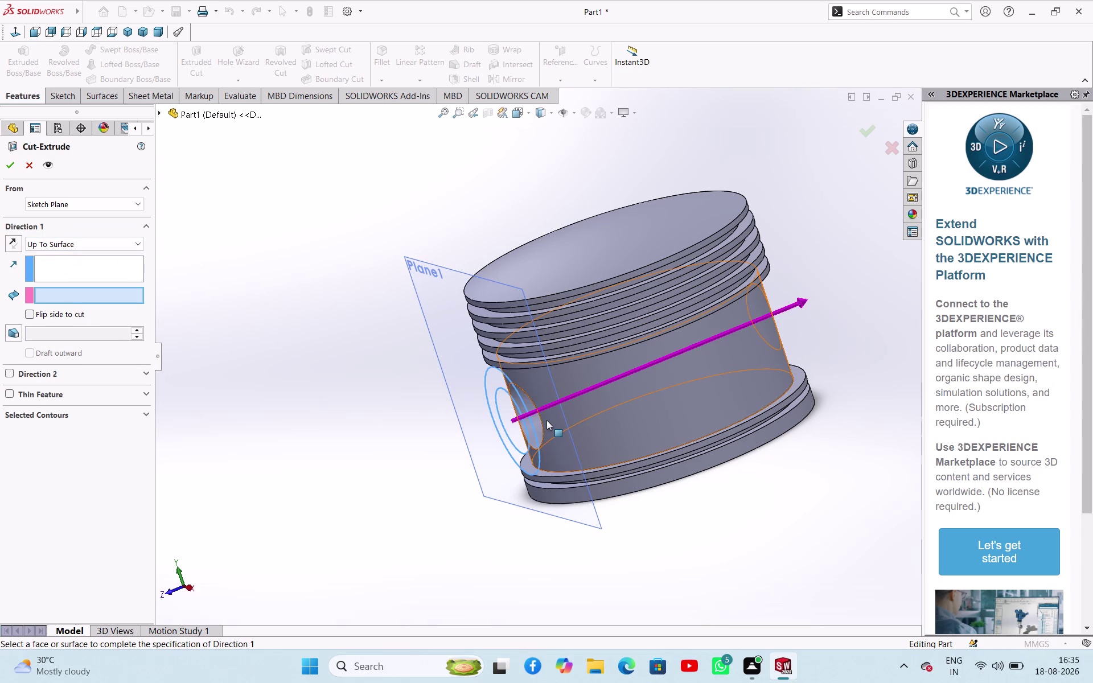
click(17, 166)
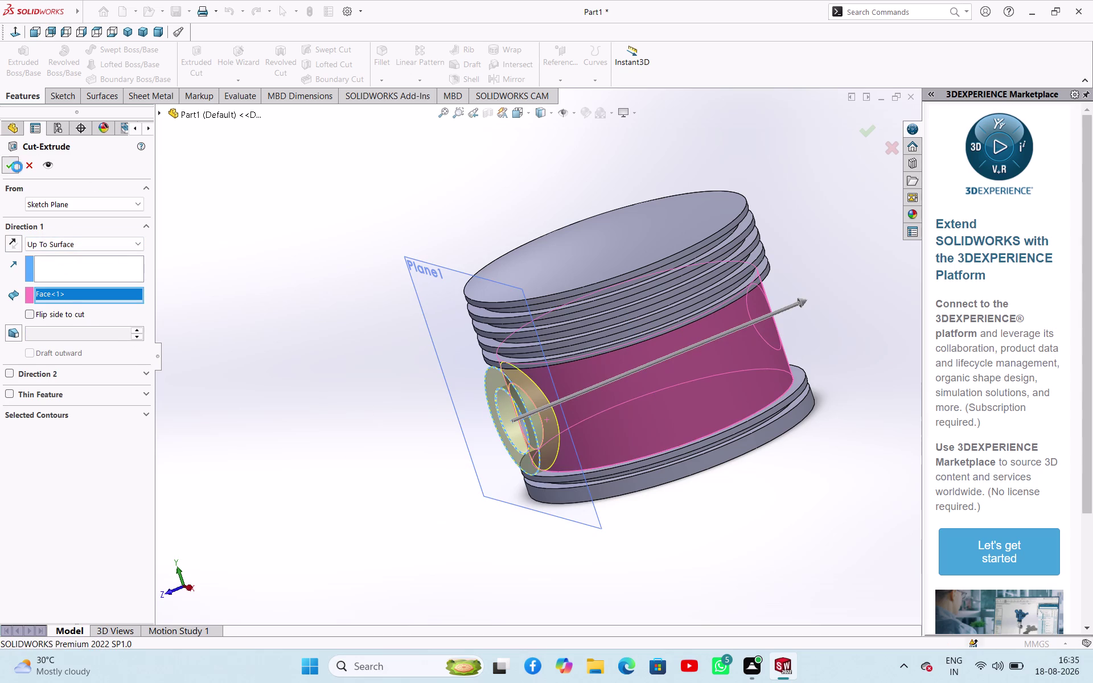
click(245, 269)
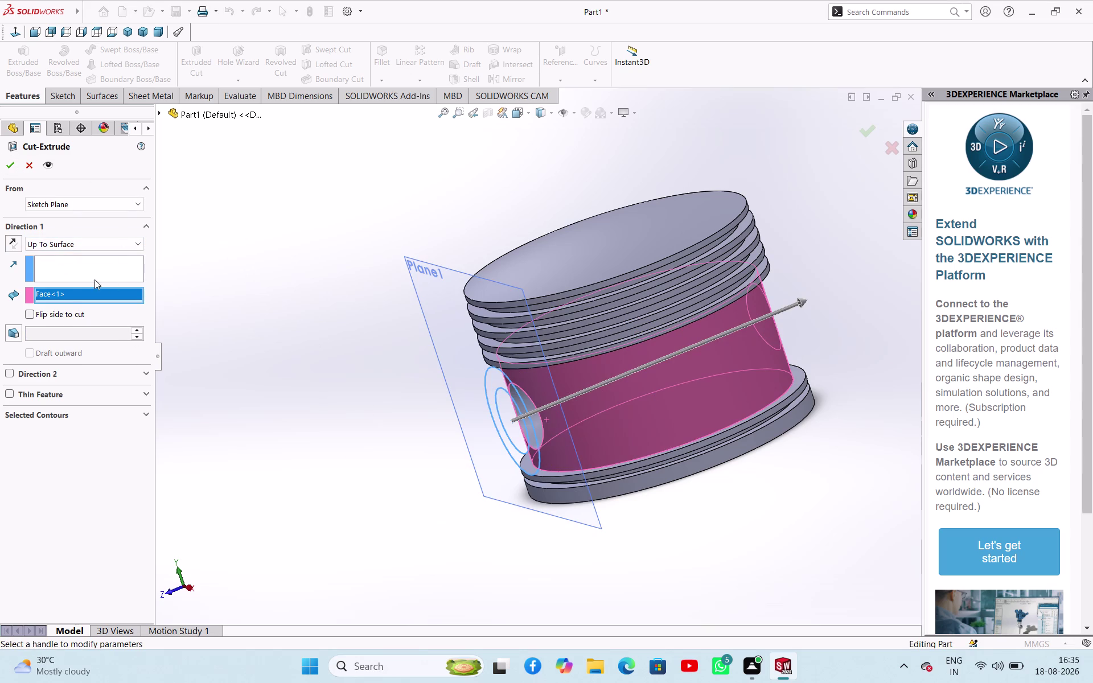
click(30, 167)
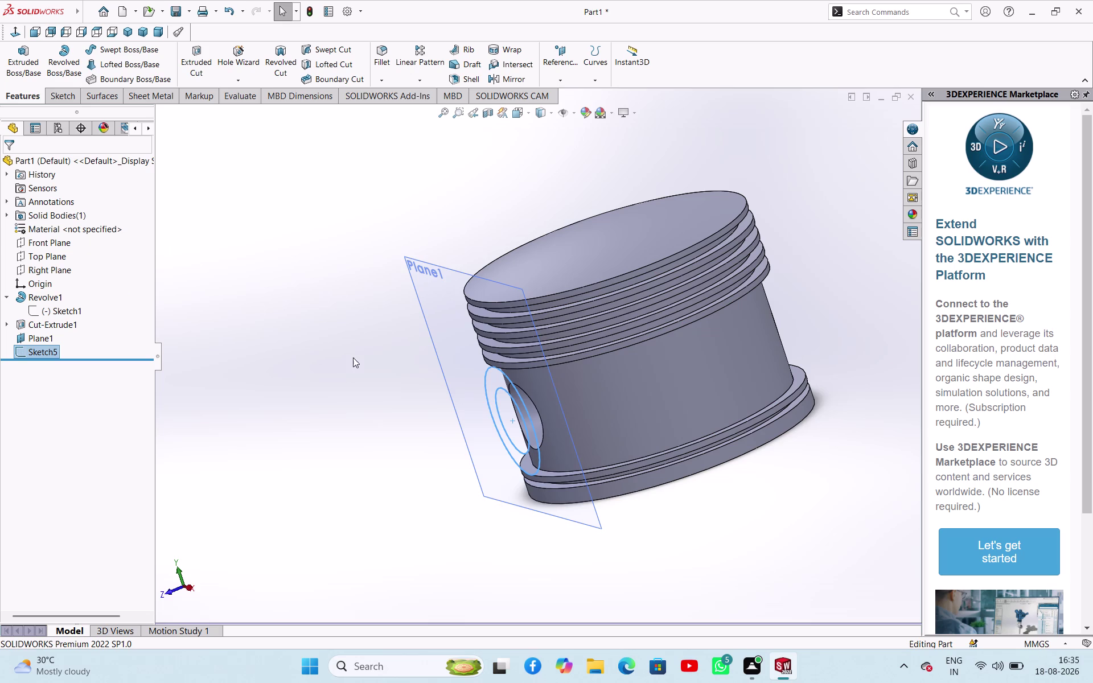
Delete the leftover two-circle sketch and select Plane1.
middle_drag(354, 358, 410, 267)
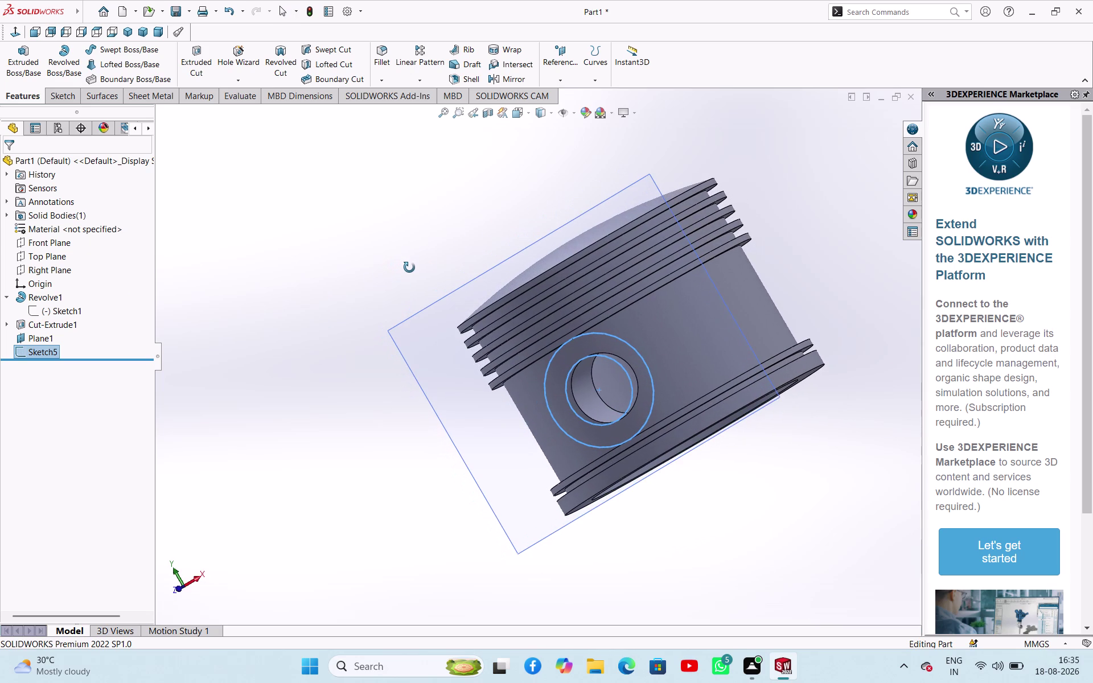
middle_drag(409, 267, 358, 302)
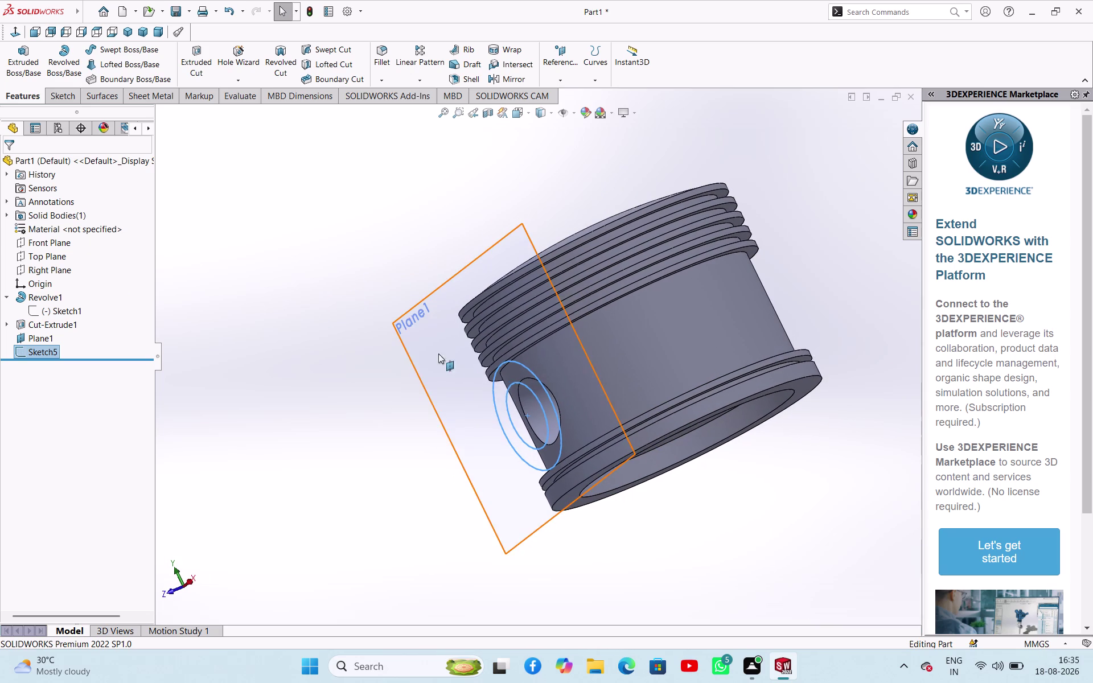
click(506, 389)
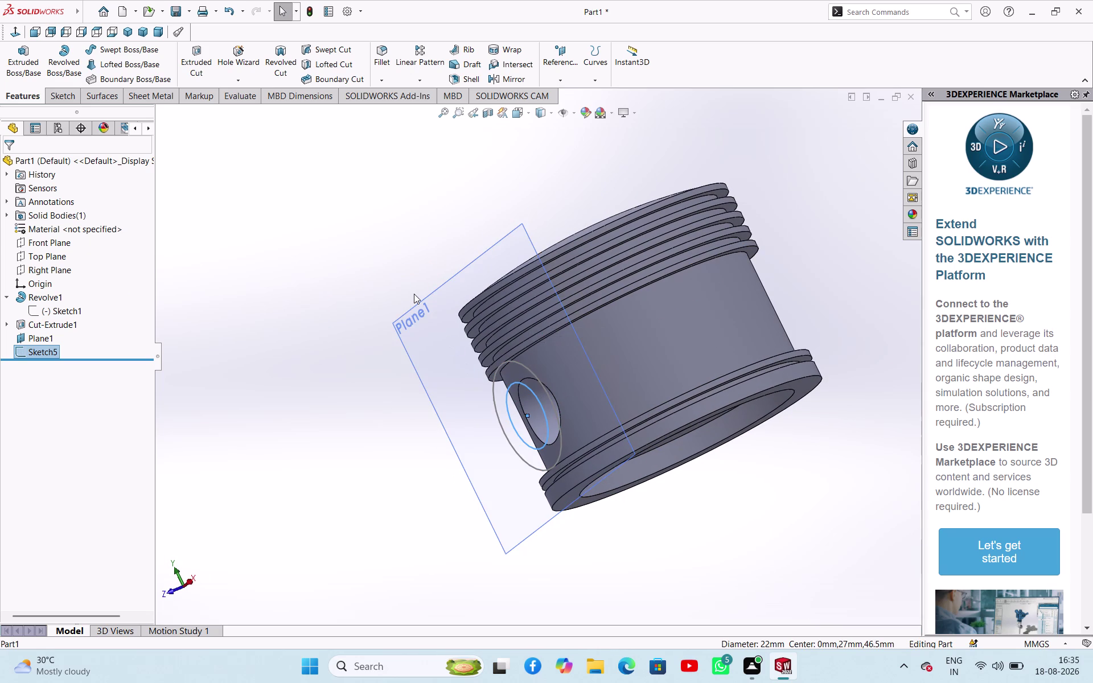
key(Delete)
click(640, 252)
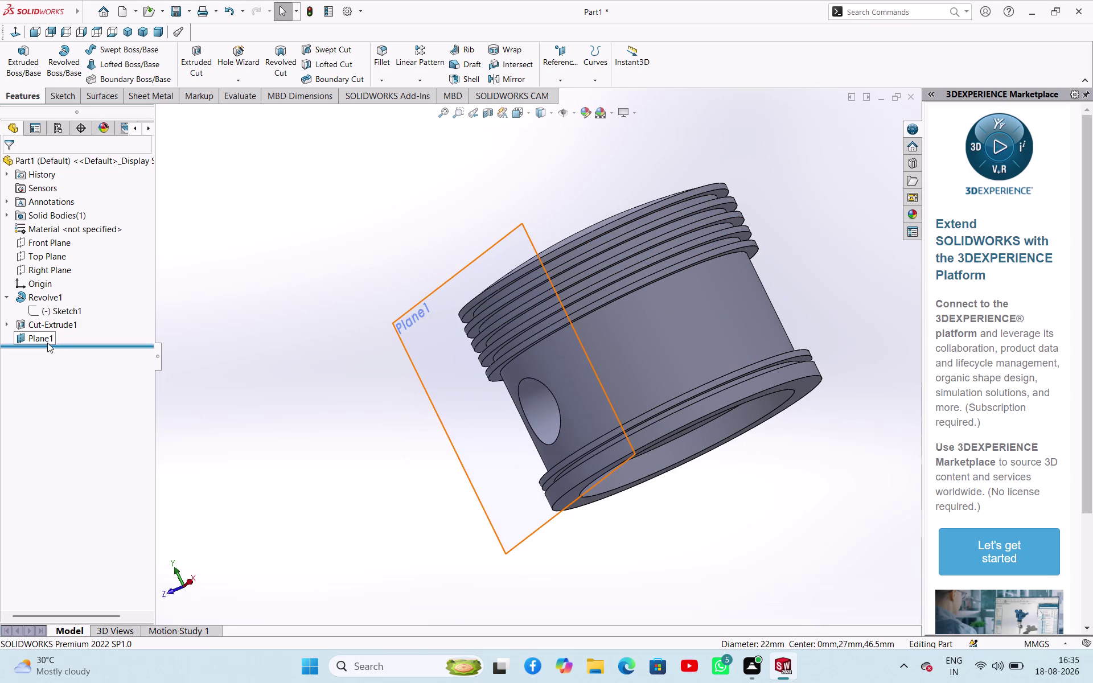
click(45, 341)
View Plane1 square-on and draw a circle around the pin hole.
click(53, 323)
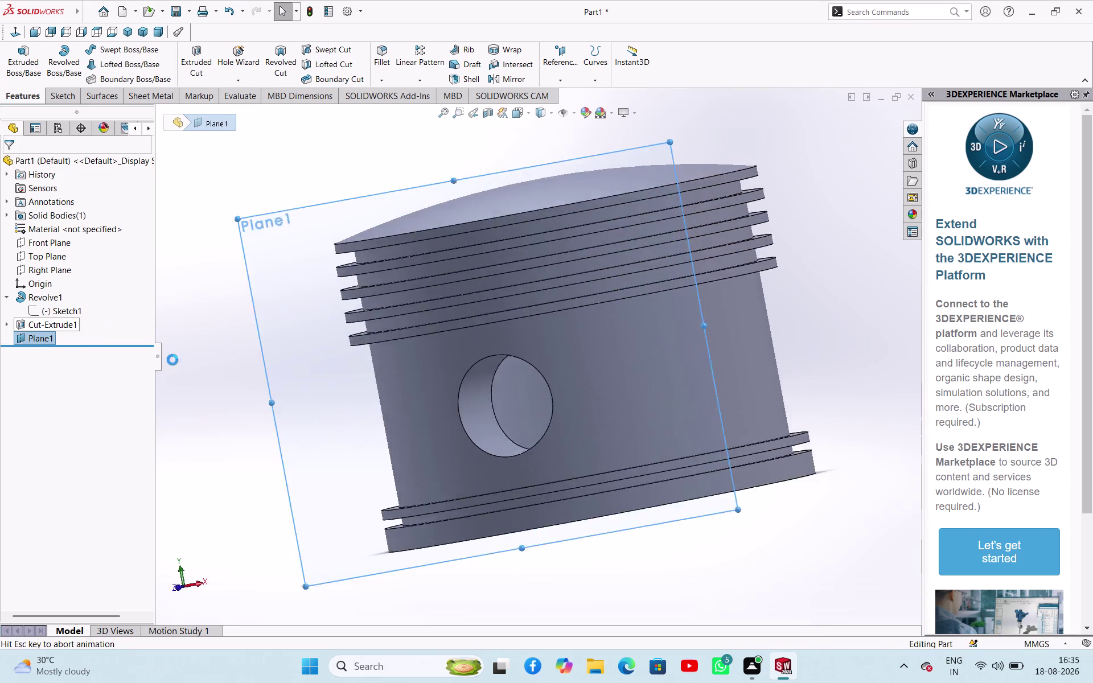
click(129, 53)
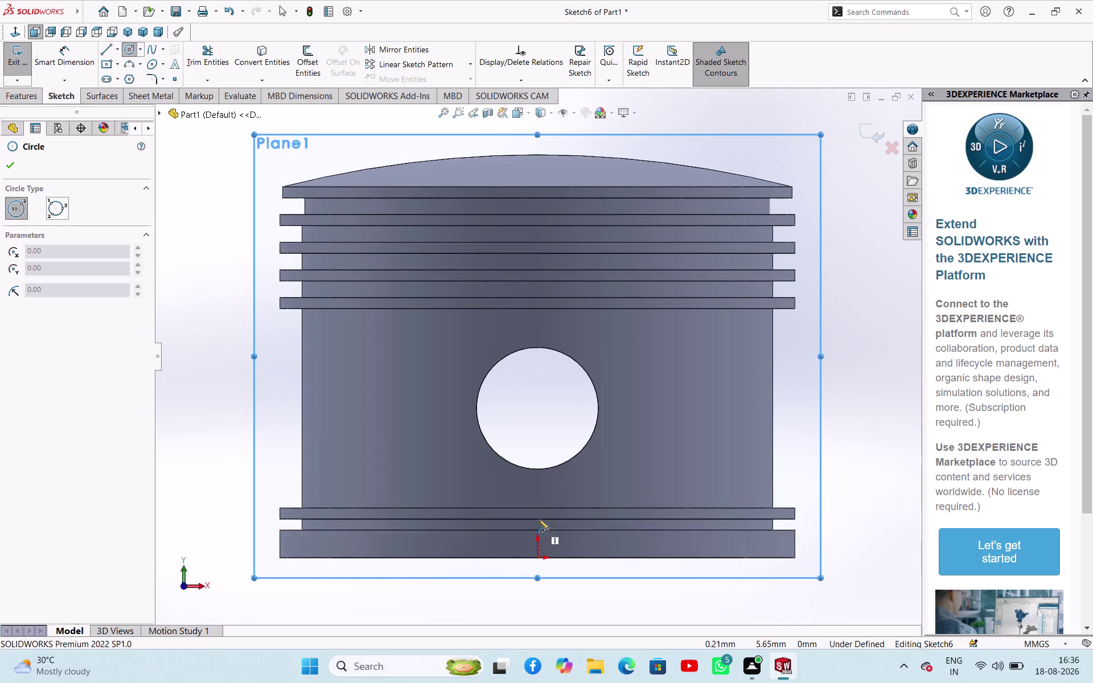
click(540, 409)
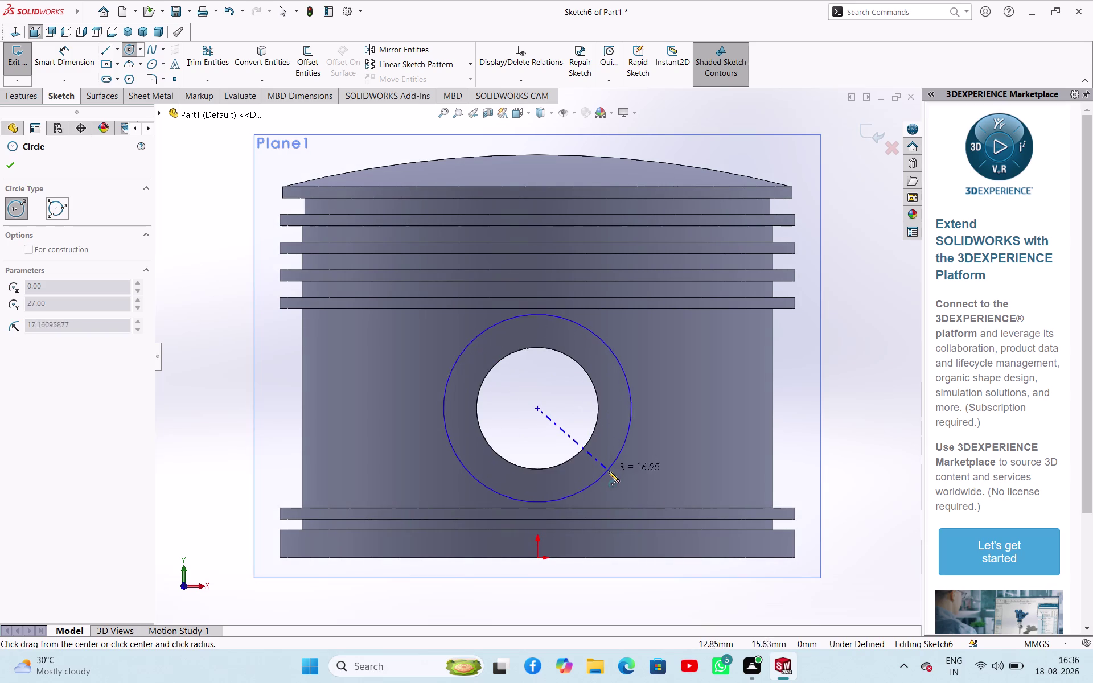
click(542, 510)
right_click(196, 358)
click(209, 365)
Dimension the circle to 36 mm diameter and close the sketch.
right_drag(212, 383, 221, 320)
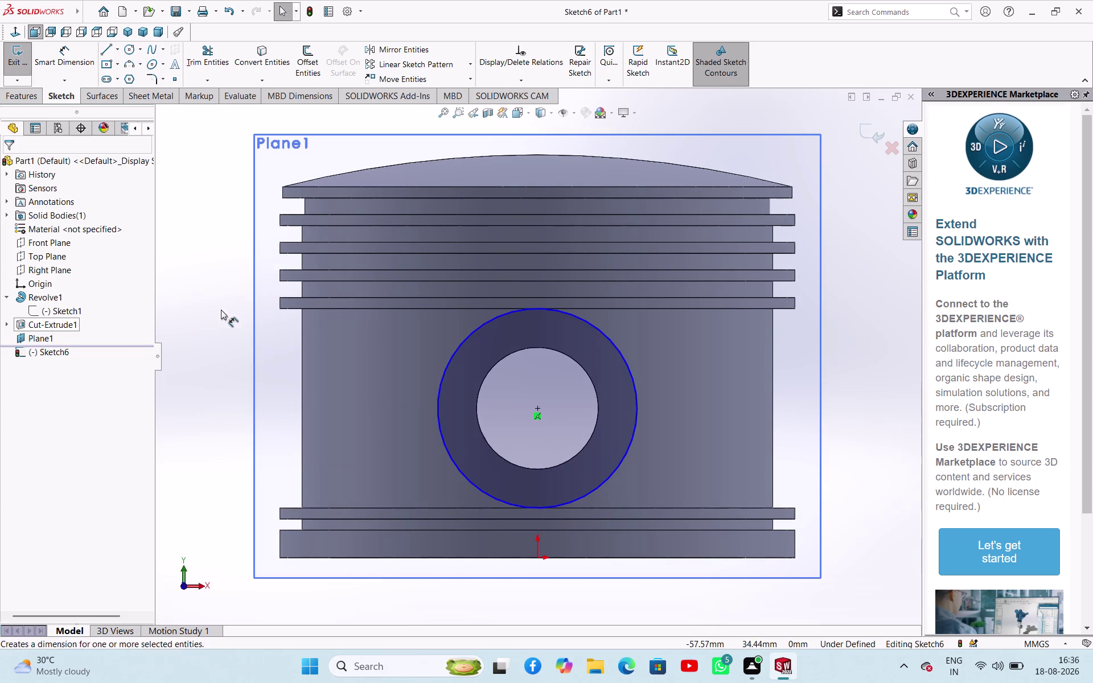
right_drag(221, 320, 221, 297)
click(444, 377)
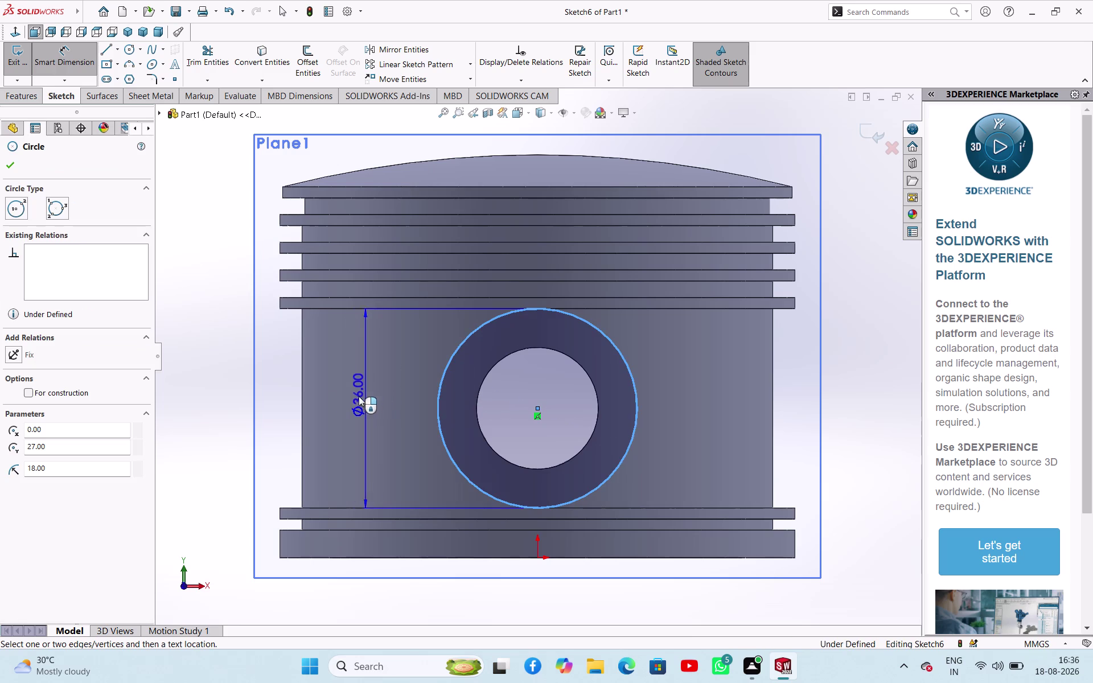
click(245, 395)
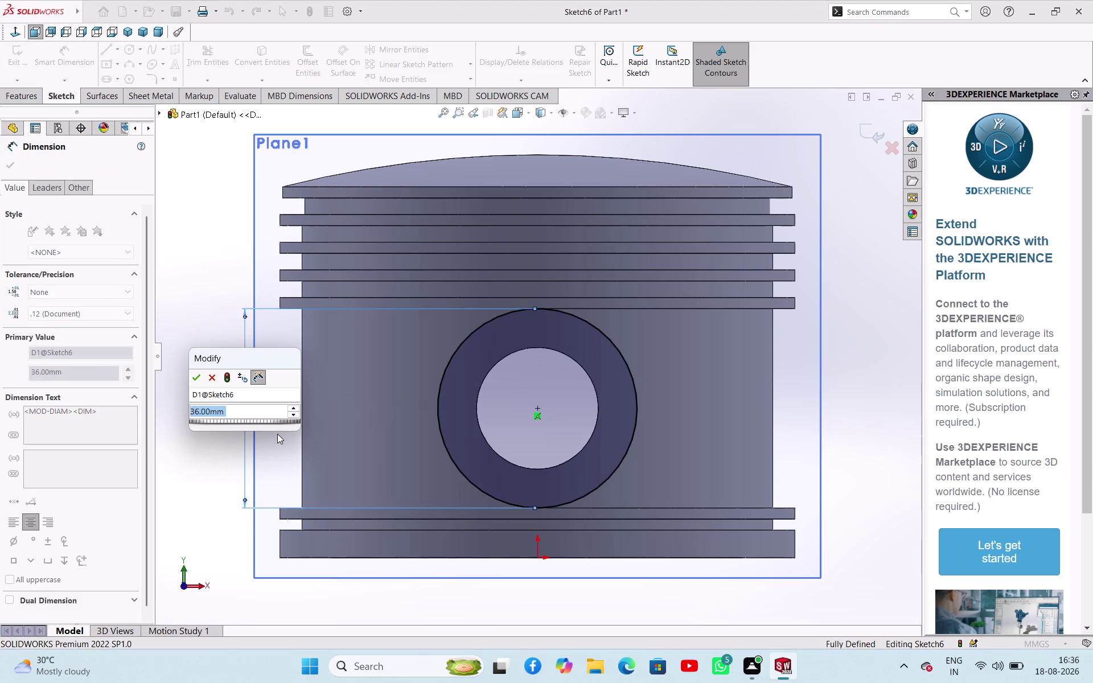
click(195, 375)
scroll(up, 3)
middle_drag(763, 440, 691, 460)
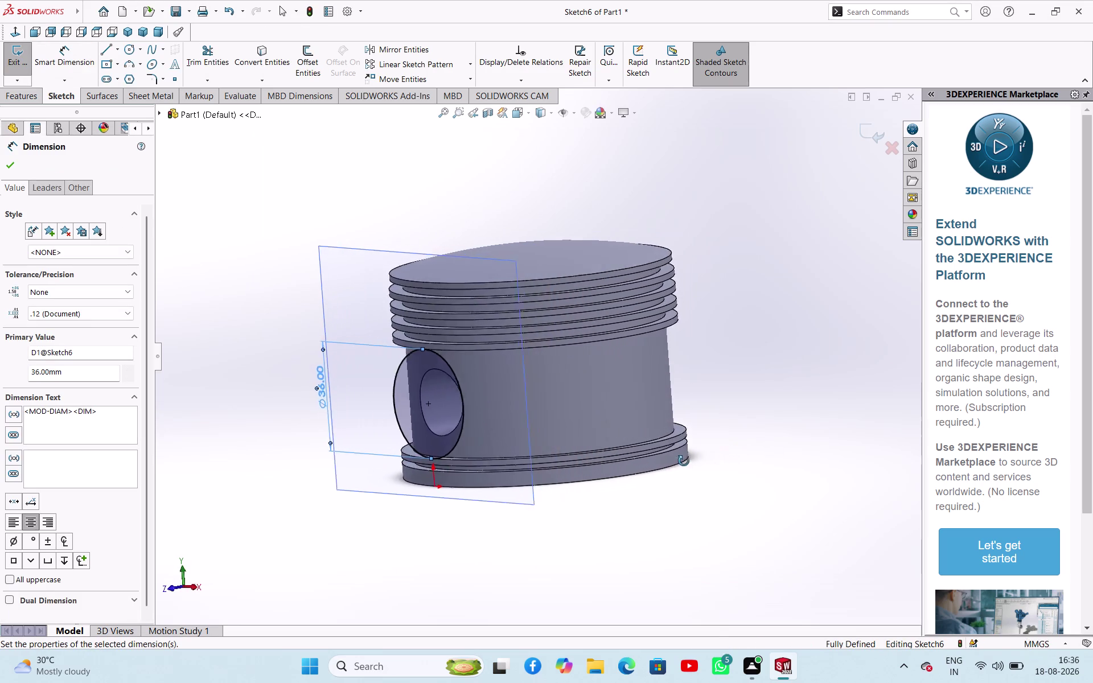
middle_drag(690, 460, 638, 483)
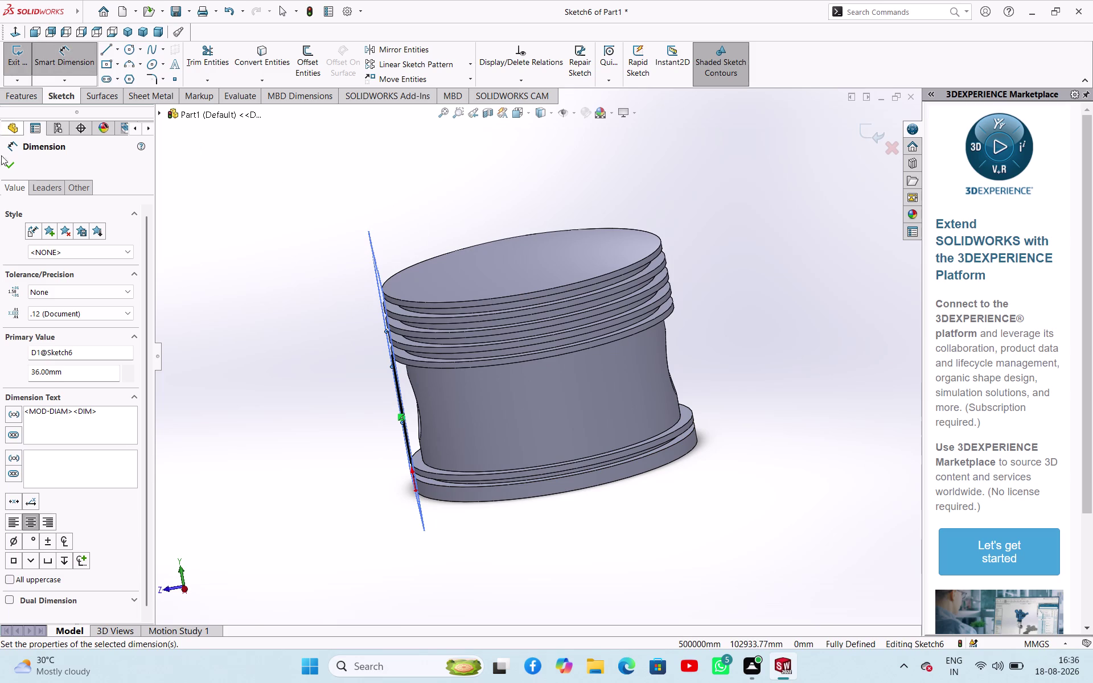
click(3, 160)
click(21, 53)
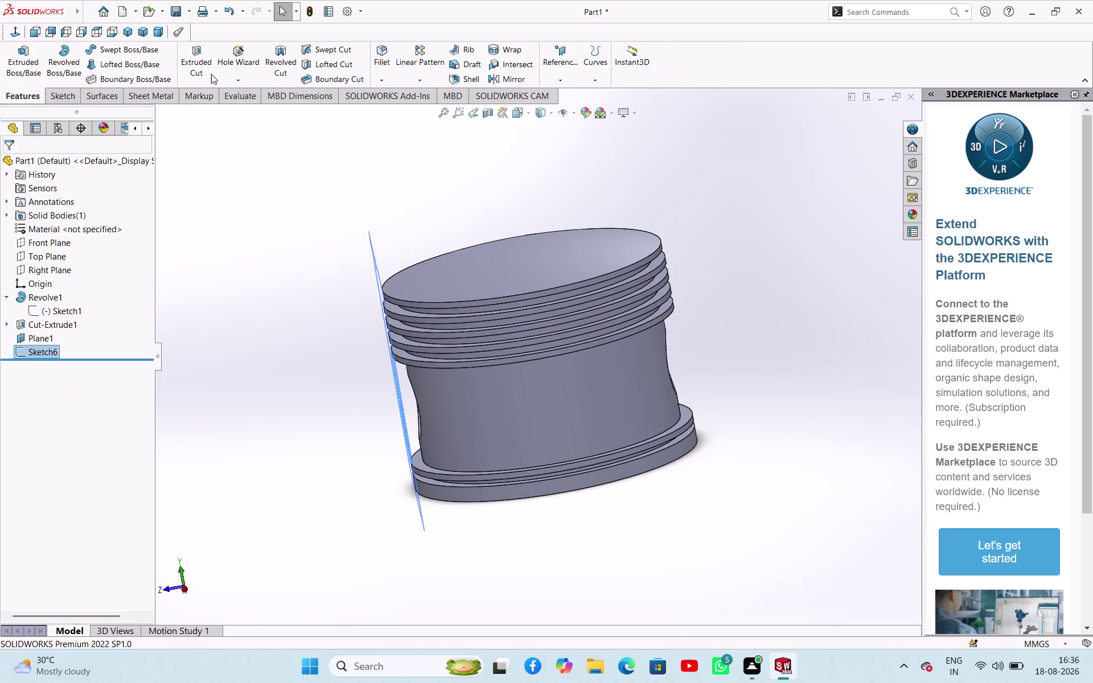
click(211, 64)
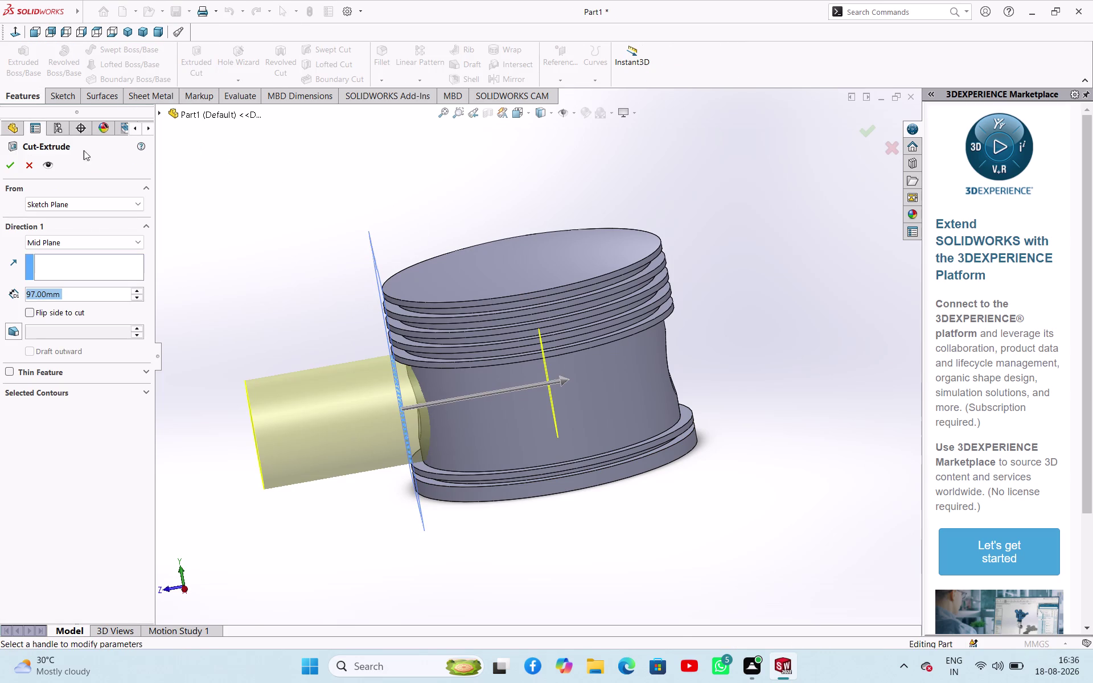
middle_drag(323, 374, 291, 263)
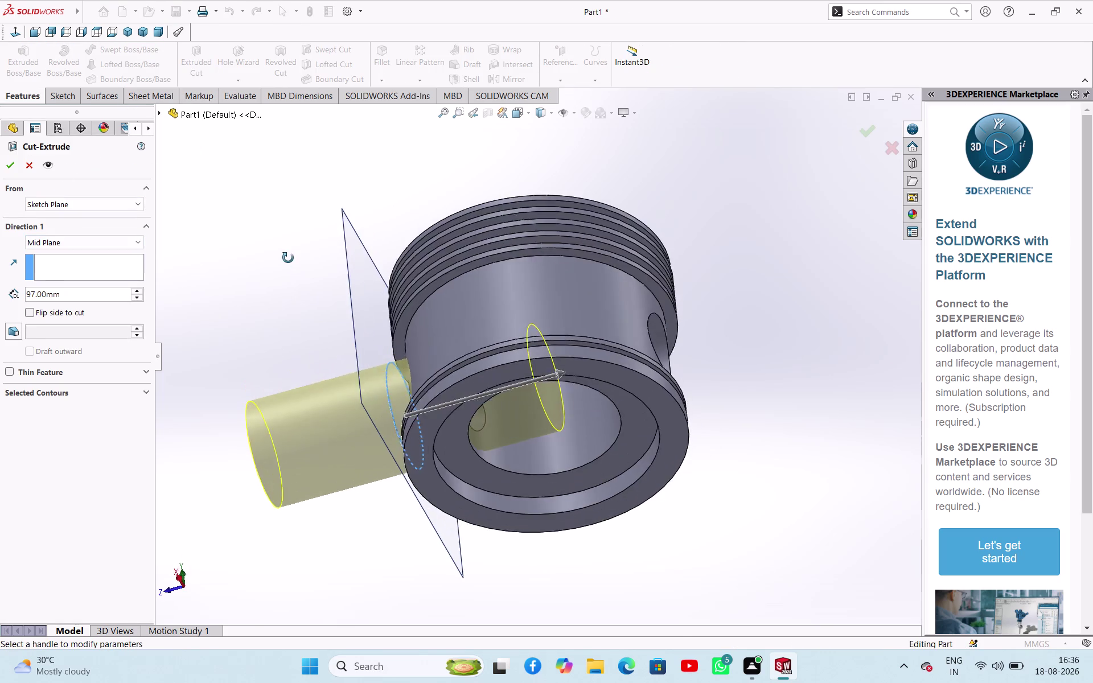
middle_drag(291, 263, 328, 295)
click(97, 243)
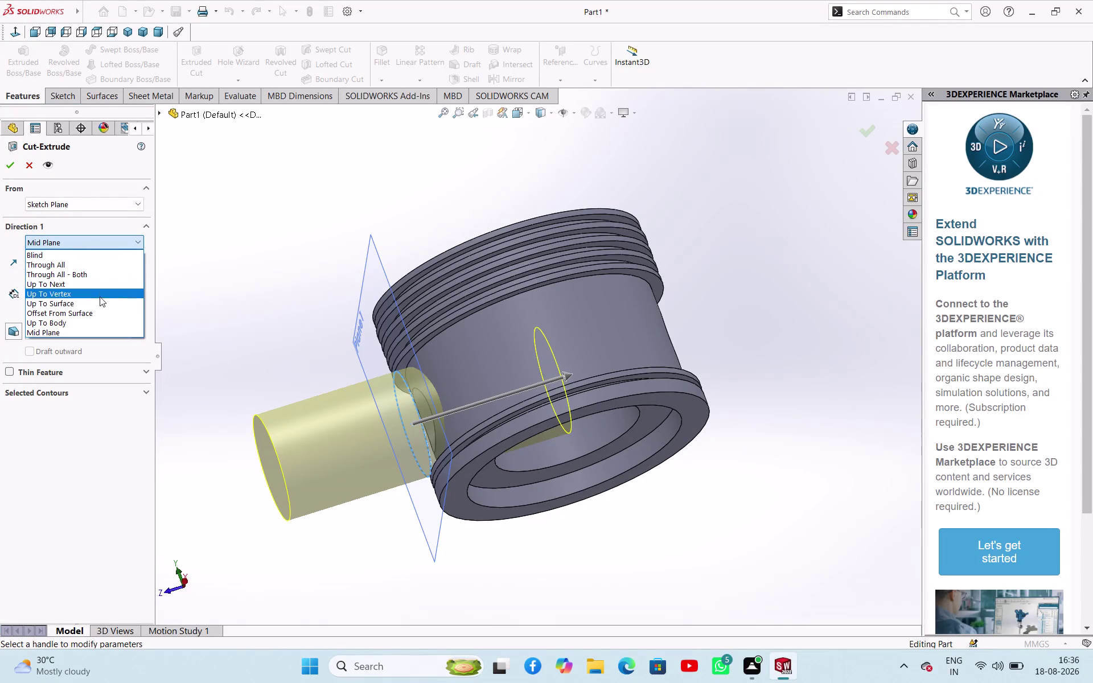
click(100, 303)
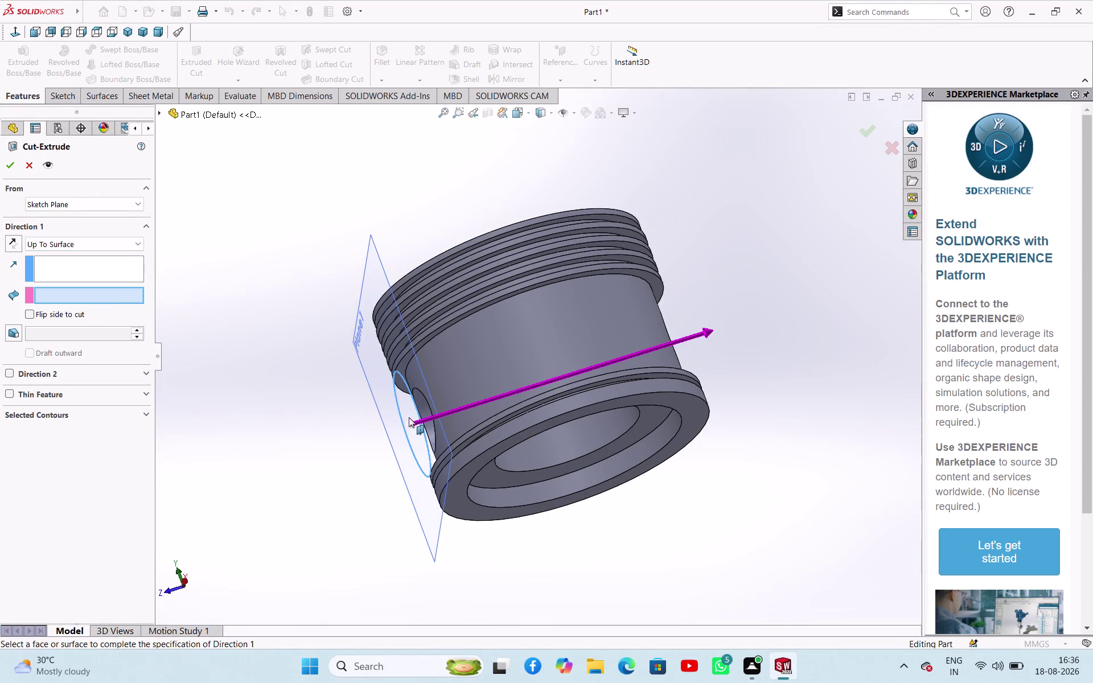
click(445, 387)
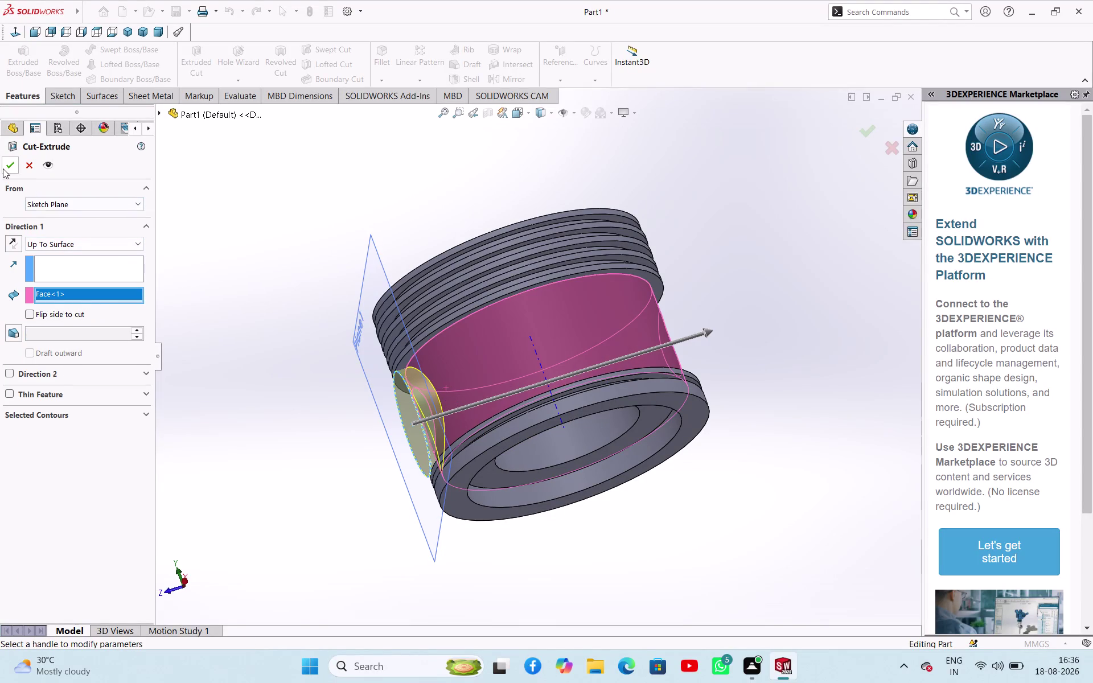
click(3, 169)
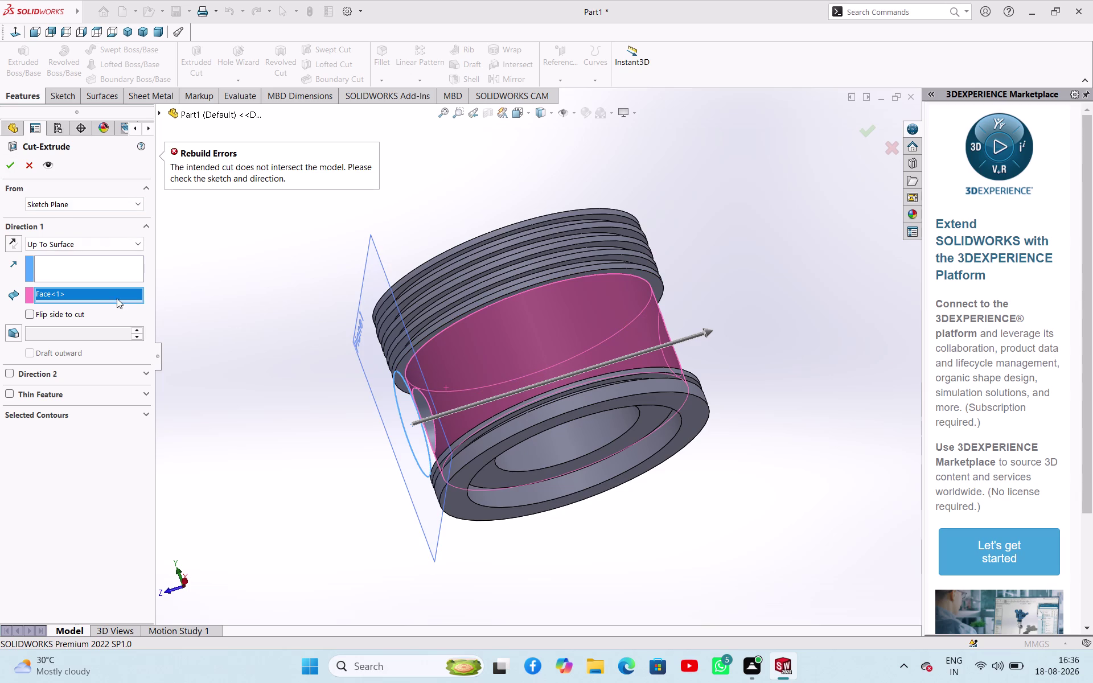
click(93, 267)
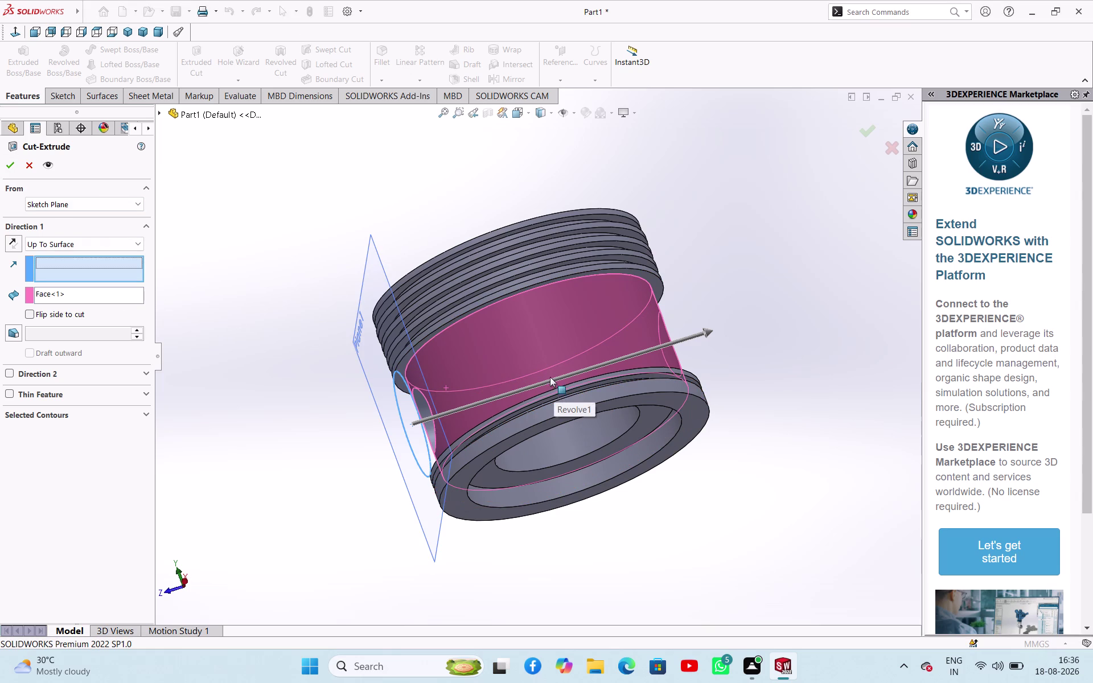
click(464, 356)
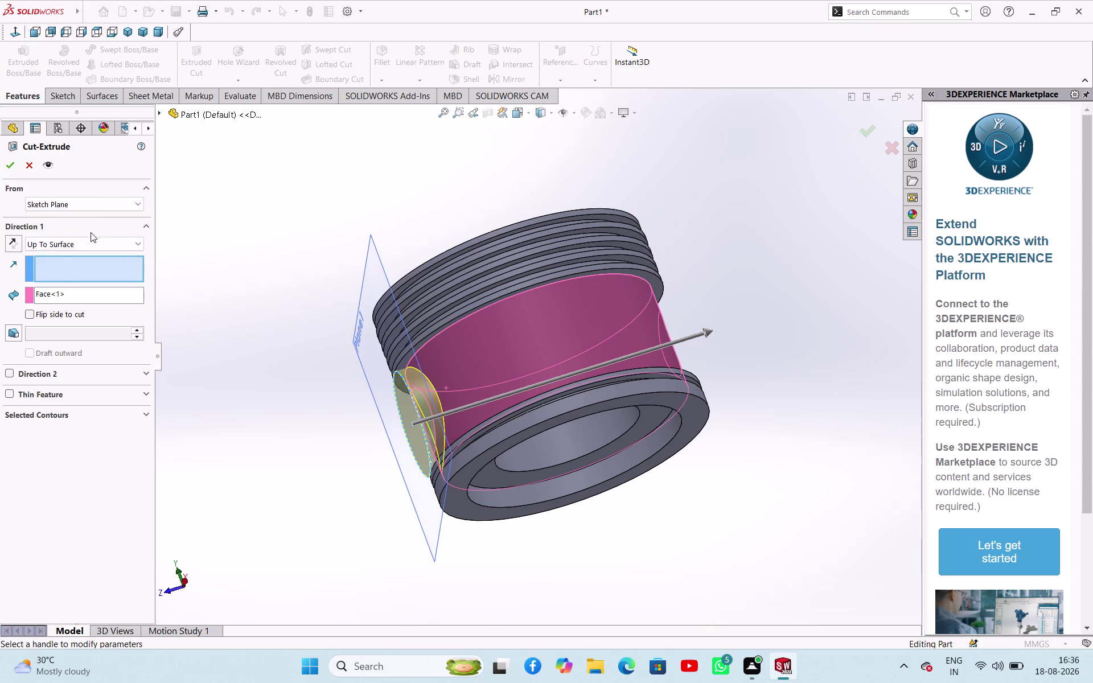
click(62, 267)
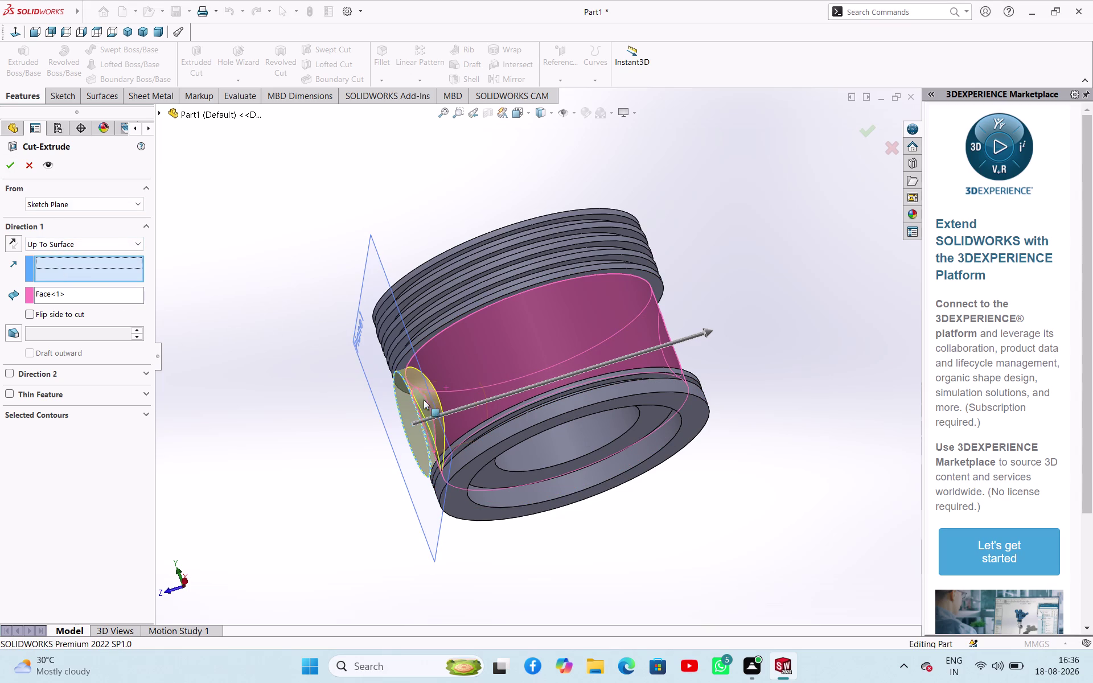
click(410, 395)
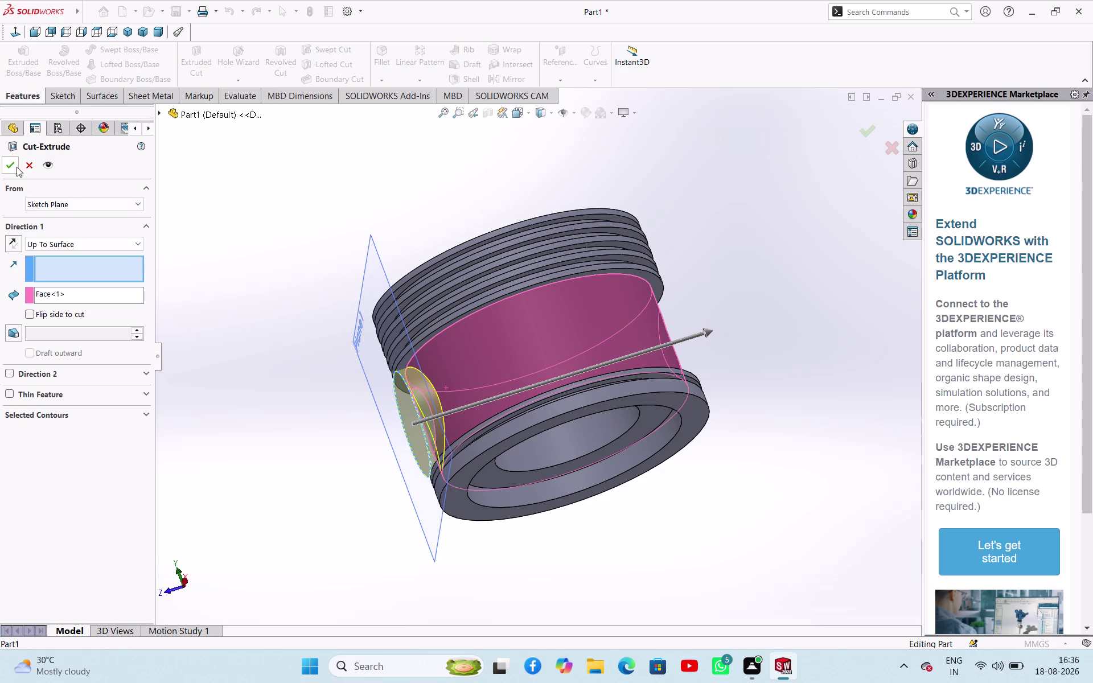
click(15, 167)
click(237, 291)
middle_drag(254, 301, 299, 308)
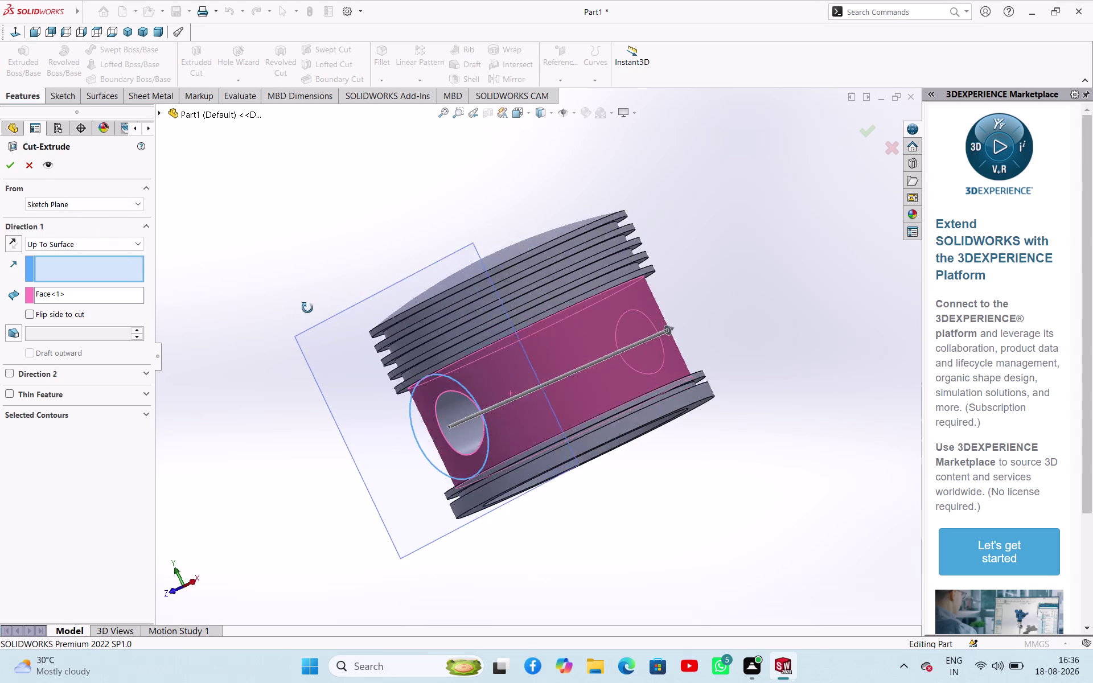
middle_drag(299, 308, 332, 293)
click(30, 164)
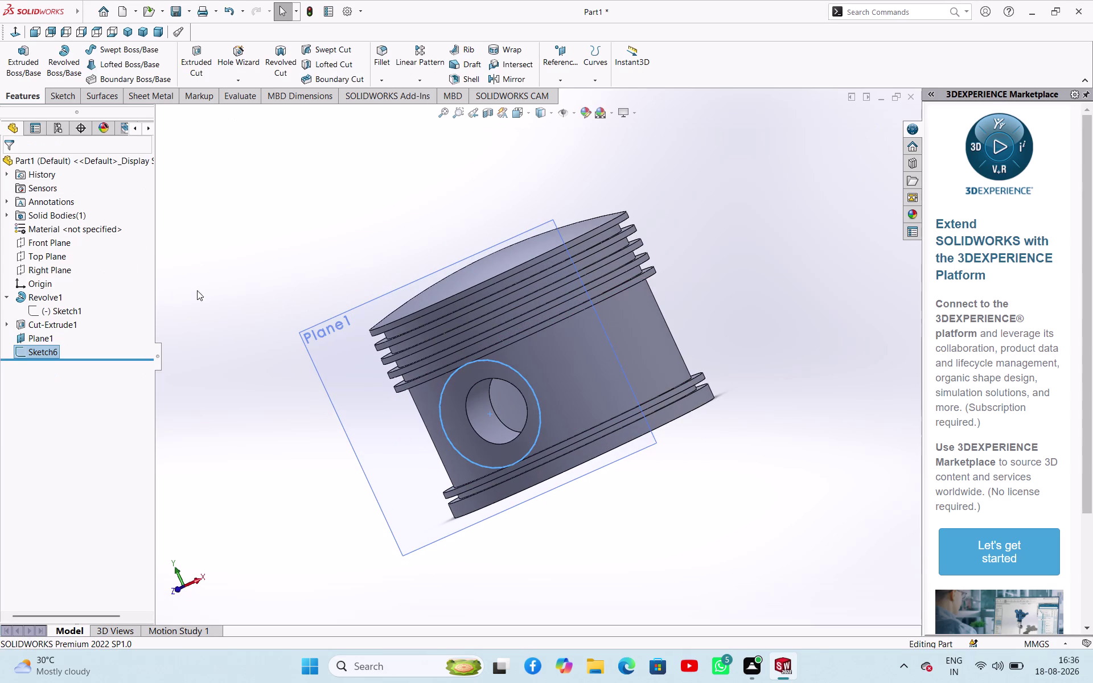
Orbit the piston to inspect it from around and underneath.
click(238, 236)
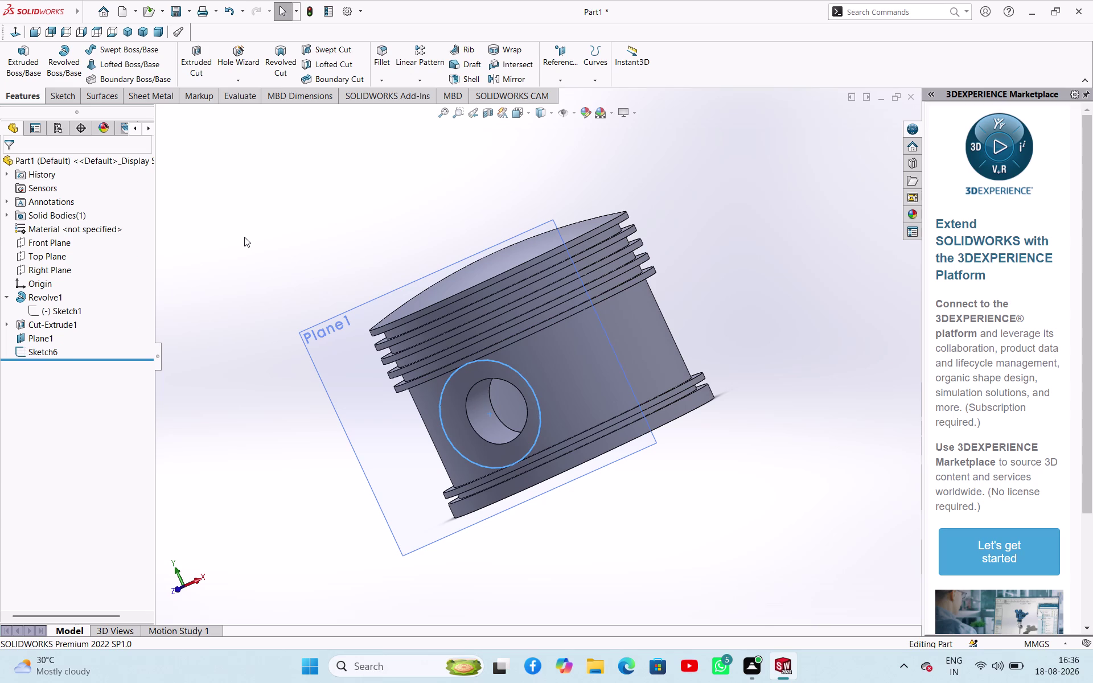
middle_drag(775, 299, 748, 318)
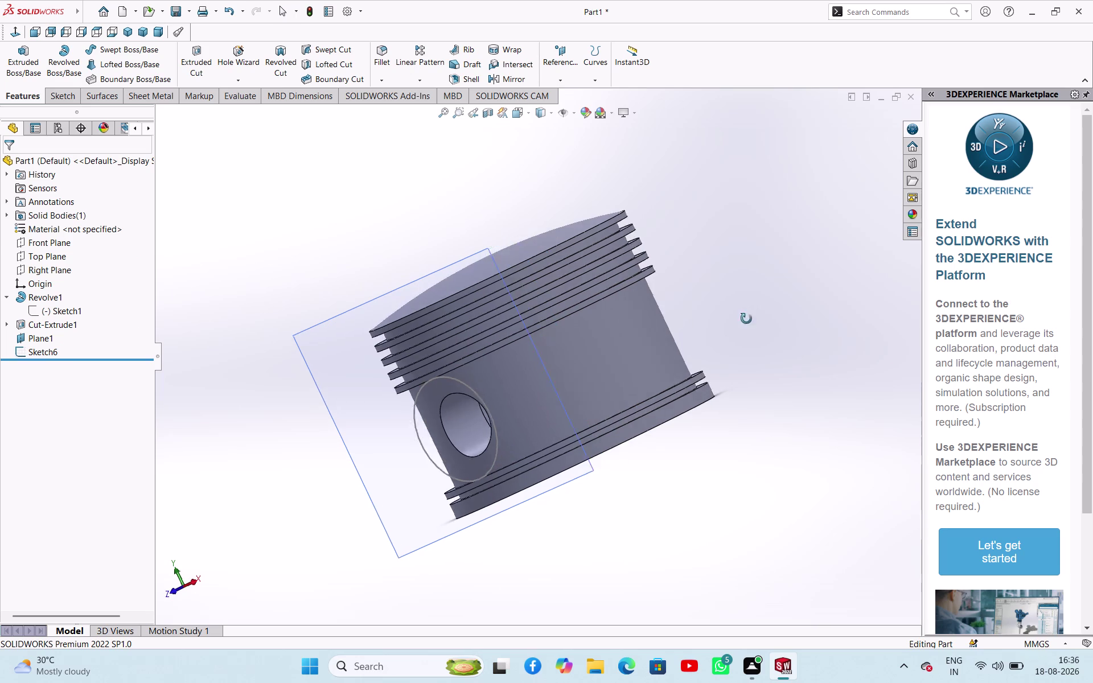
middle_drag(748, 318, 700, 368)
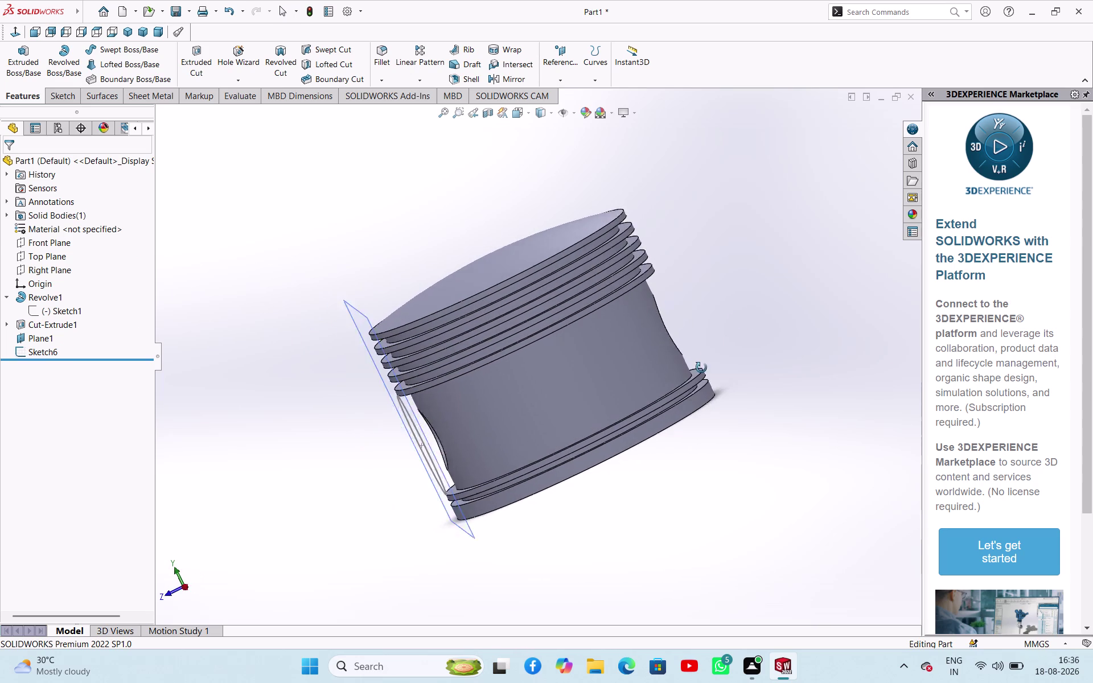
middle_drag(700, 367, 717, 350)
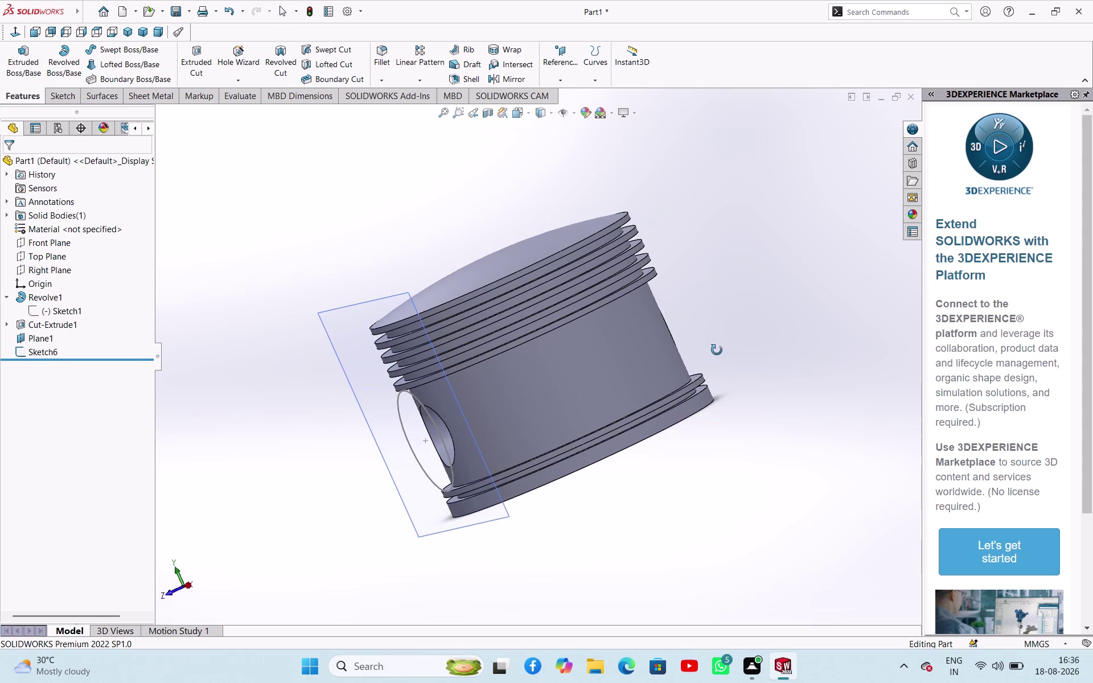
middle_drag(717, 350, 725, 363)
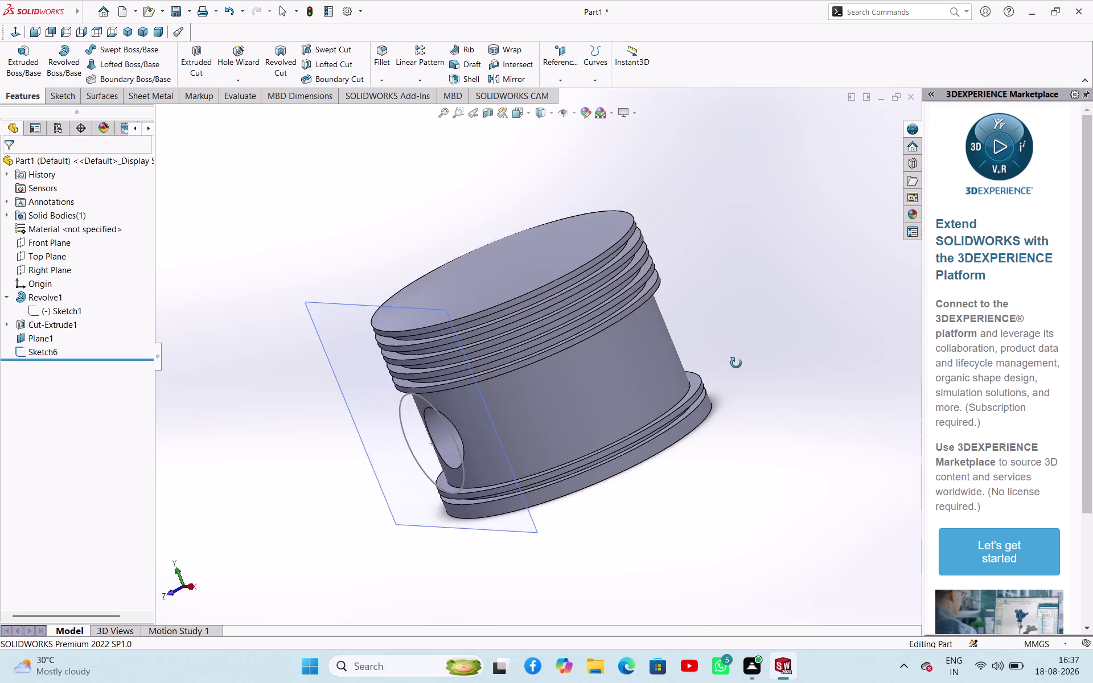
middle_drag(725, 362, 778, 327)
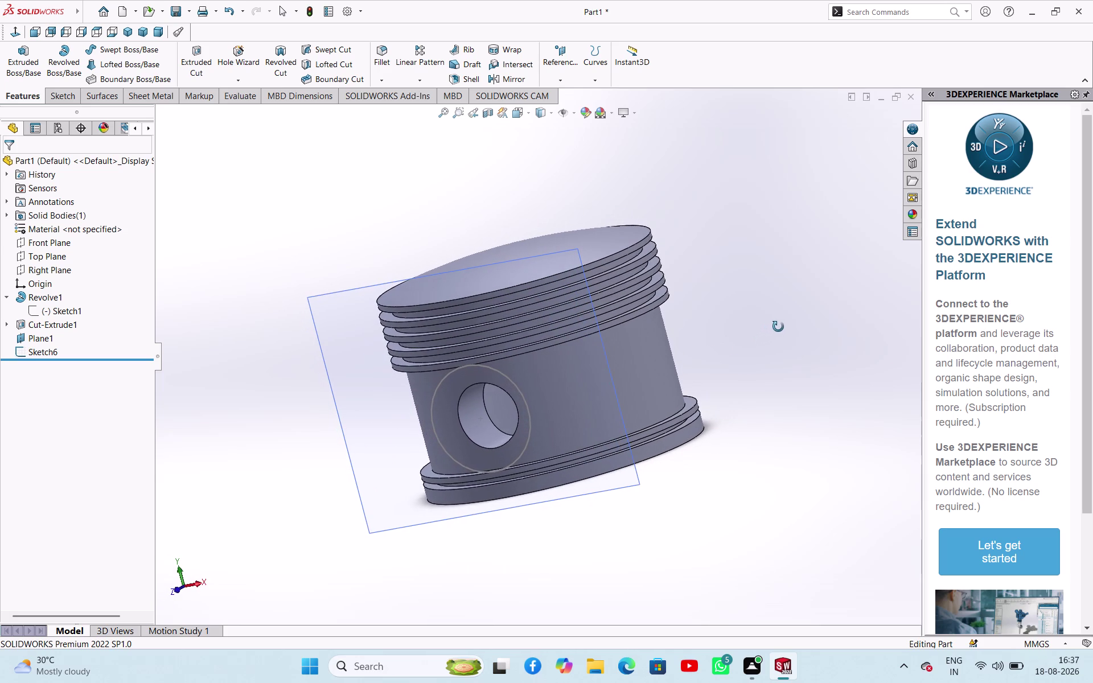
middle_drag(779, 327, 722, 335)
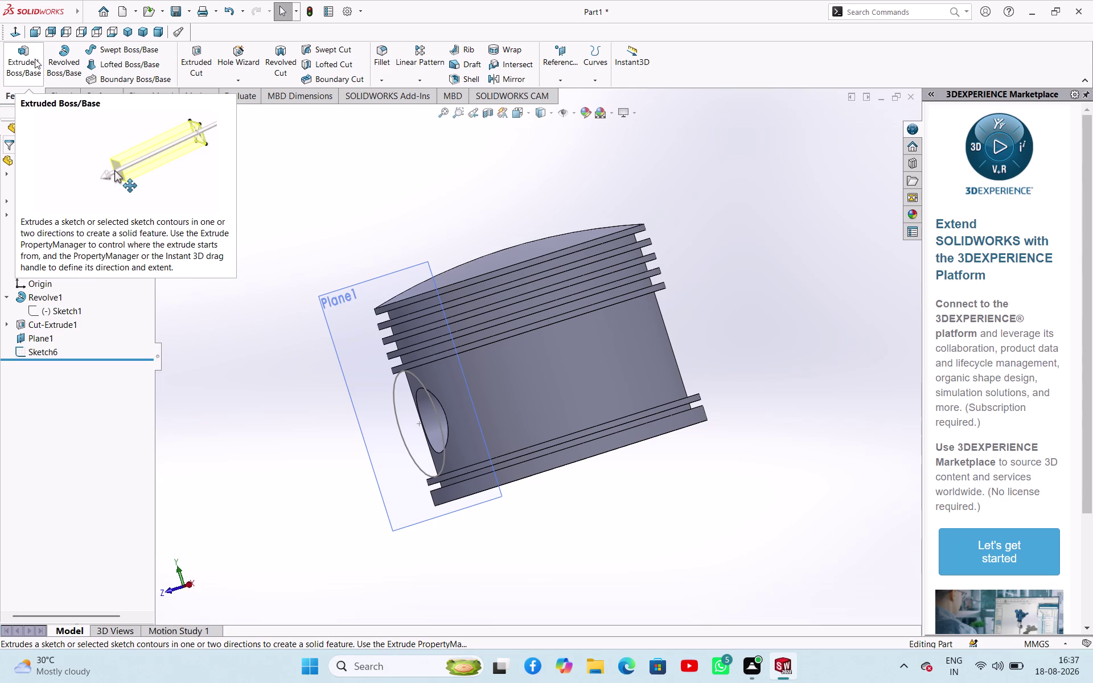
scroll(up, 3)
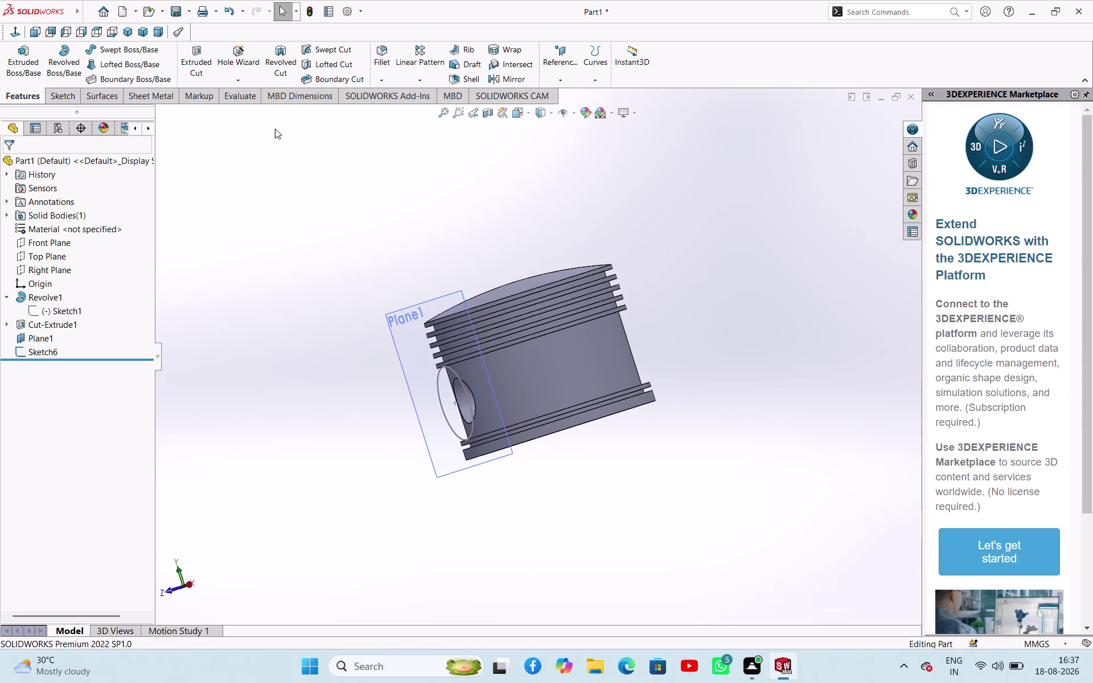
scroll(up, 3)
middle_drag(566, 259, 487, 125)
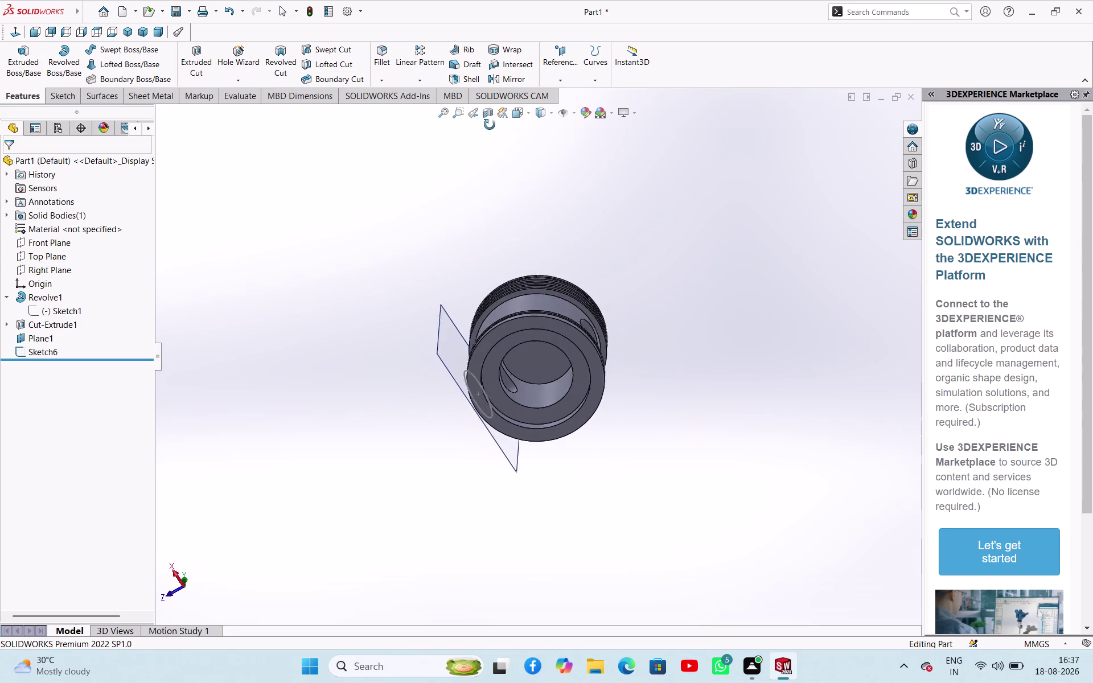
middle_drag(487, 125, 538, 278)
Delete Plane1 with its dependent Sketch6, then start saving the part.
right_click(37, 338)
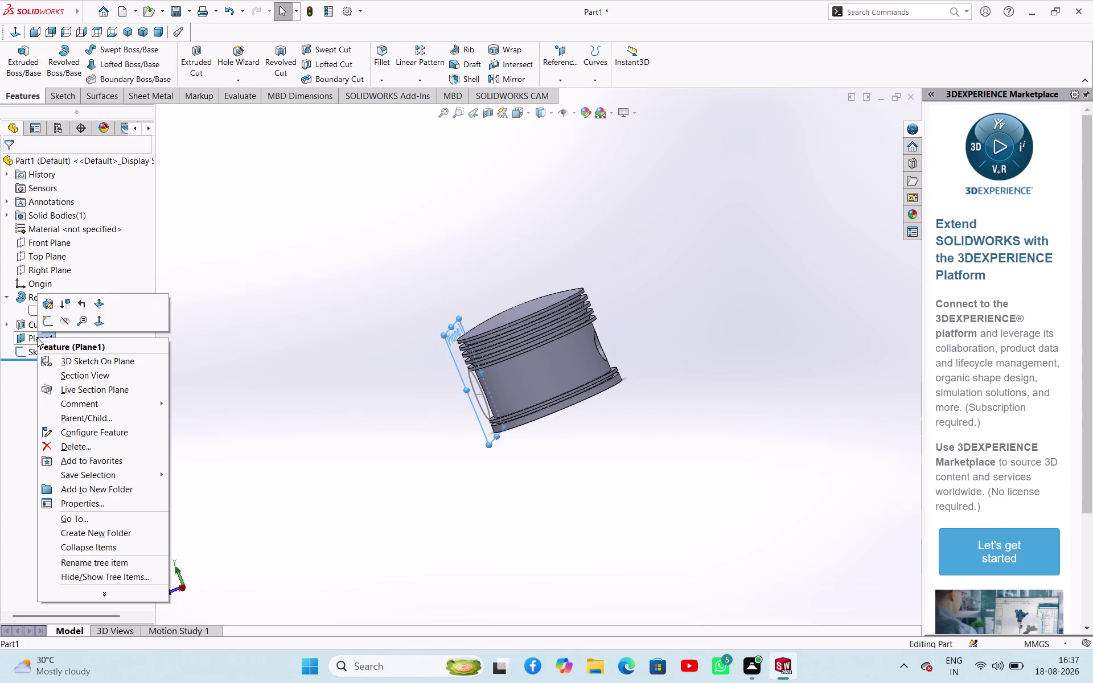
click(53, 443)
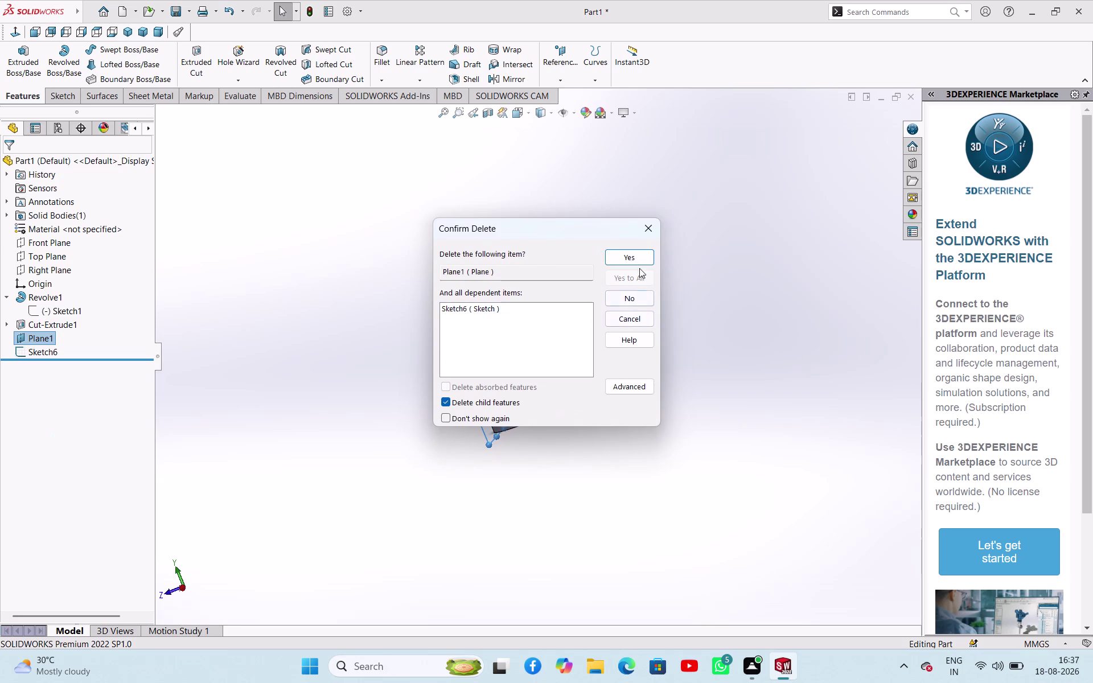
click(630, 252)
click(360, 276)
scroll(up, 3)
scroll(down, 3)
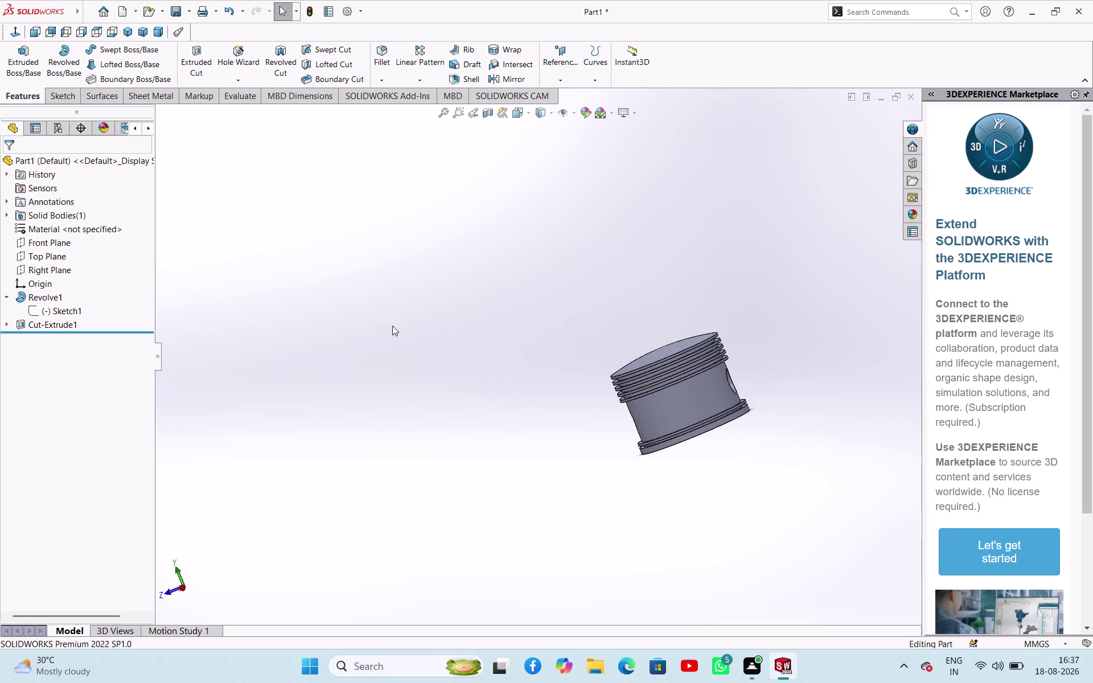
key(ctrl+s)
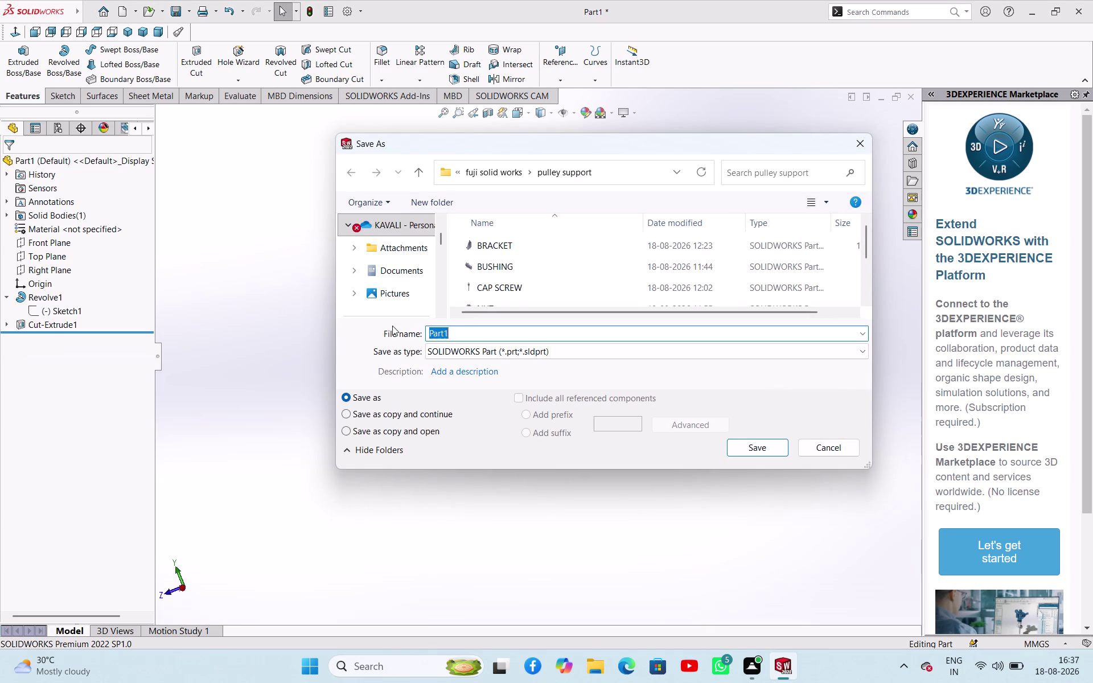
Name the part PISTON and save it into the REDIAL ENGINE ASSEMBLY folder.
text(PIST)
text(ON)
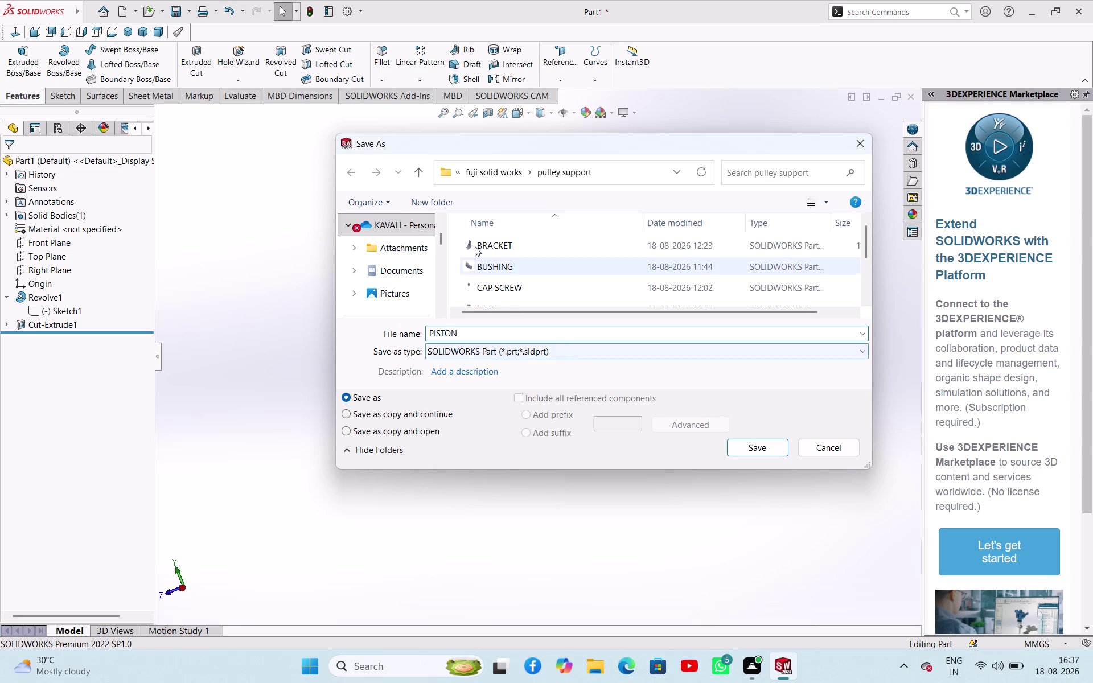
click(421, 179)
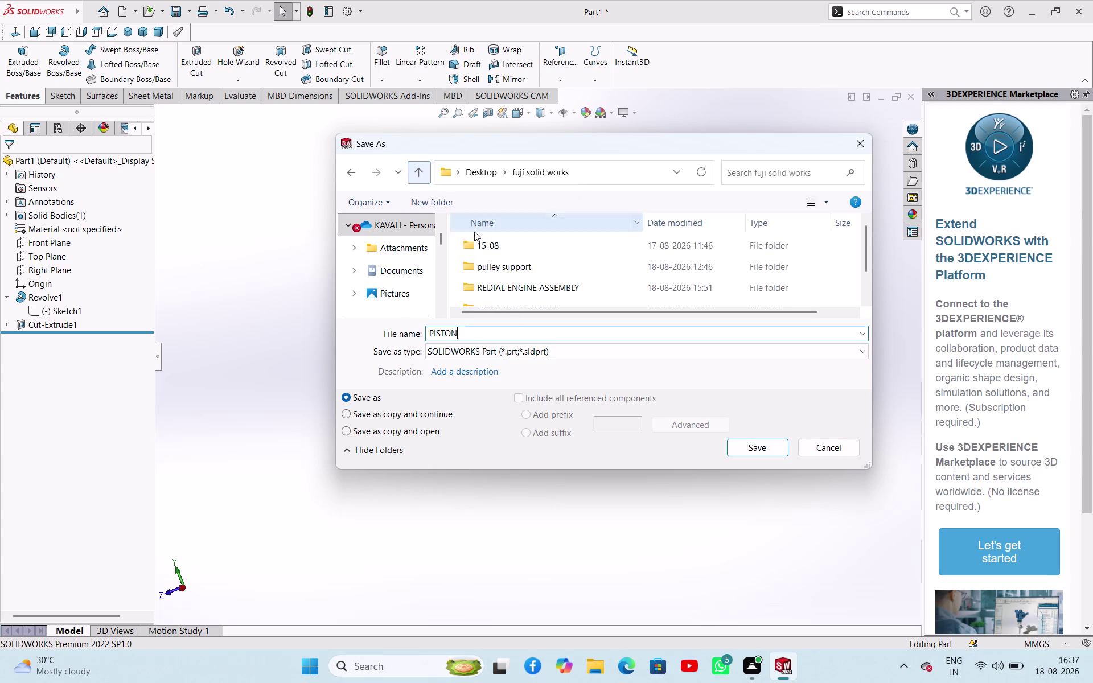
double_click(531, 284)
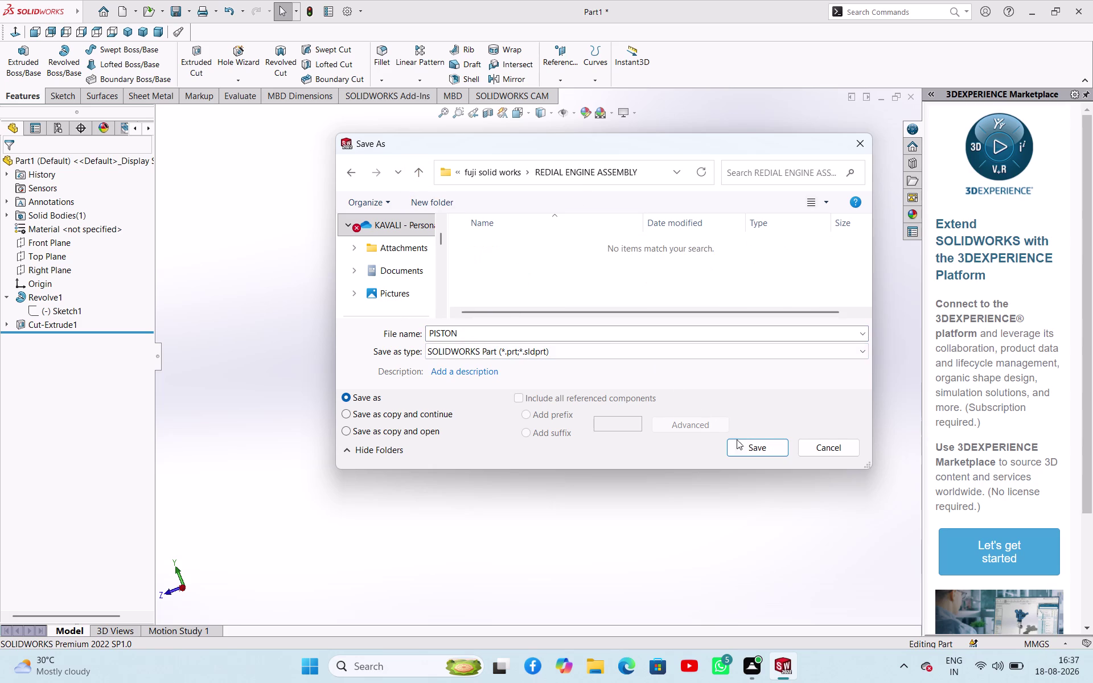
click(743, 445)
middle_drag(751, 412, 746, 371)
key(ctrl+s)
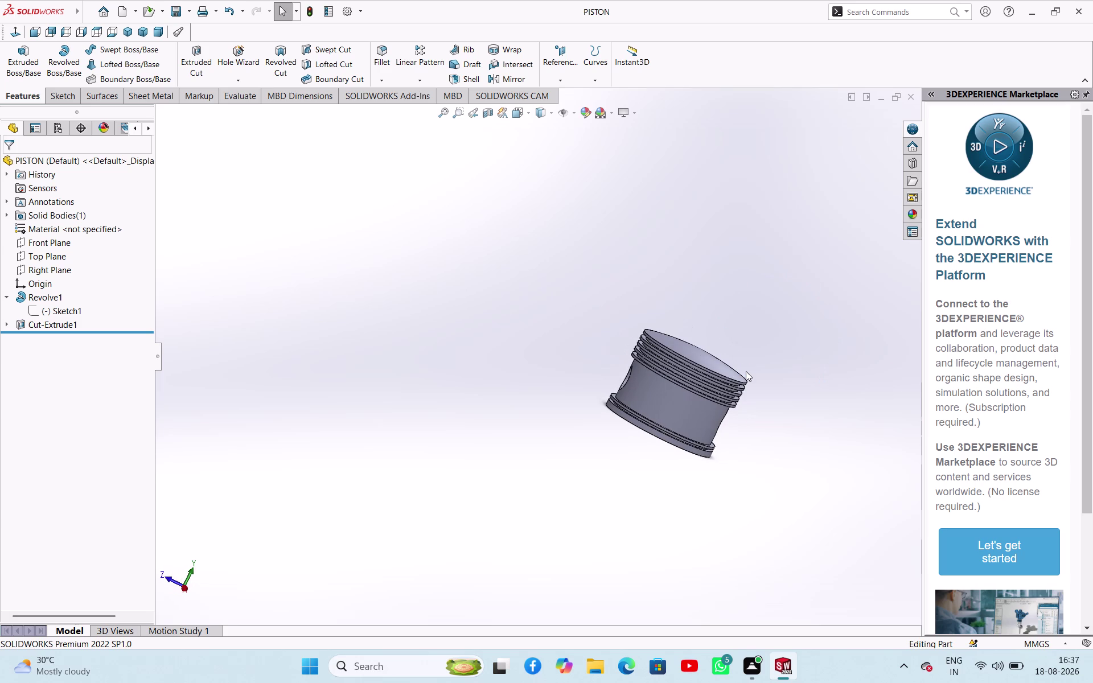
key(ctrl+n)
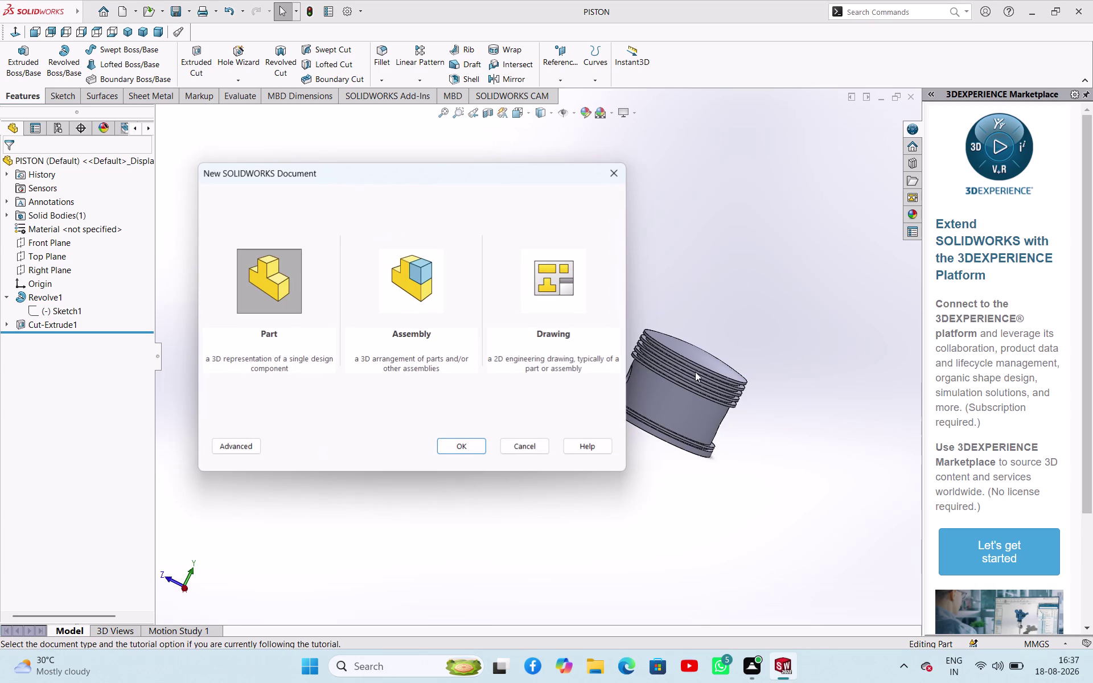
Create Part2 and open Sketch1 on its Top Plane.
click(459, 451)
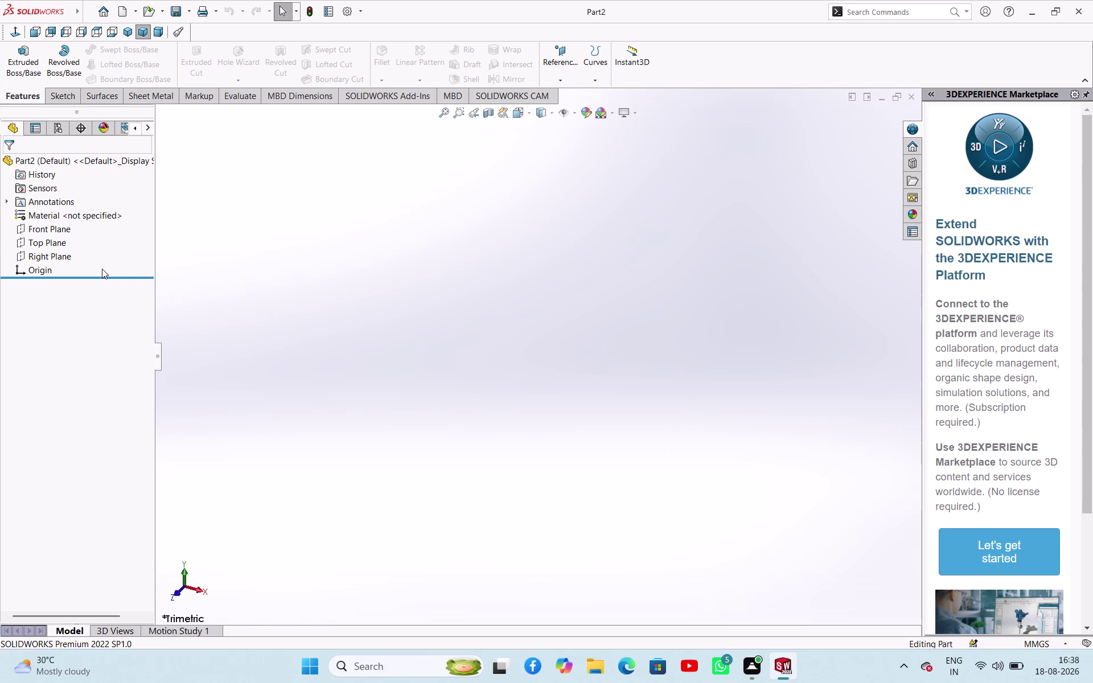
click(58, 241)
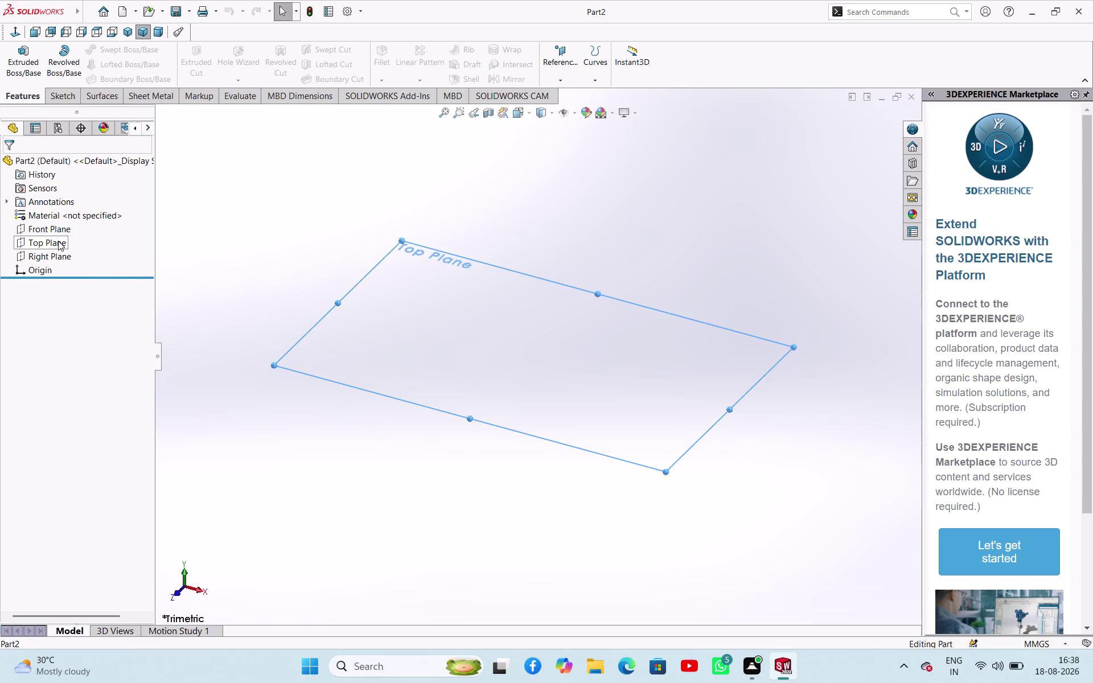
click(64, 227)
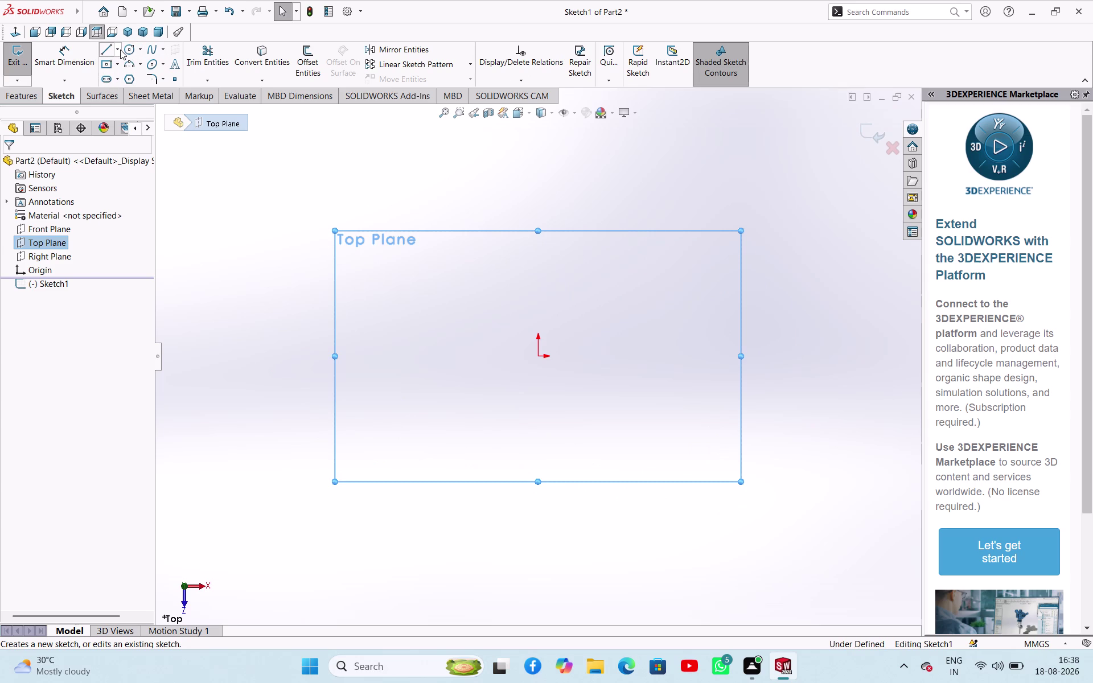
Draw a horizontal midpoint centerline through the origin.
click(120, 50)
click(119, 80)
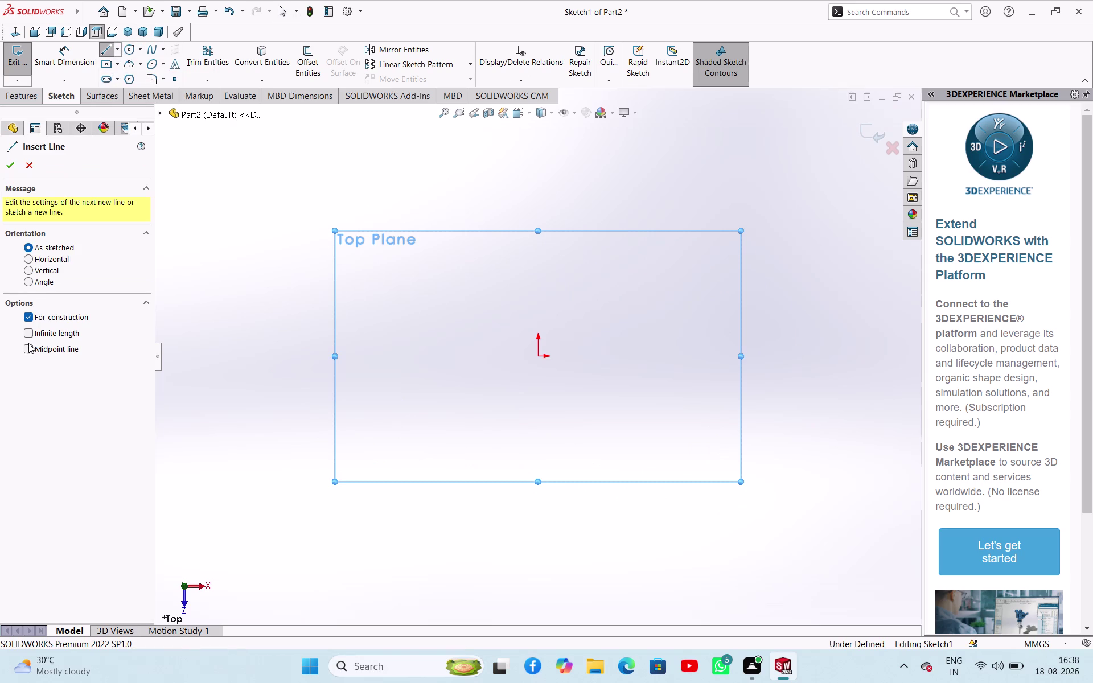
click(29, 344)
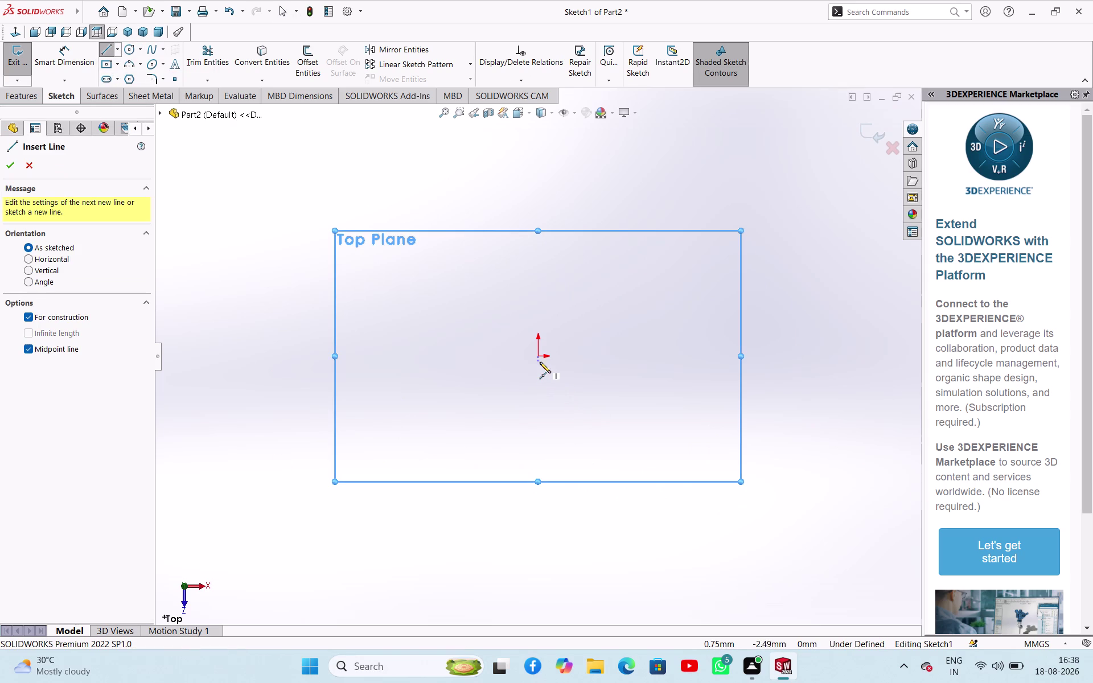
click(537, 359)
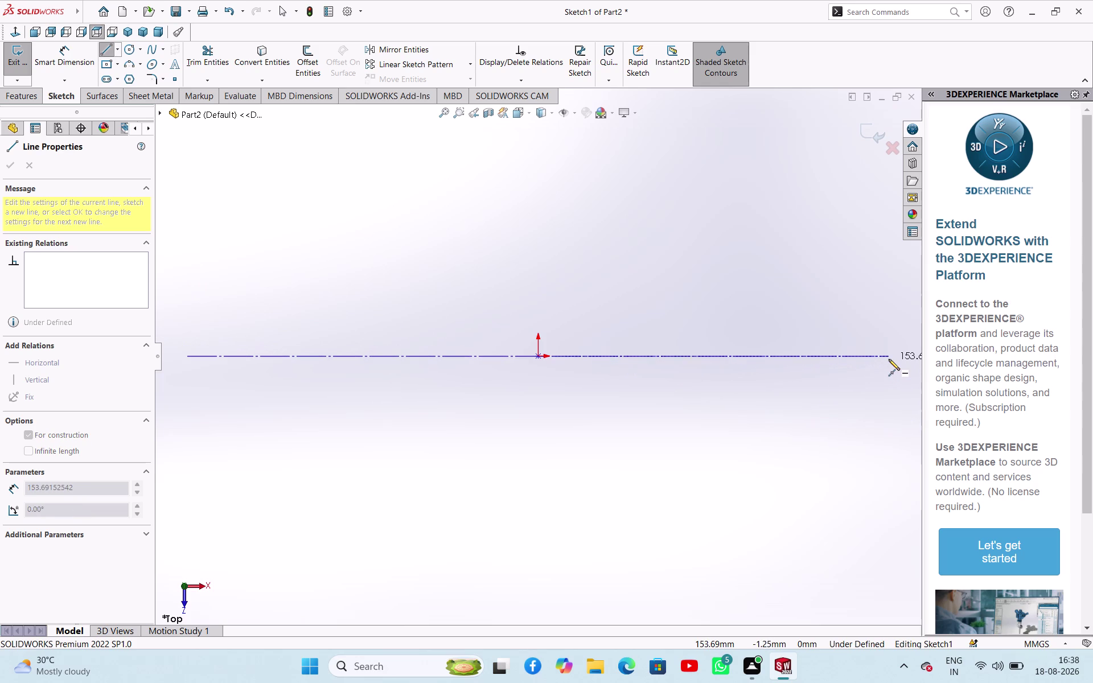
click(889, 358)
right_click(720, 387)
click(731, 396)
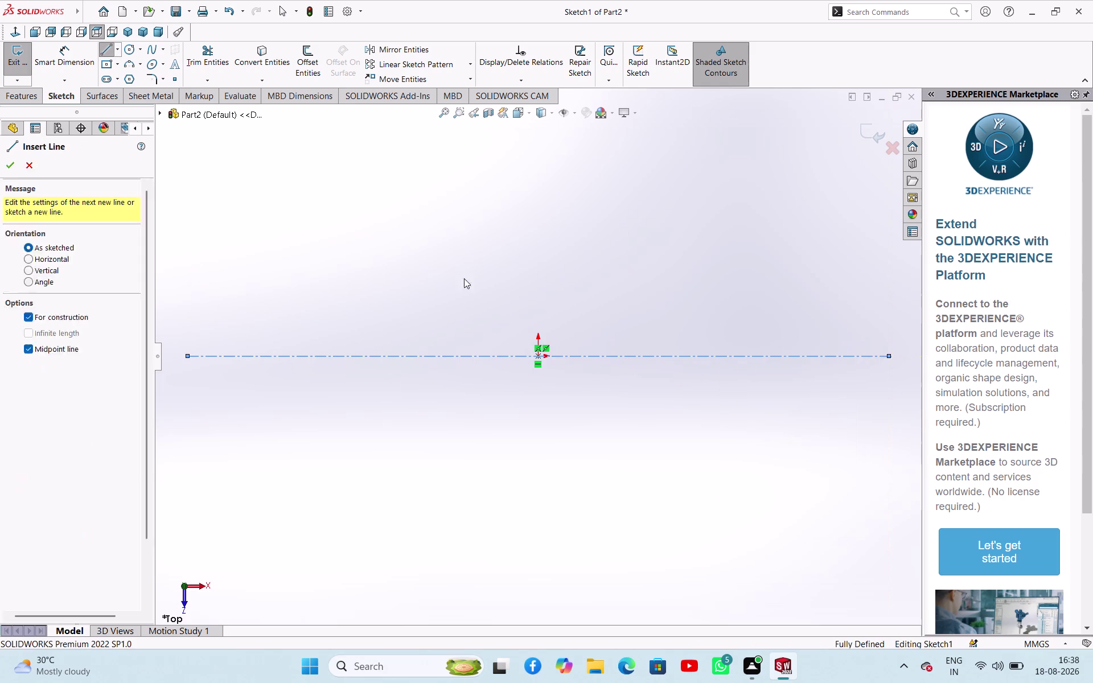
Draw a vertical midpoint centerline through the origin.
click(120, 51)
click(122, 79)
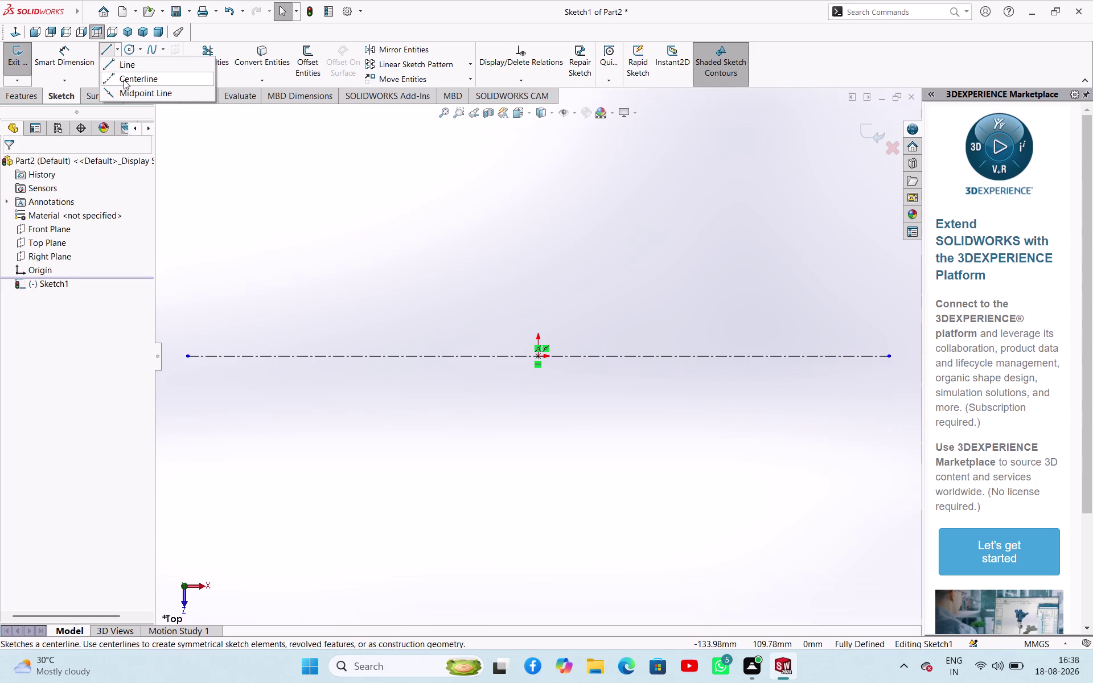
click(26, 346)
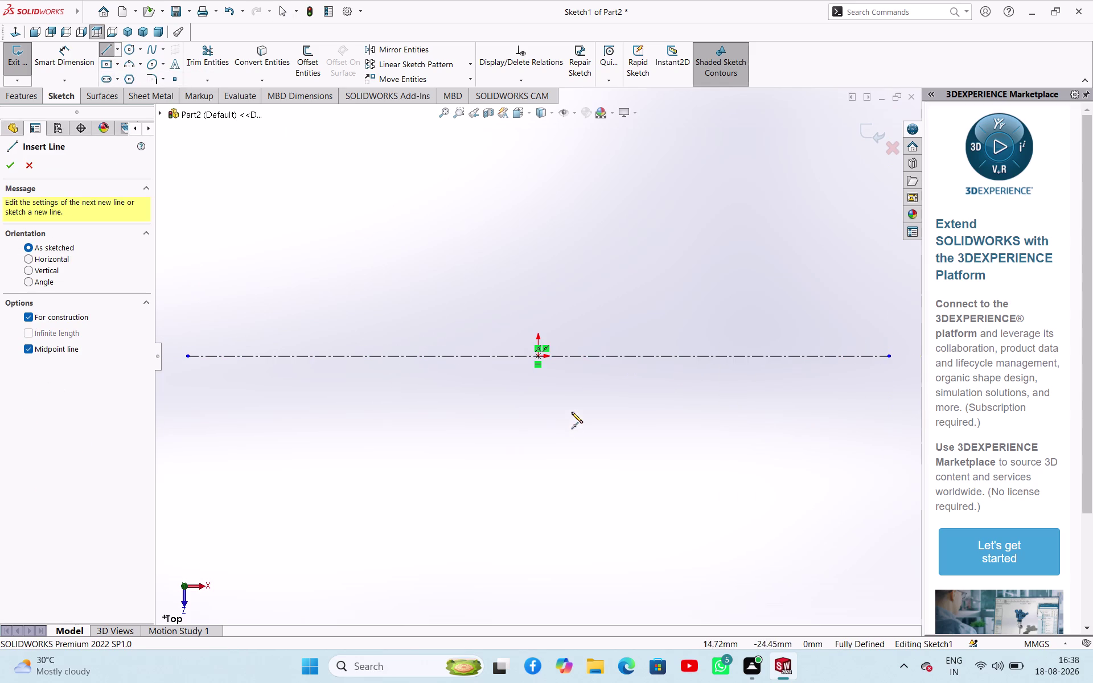
click(540, 358)
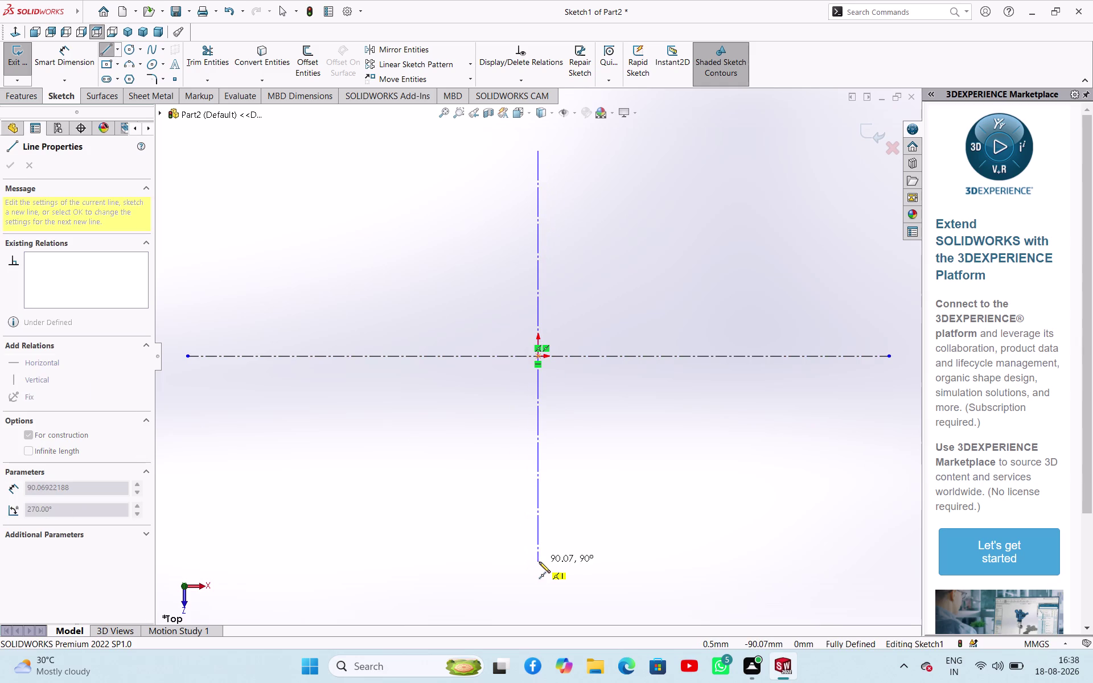
click(540, 562)
right_click(549, 441)
click(568, 446)
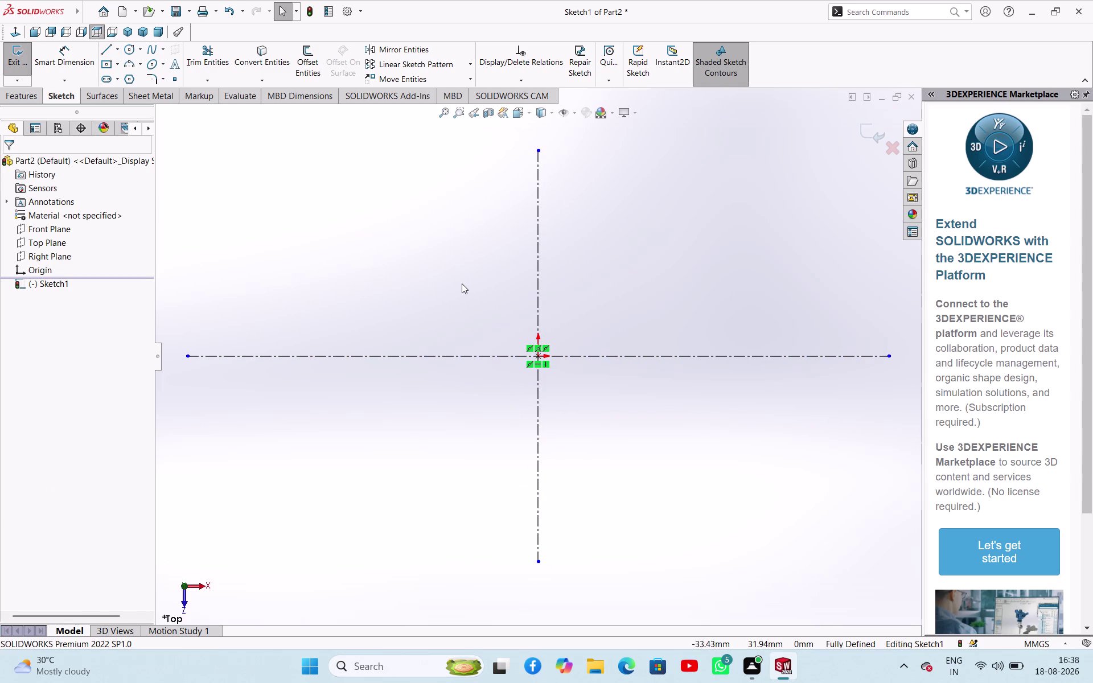
click(128, 47)
click(539, 358)
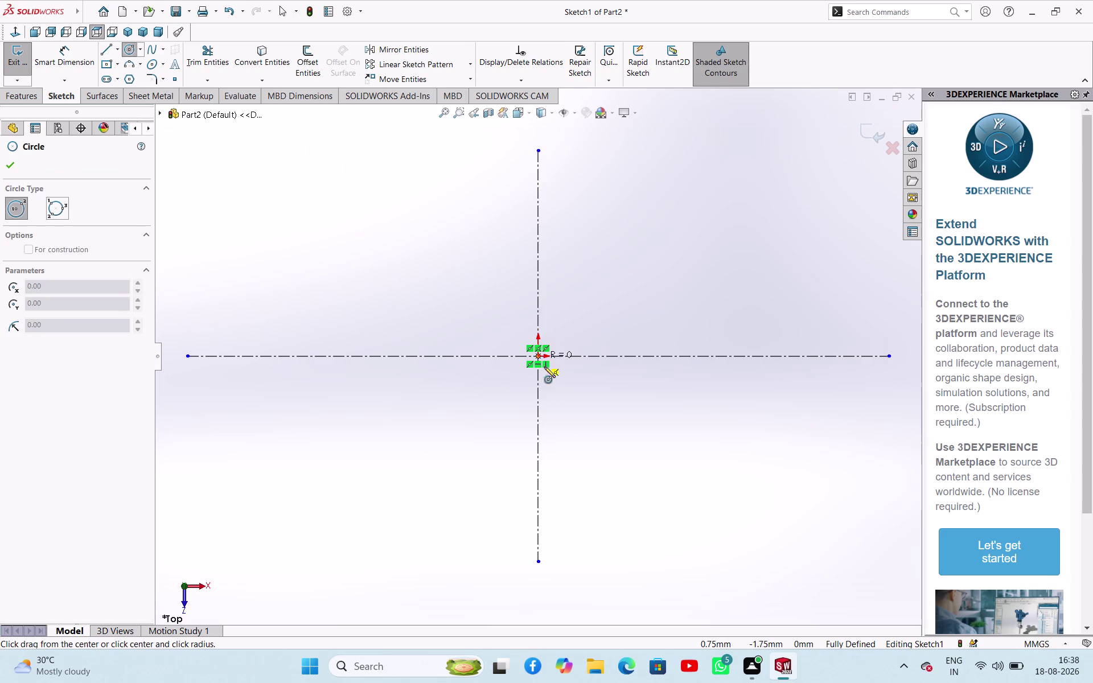
Draw two concentric circles centred on the origin.
click(563, 398)
click(541, 356)
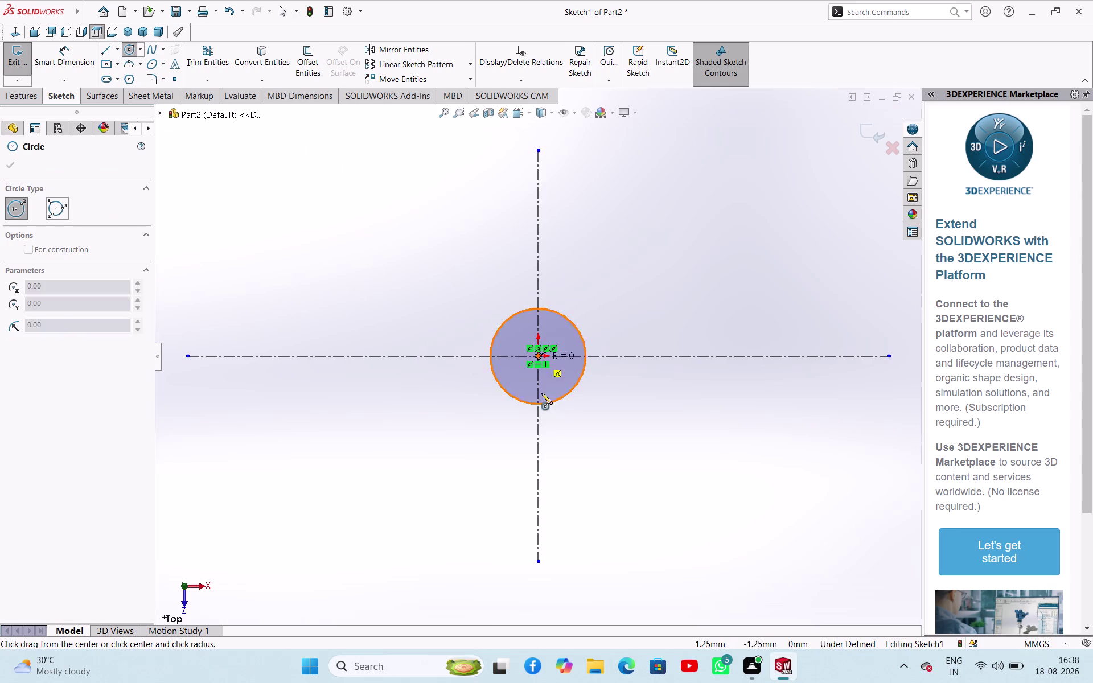
click(555, 421)
right_click(406, 298)
click(421, 302)
right_drag(414, 308, 414, 296)
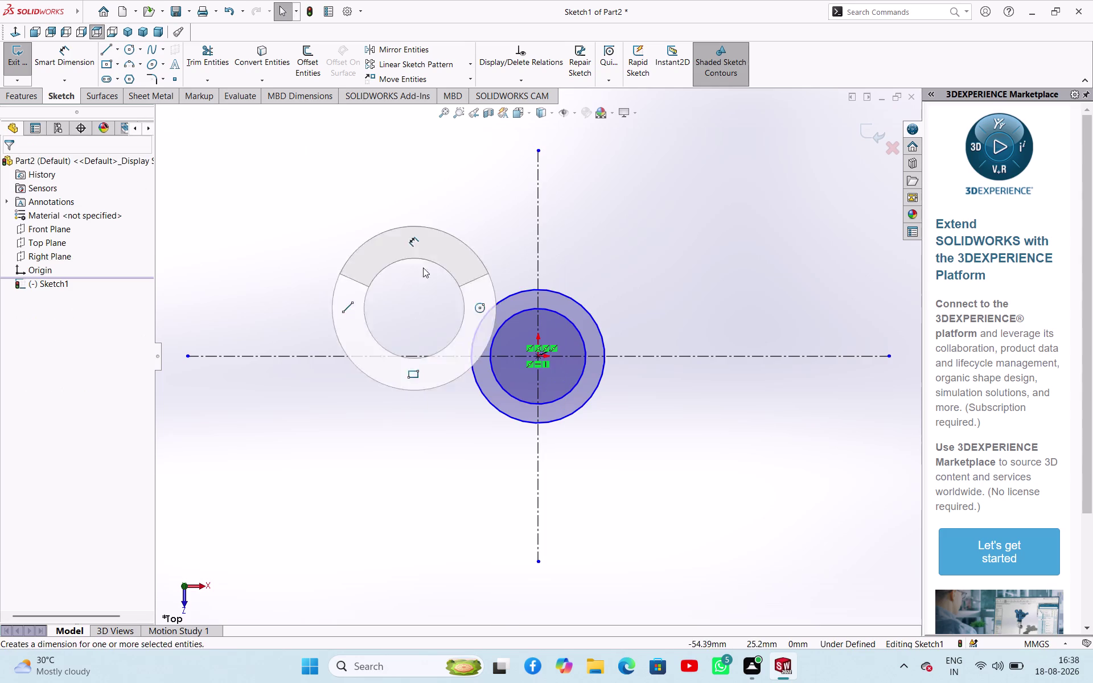
right_drag(414, 296, 433, 227)
Dimension the outer circle to Ø24 mm and the inner circle to Ø15 mm.
click(494, 308)
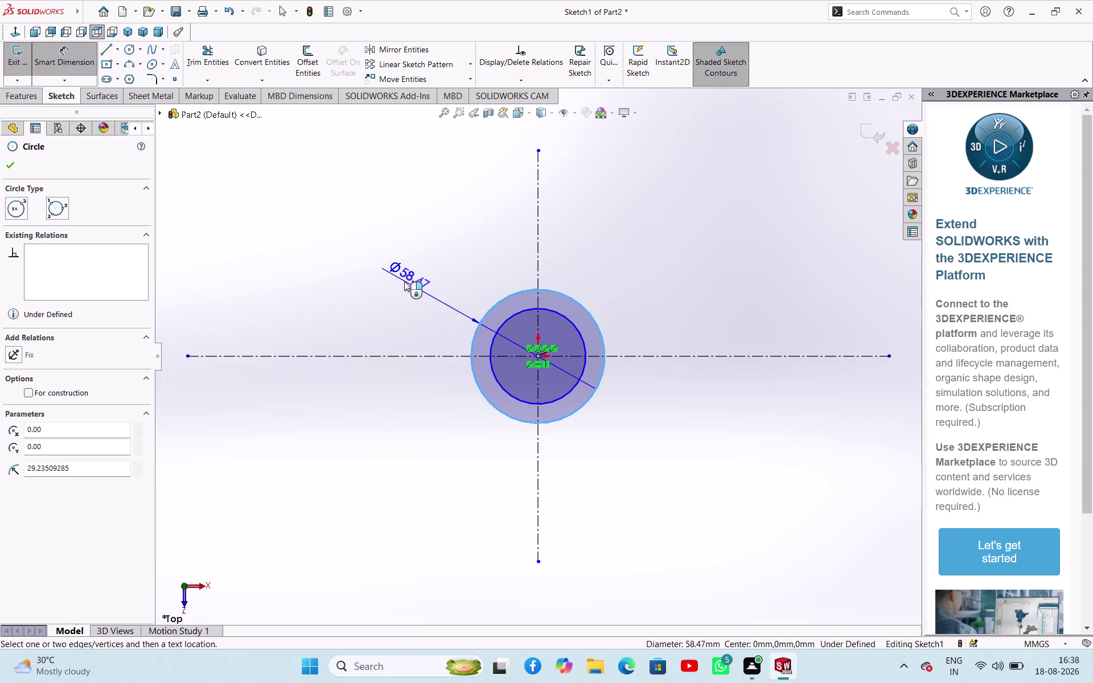
click(405, 282)
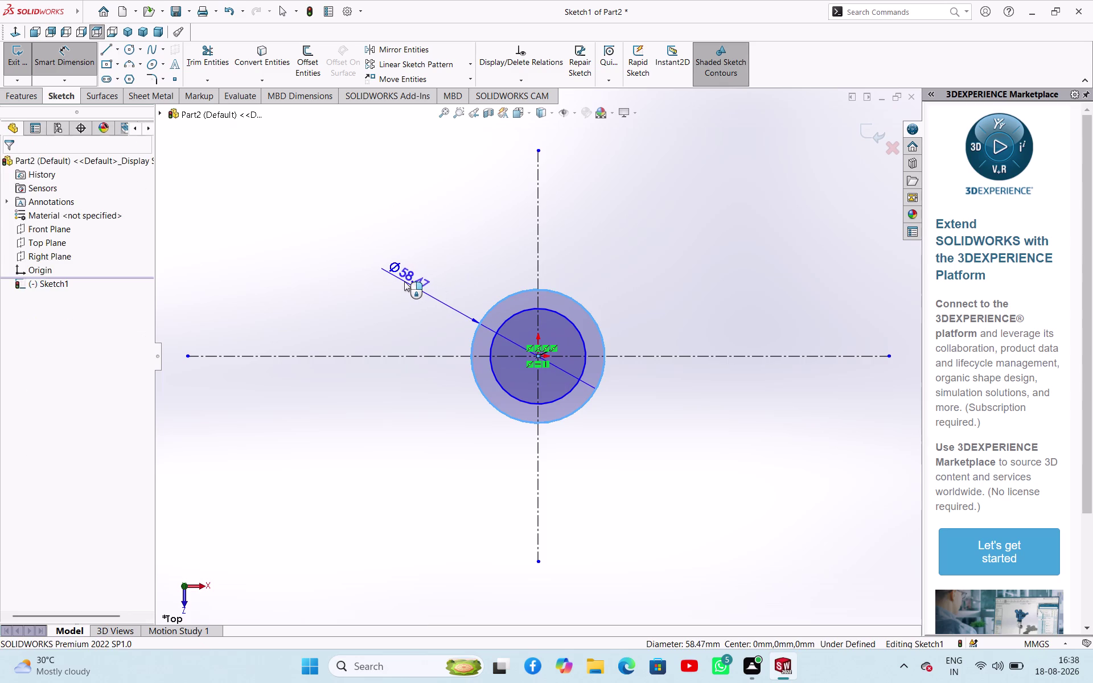
key(2)
key(4)
key(Return)
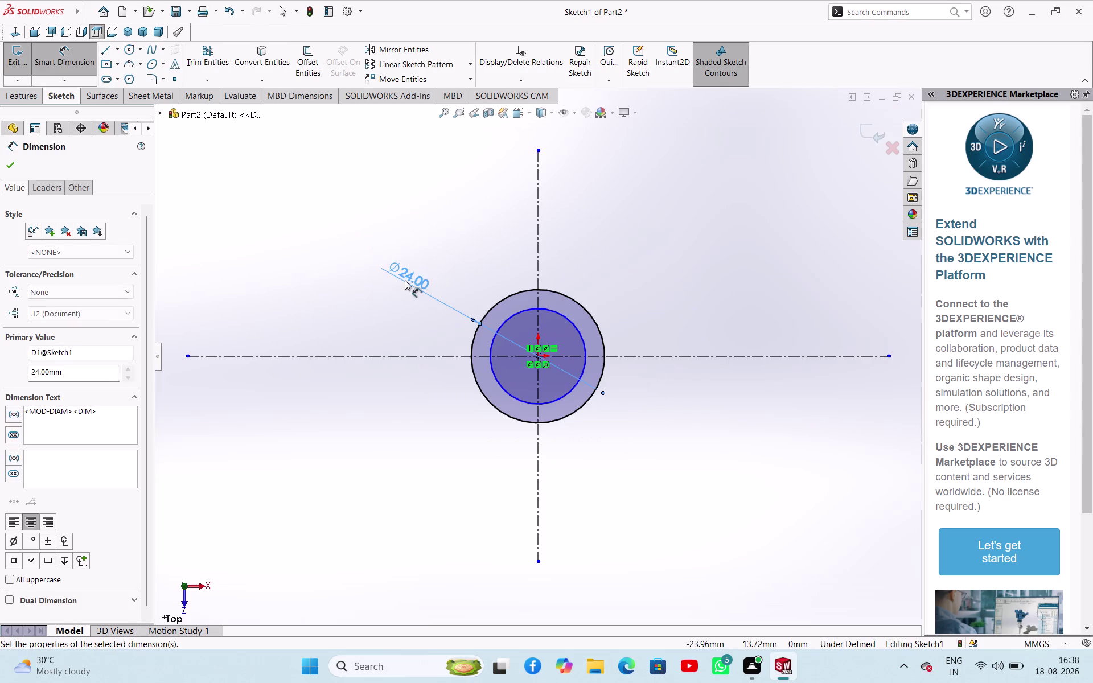
click(513, 320)
click(506, 324)
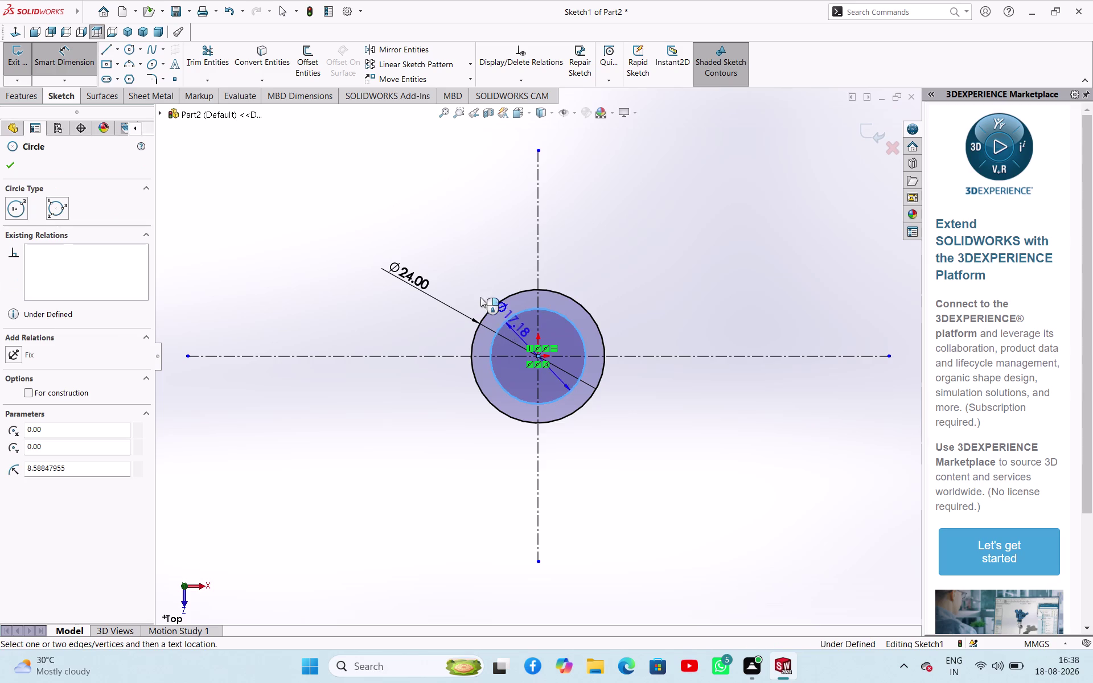
click(477, 278)
text(1)
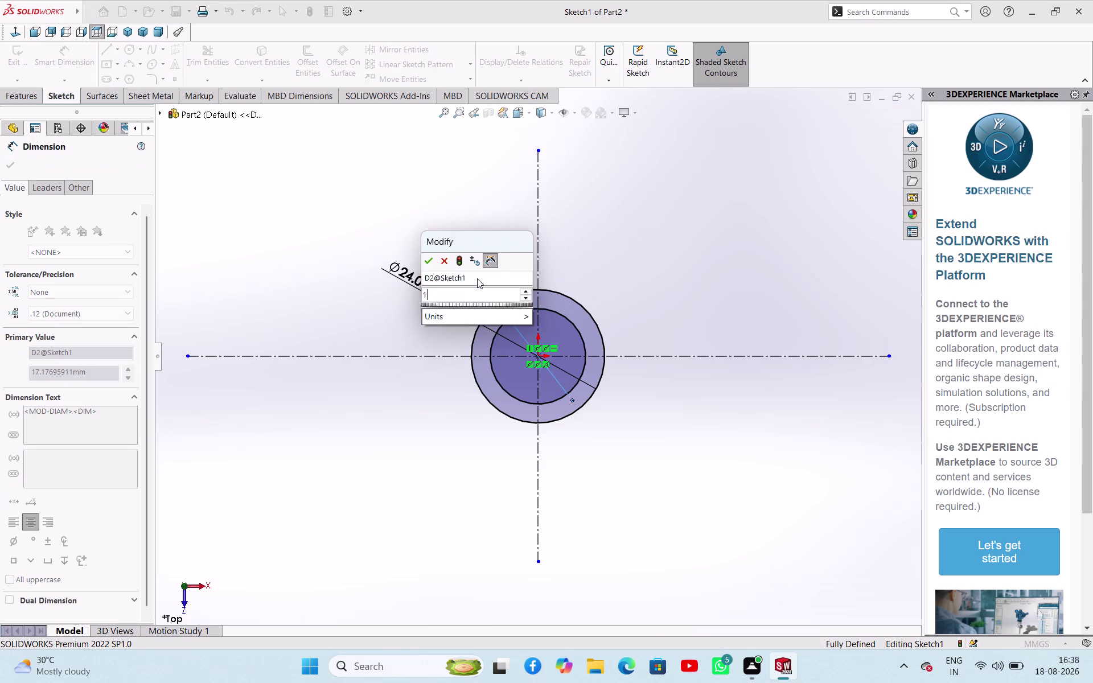
text(5)
key(Return)
right_click(625, 287)
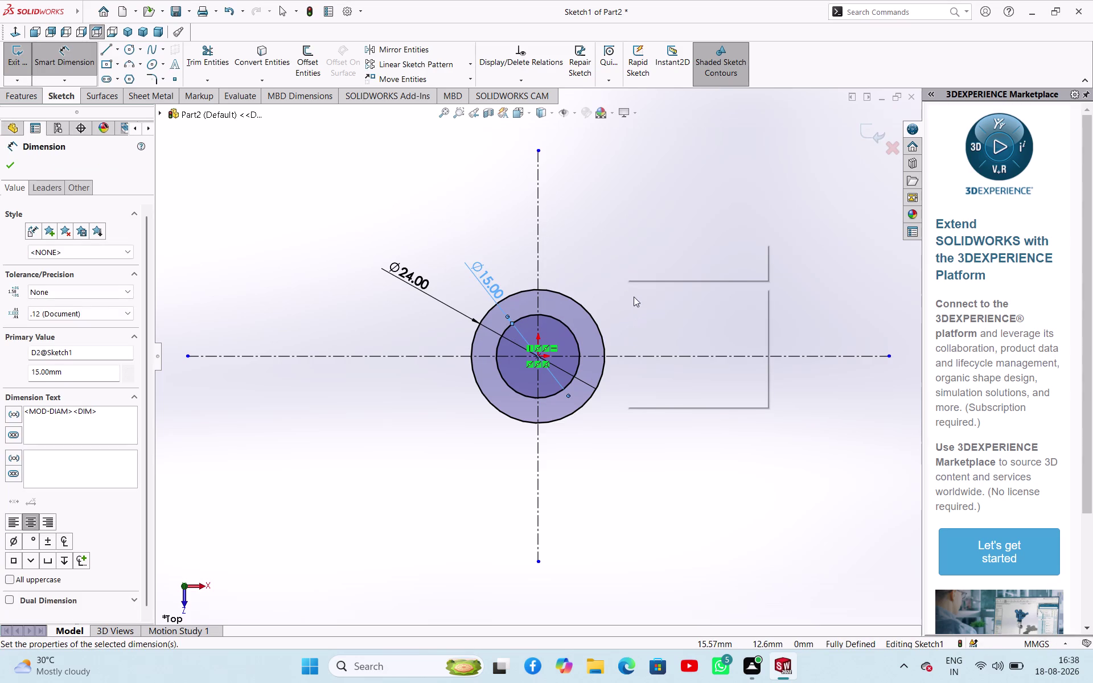
Drag the horizontal centerline's endpoint further to the right.
click(639, 323)
scroll(up, 3)
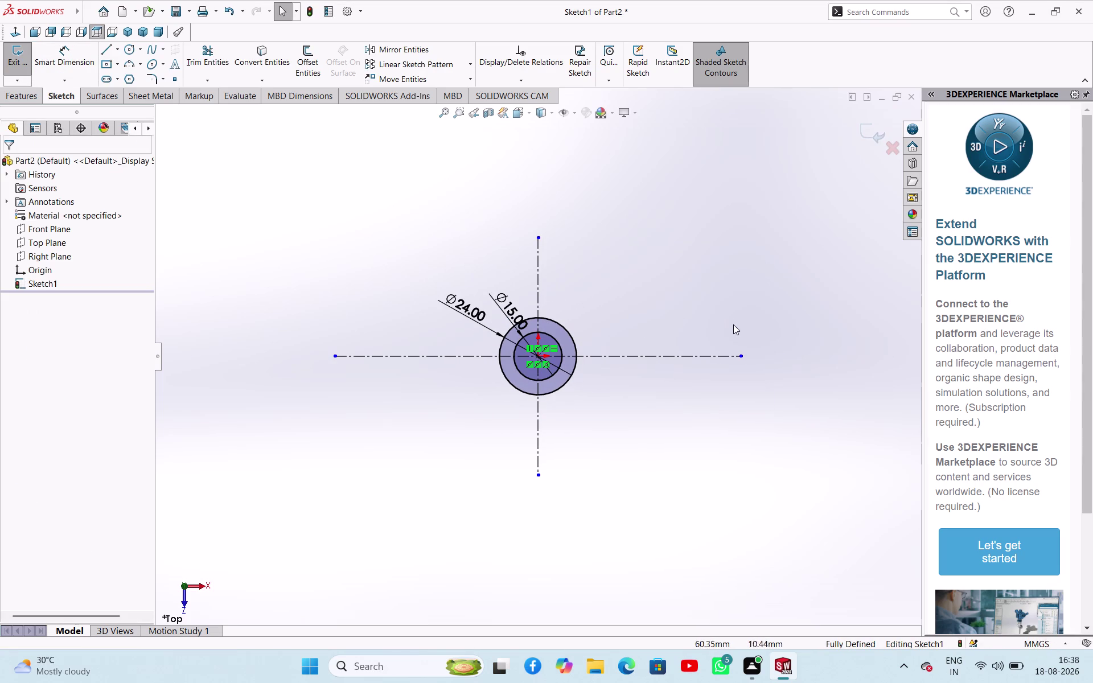
drag(742, 357, 895, 377)
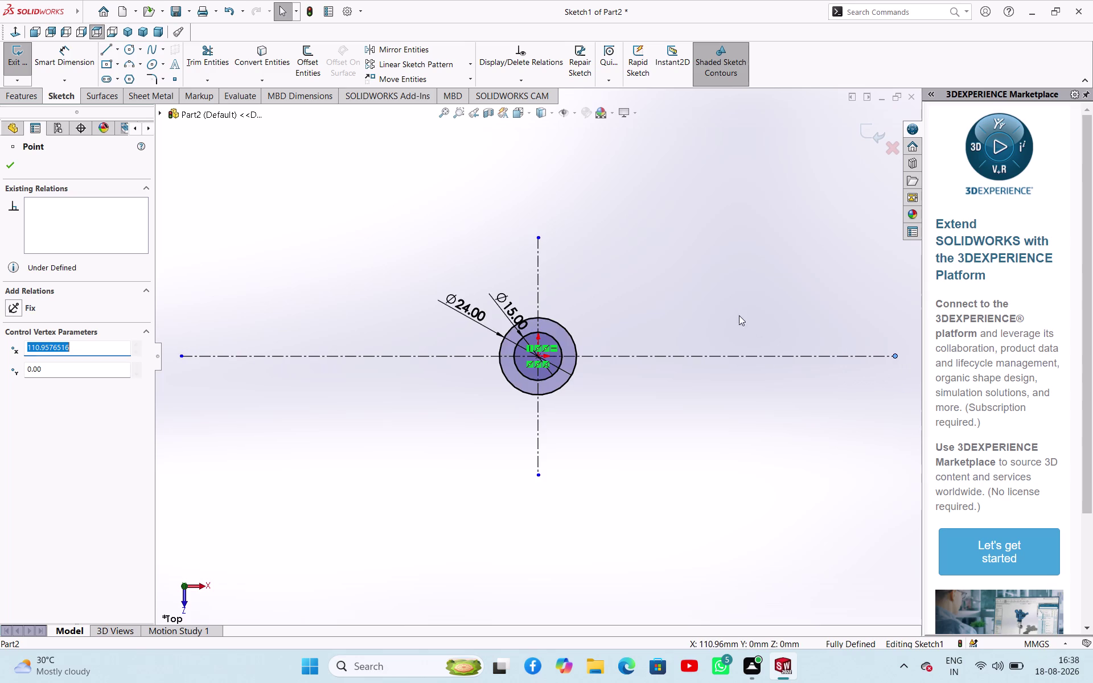
scroll(up, 3)
scroll(down, 3)
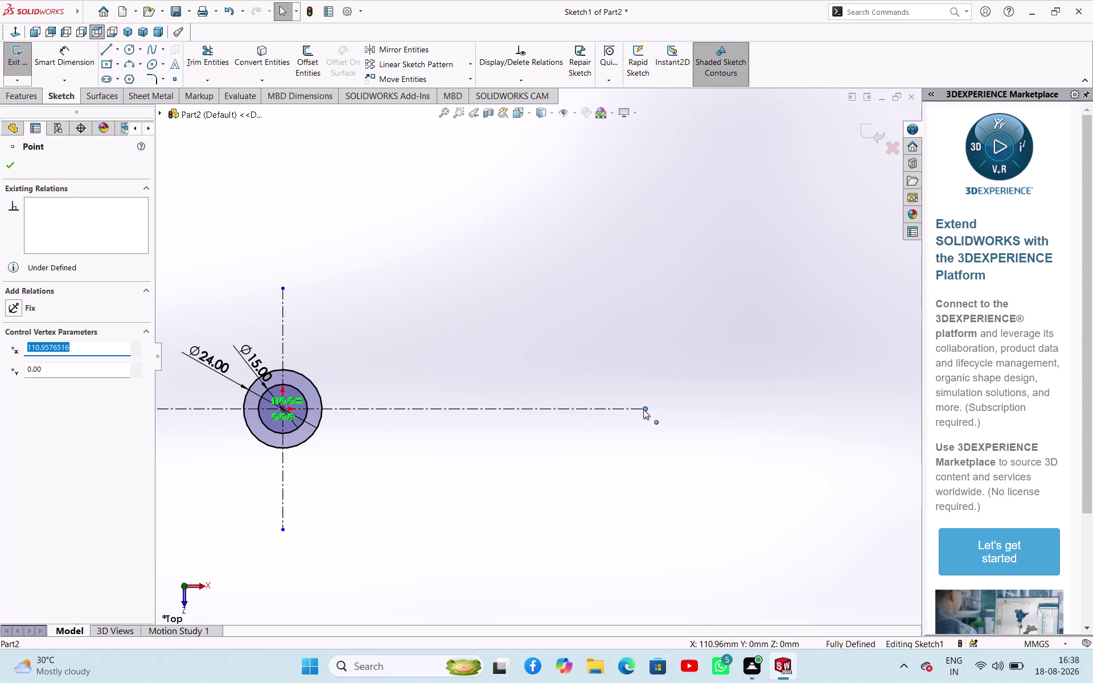
drag(645, 408, 838, 430)
click(534, 266)
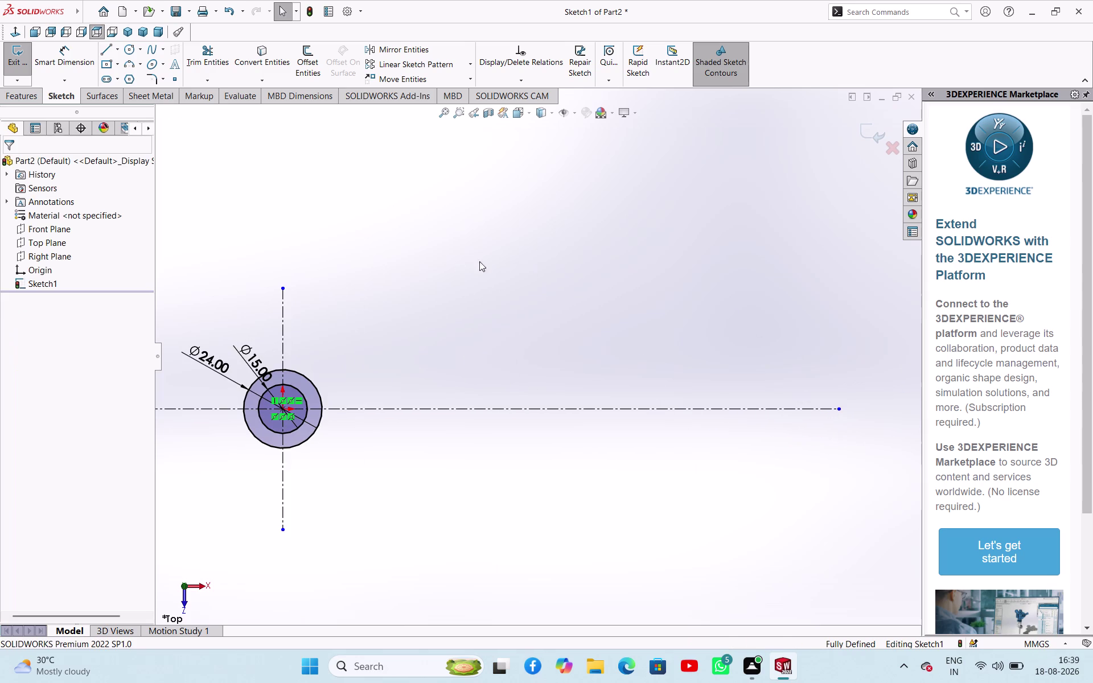
click(135, 52)
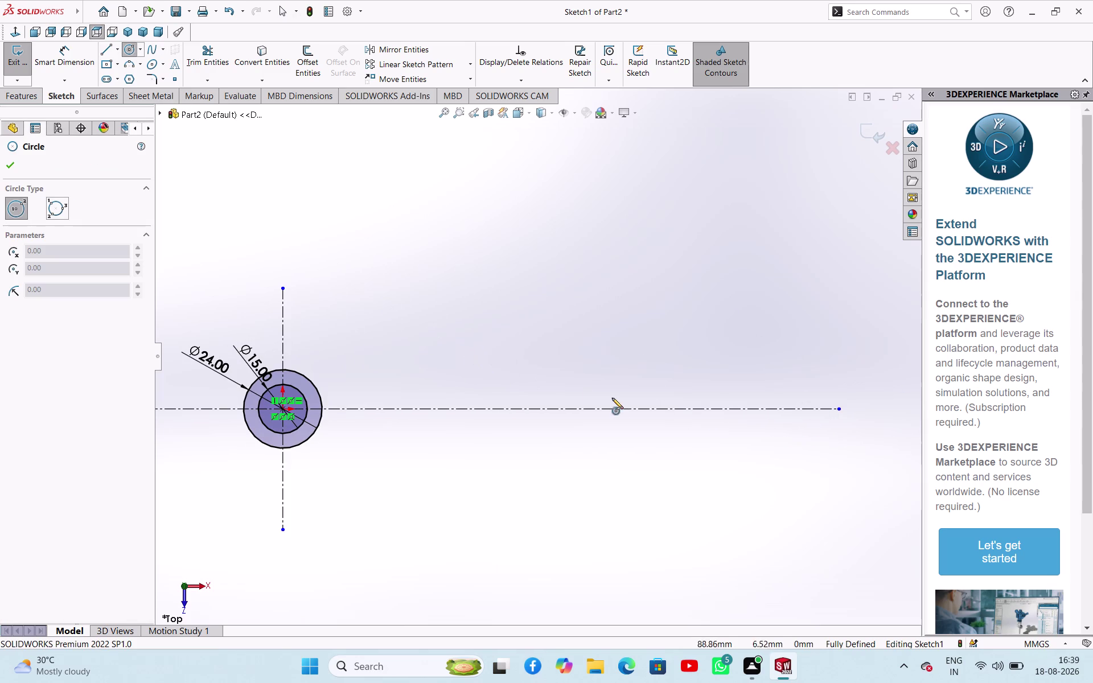
Draw two circles at a common centre on the horizontal centerline, right of the origin.
click(691, 410)
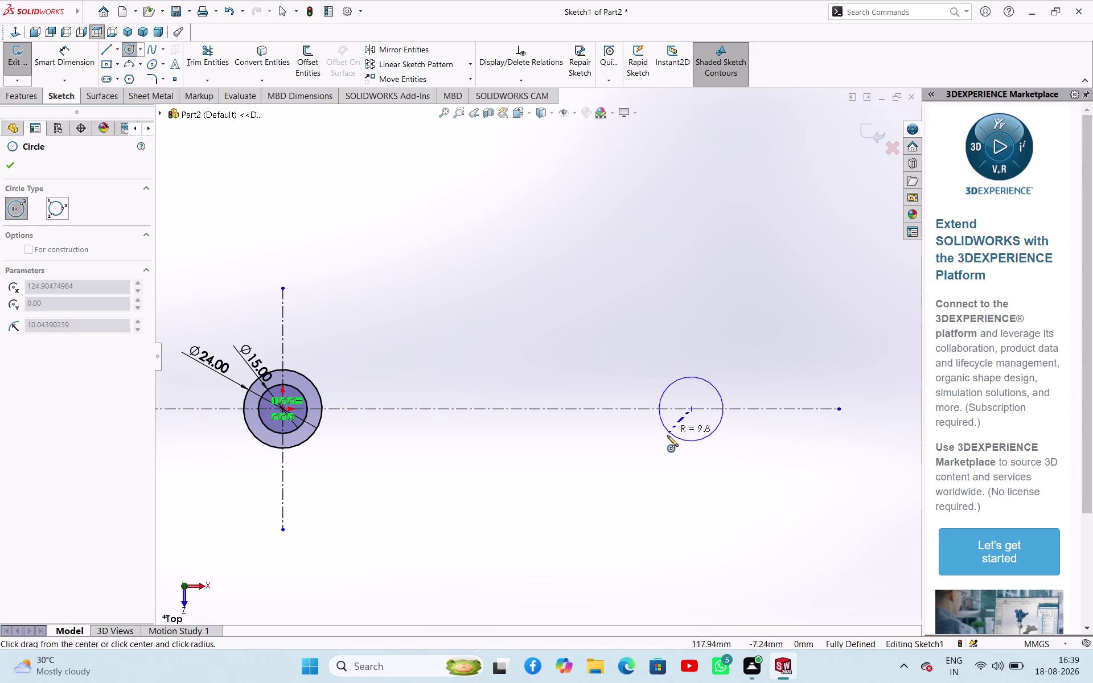
click(662, 451)
click(695, 409)
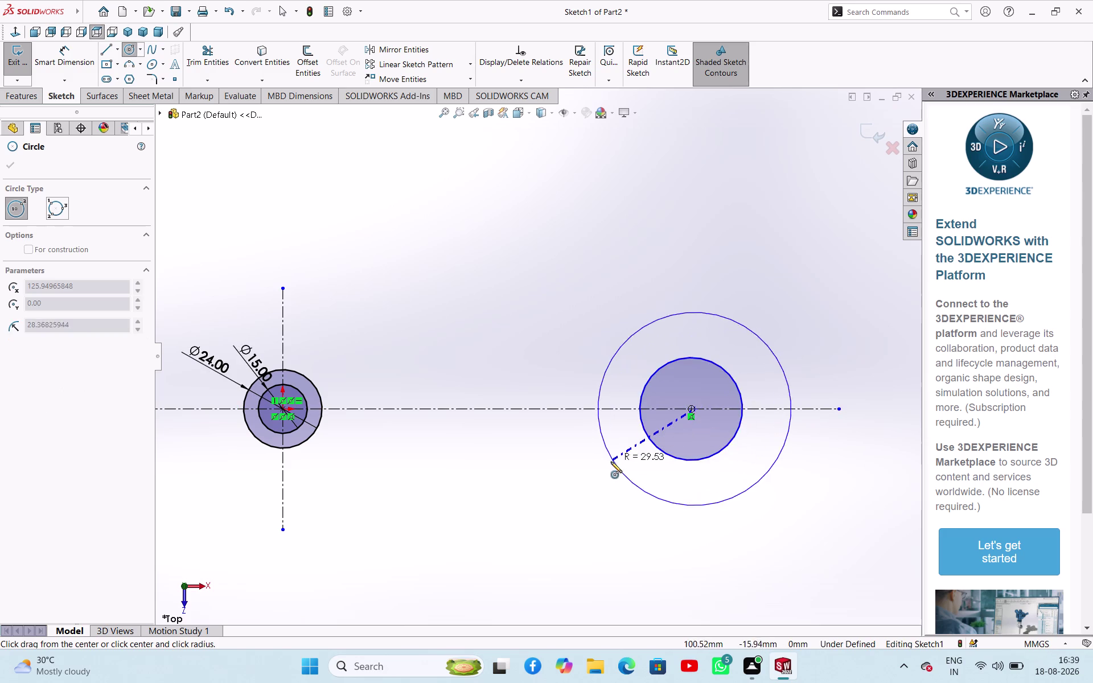
click(610, 462)
right_click(545, 262)
click(563, 271)
right_drag(548, 290, 561, 240)
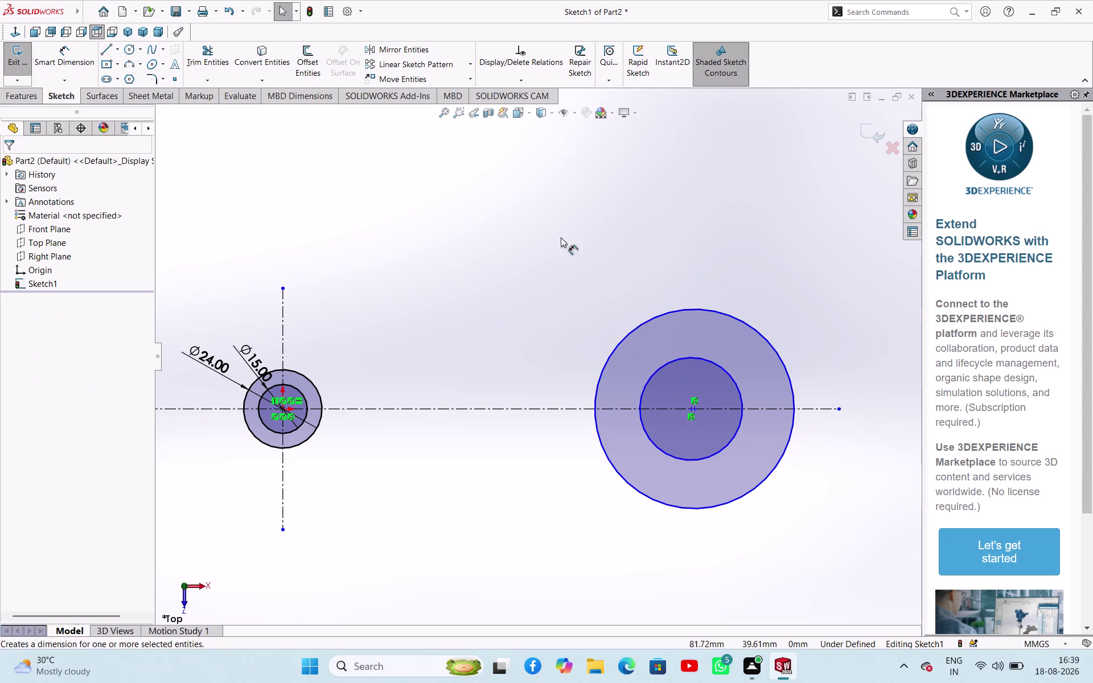
right_drag(561, 240, 570, 212)
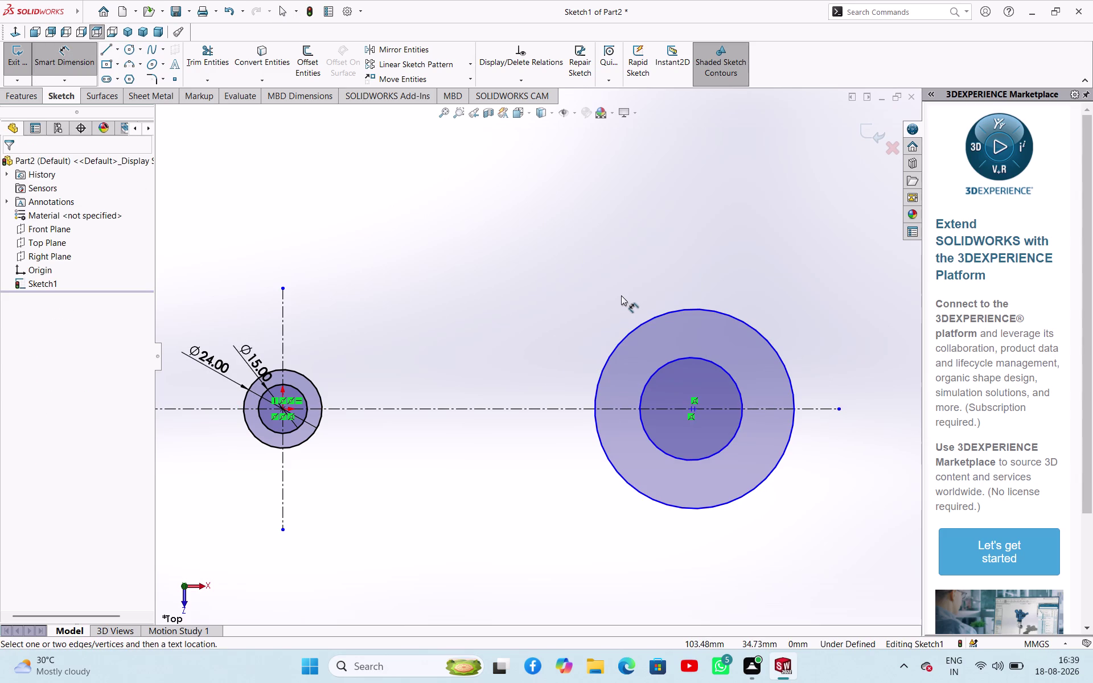
Dimension the right boss's outer circle to Ø35 mm.
click(642, 325)
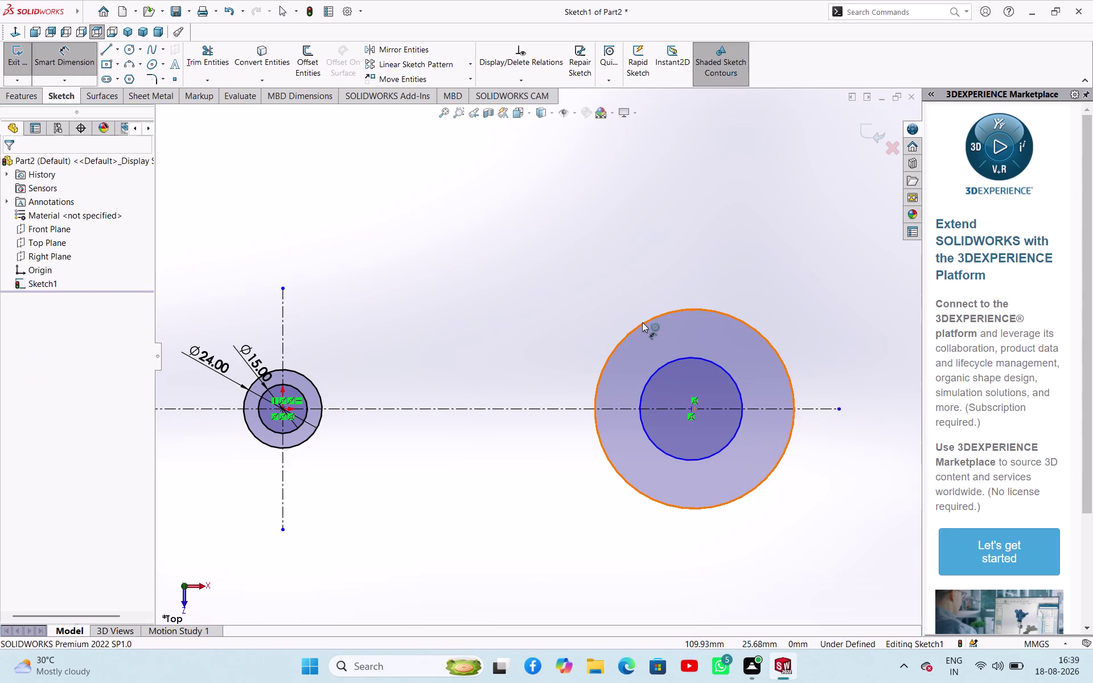
click(659, 261)
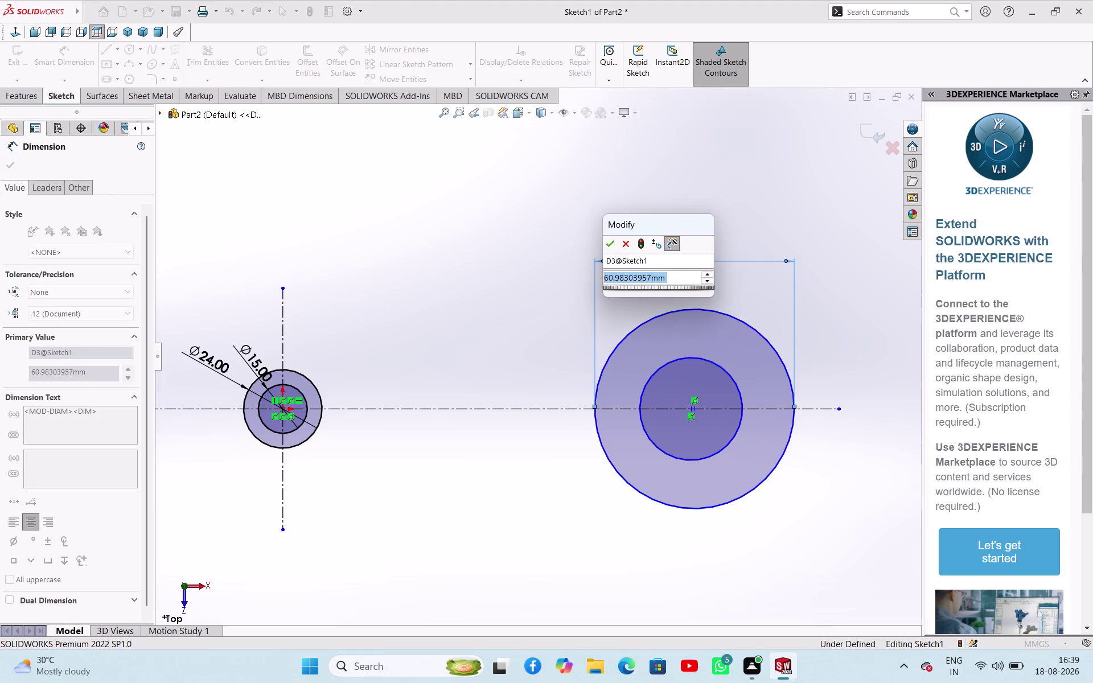
text(35)
key(Return)
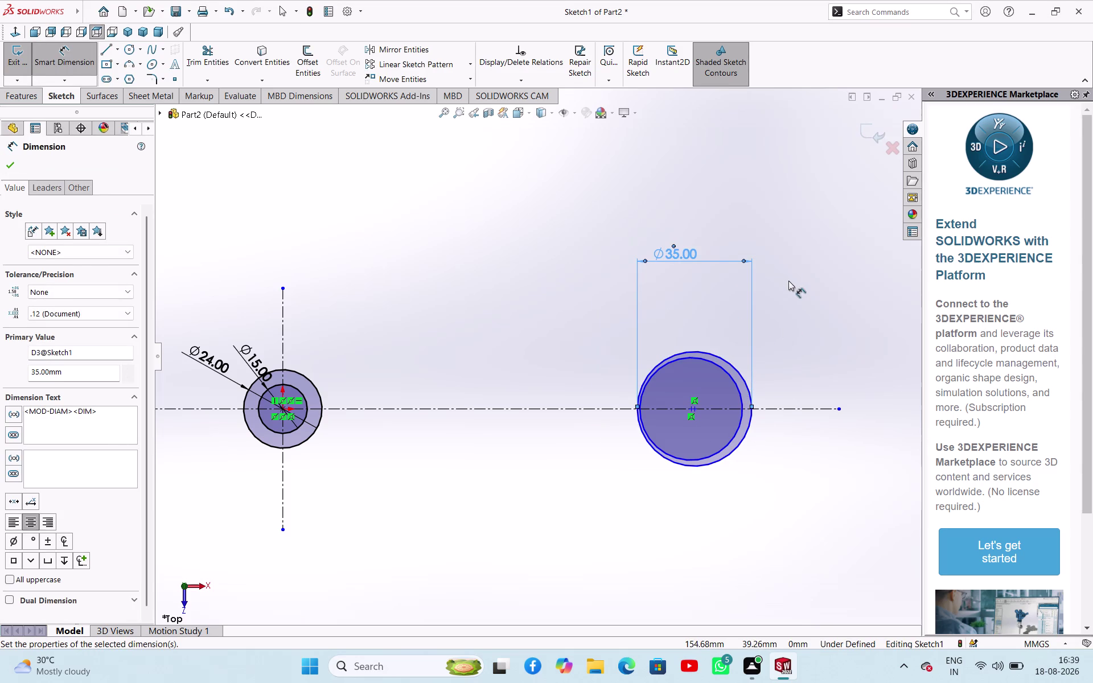
key(Escape)
scroll(down, 3)
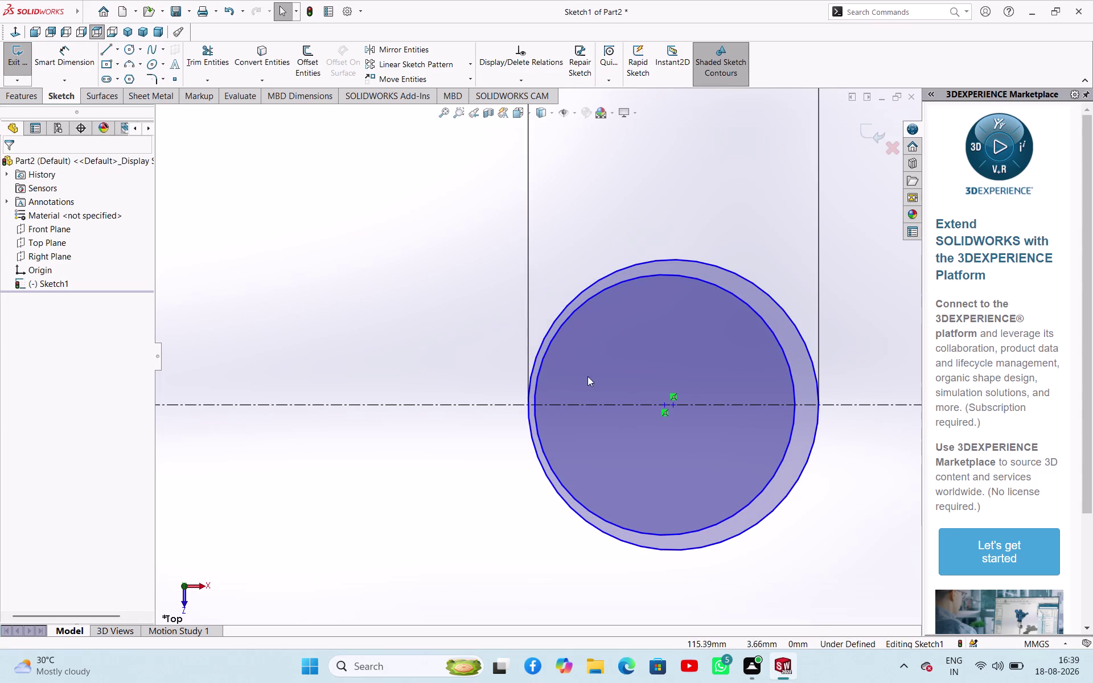
Make the two right circle centre points coincident.
click(666, 406)
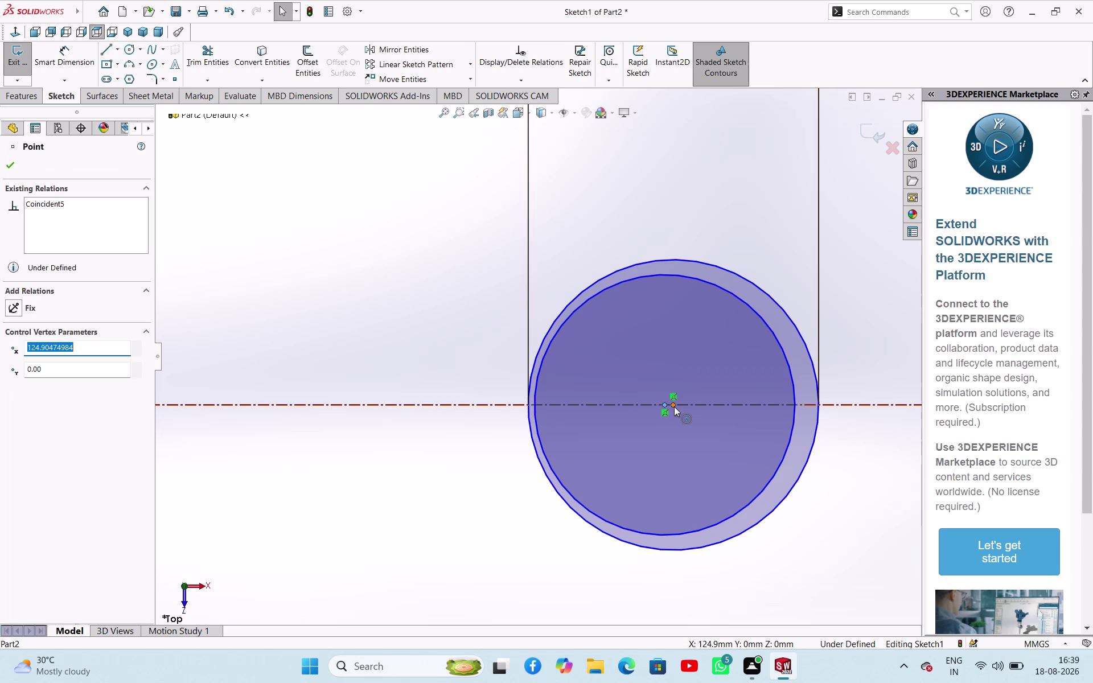
click(674, 407)
click(748, 362)
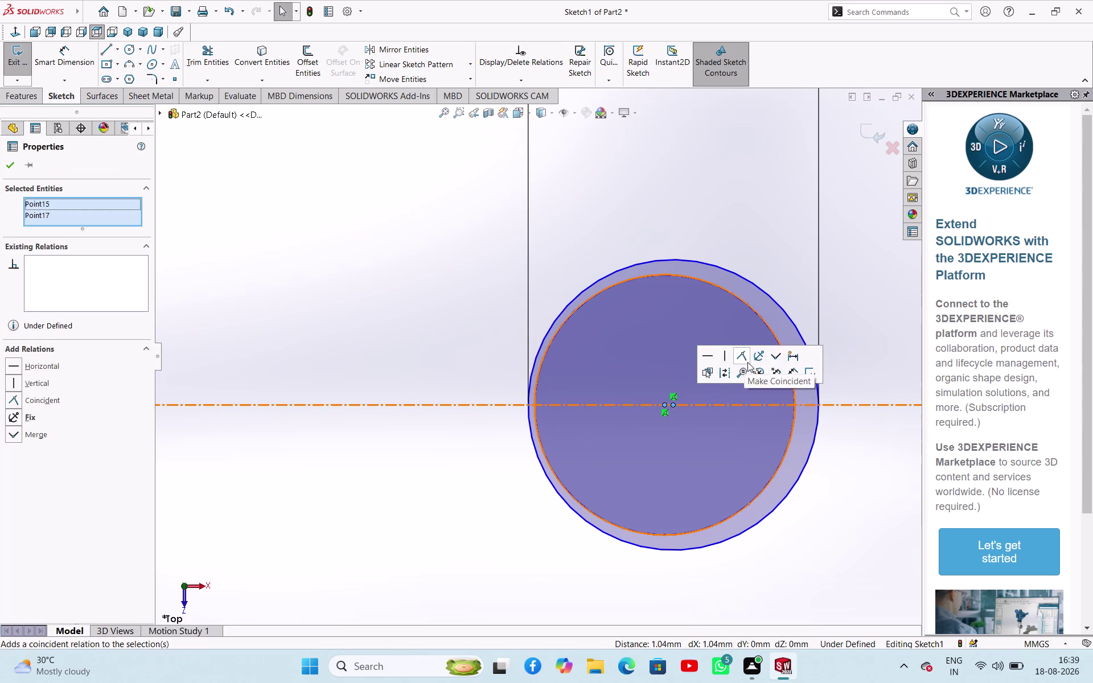
click(422, 319)
scroll(up, 3)
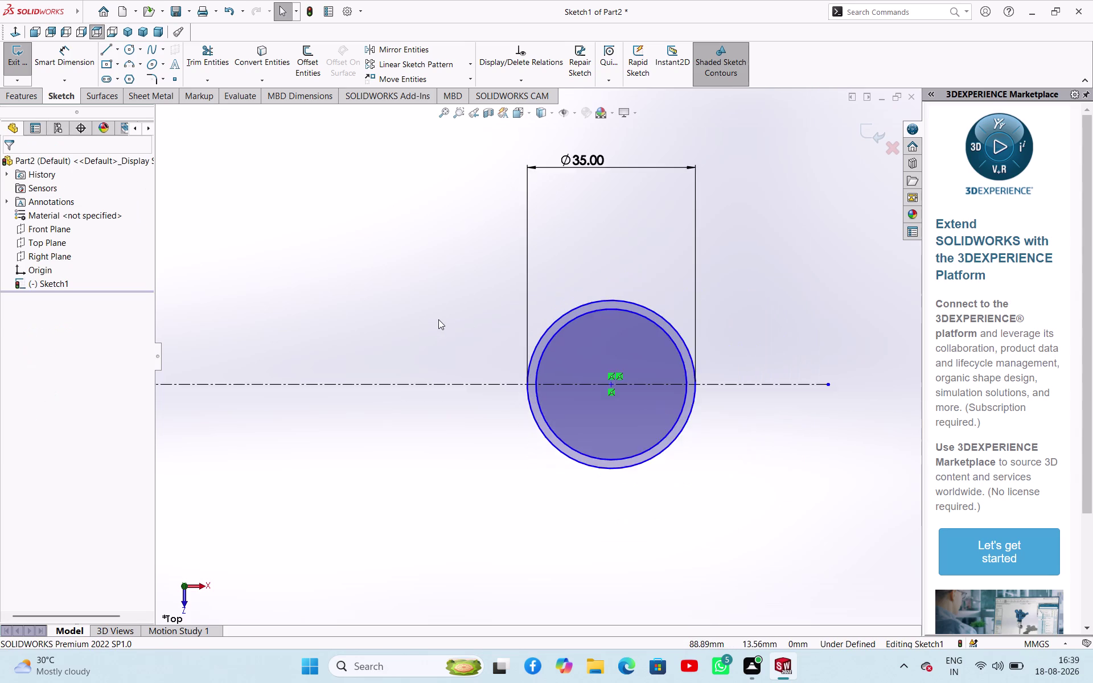
scroll(up, 3)
right_drag(700, 327, 726, 247)
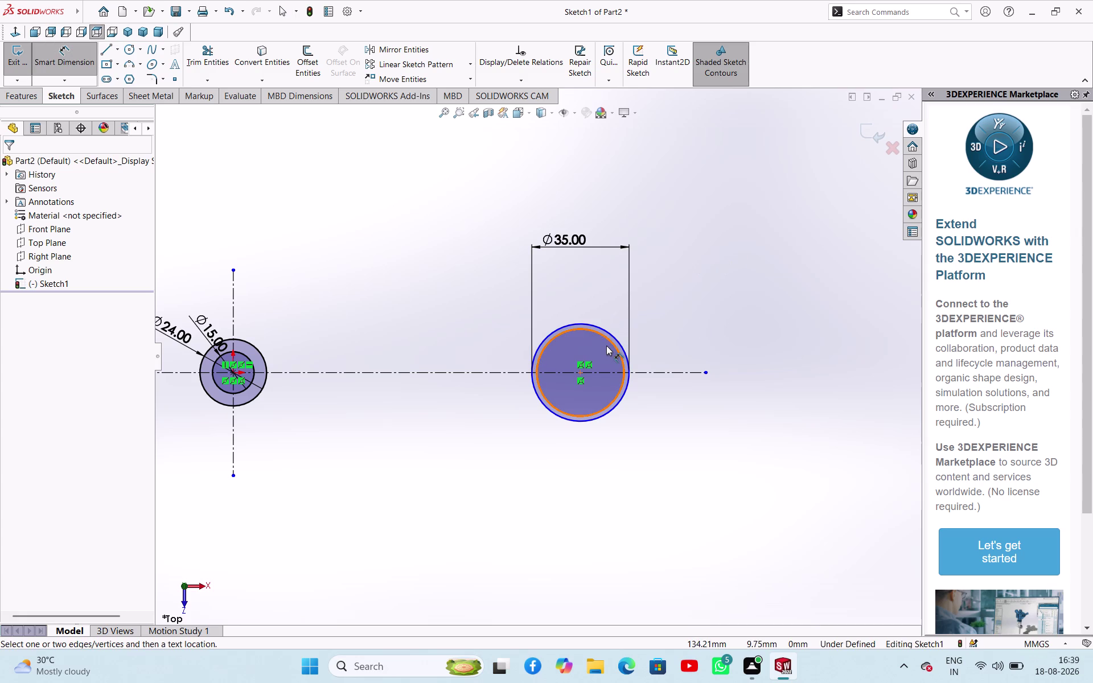
Dimension the right boss's inner circle to Ø24 mm and return to plain selection.
click(609, 342)
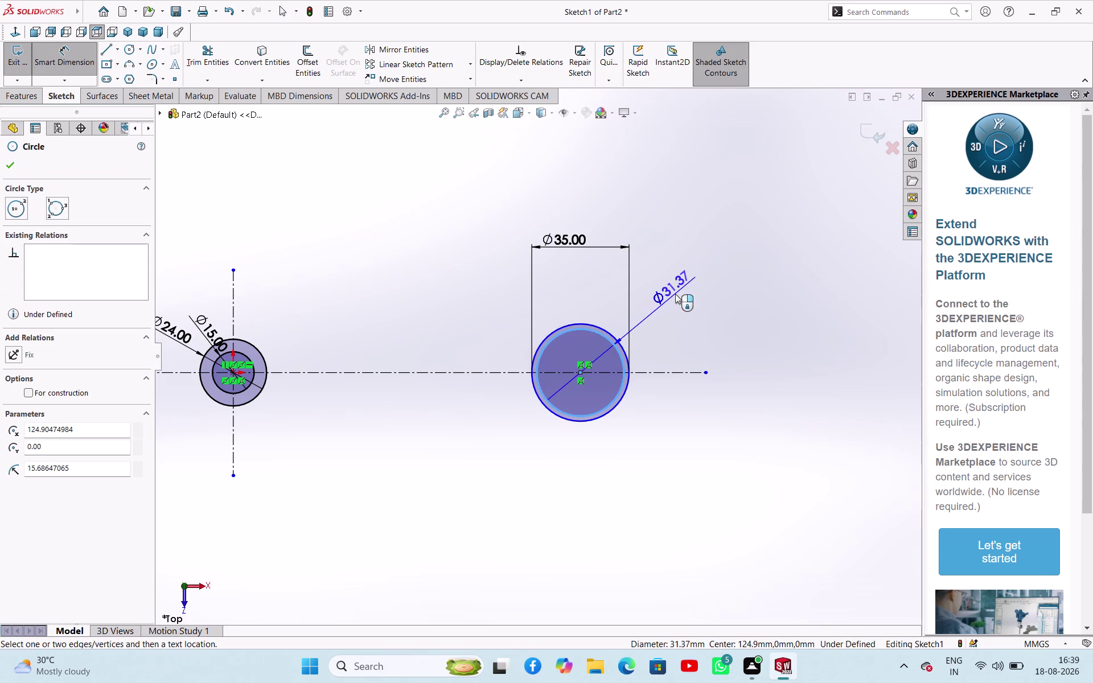
click(675, 294)
text(24)
key(Return)
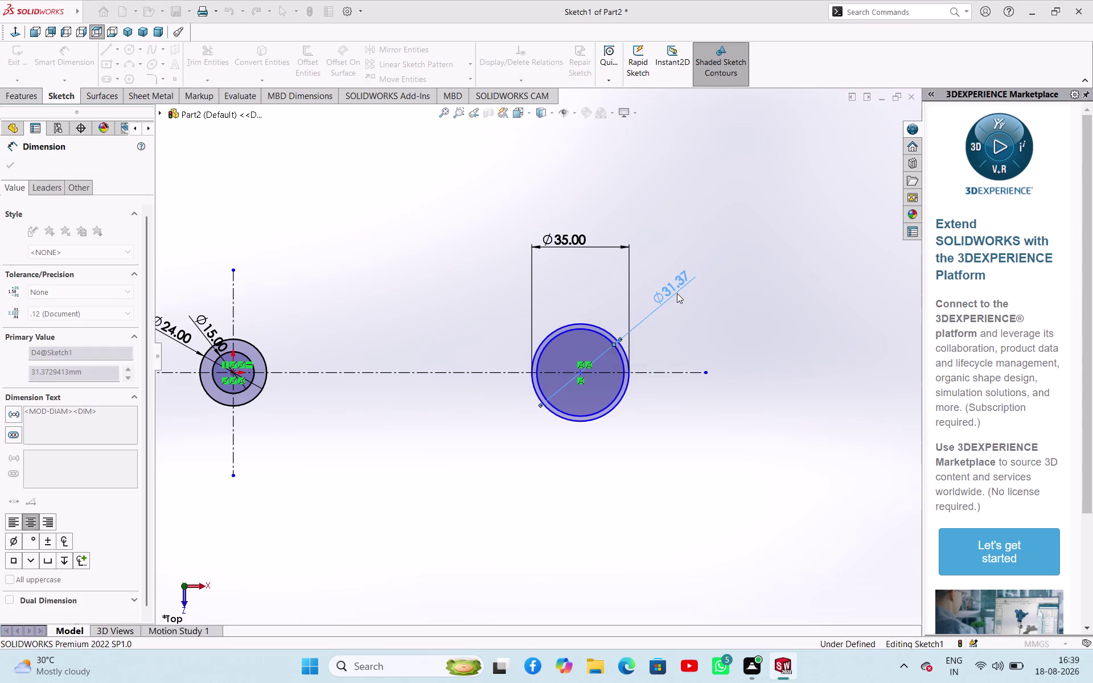
right_click(371, 206)
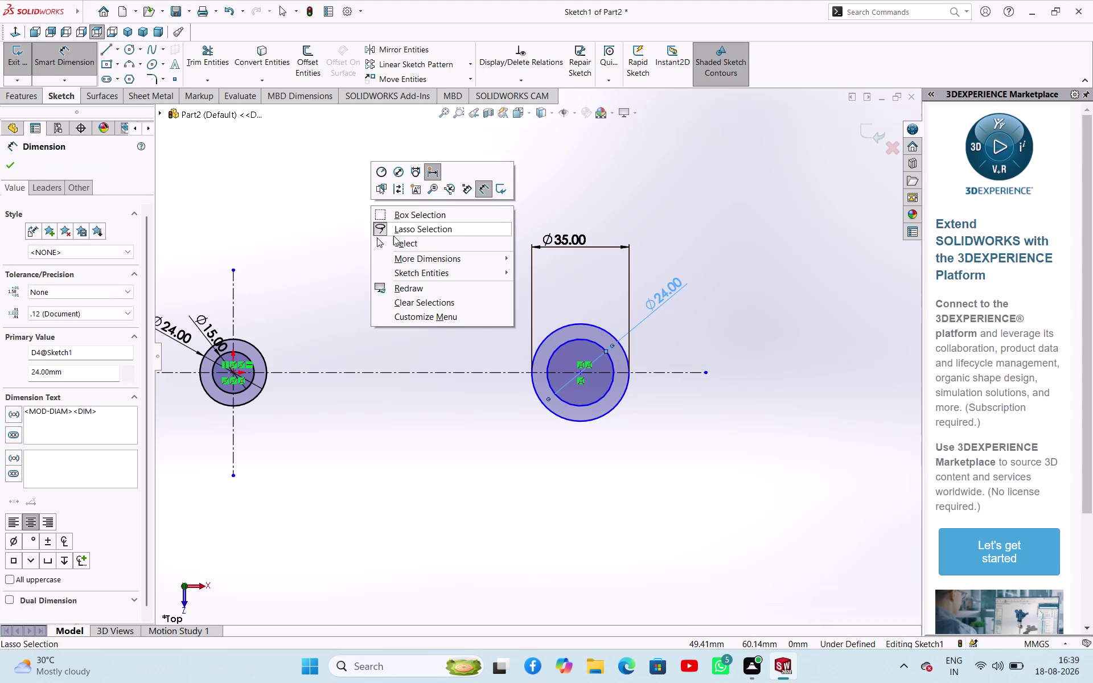
click(395, 242)
middle_drag(419, 302, 416, 225)
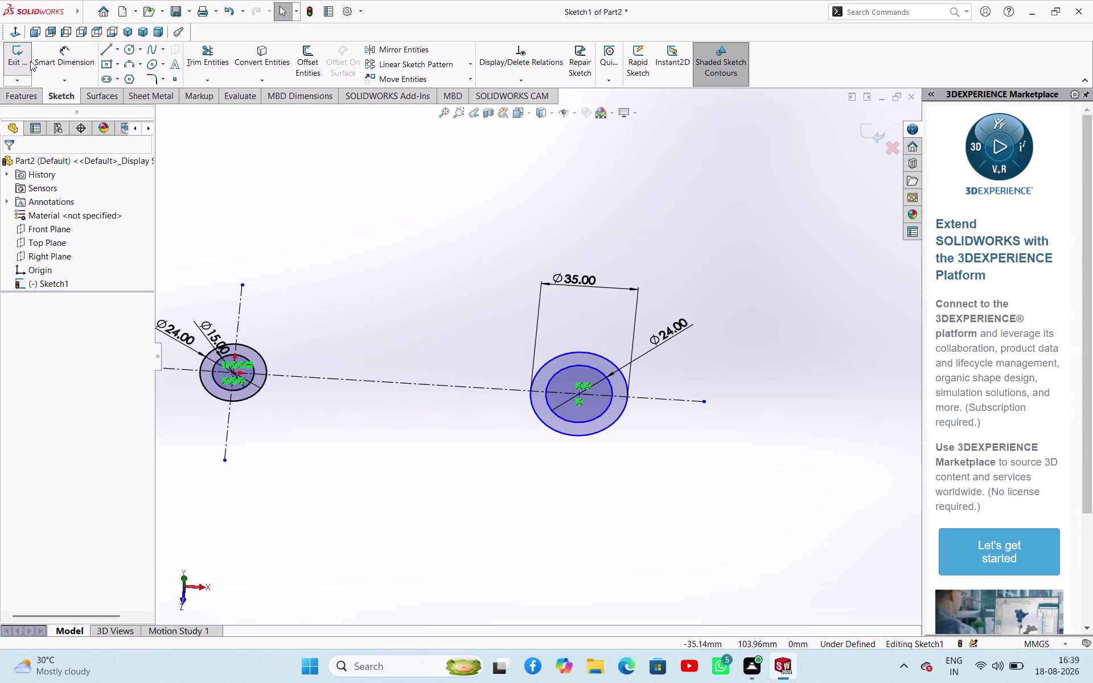
Exit the sketch and preview a 10 mm mid-plane boss extrusion, orbiting to inspect it.
click(30, 61)
click(24, 64)
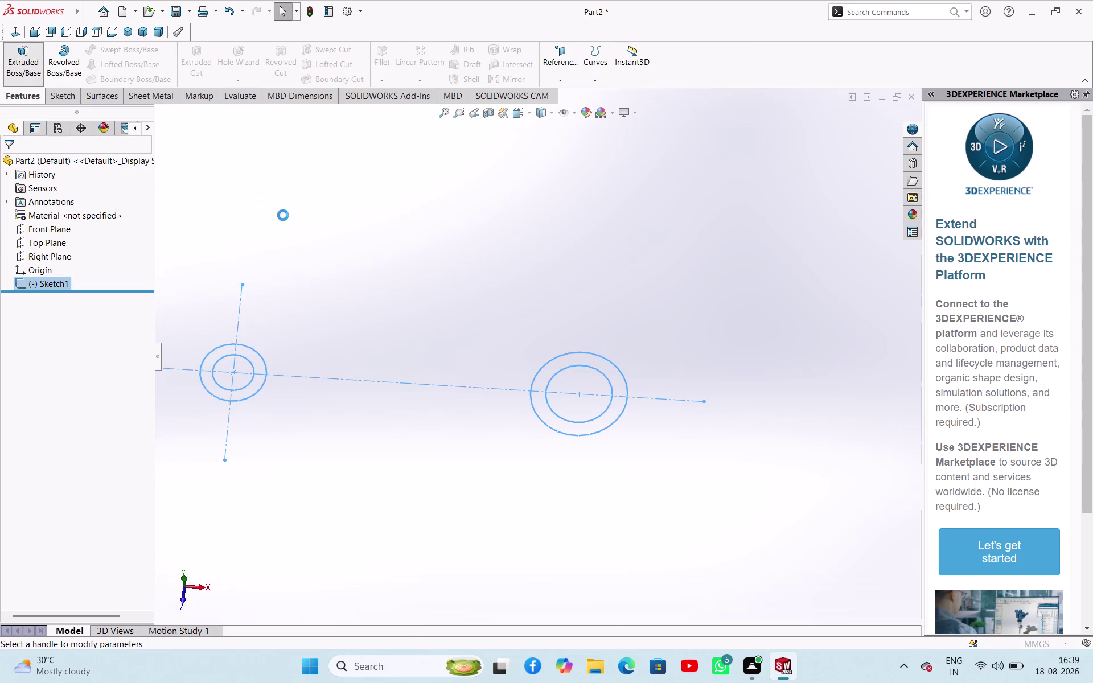
scroll(up, 3)
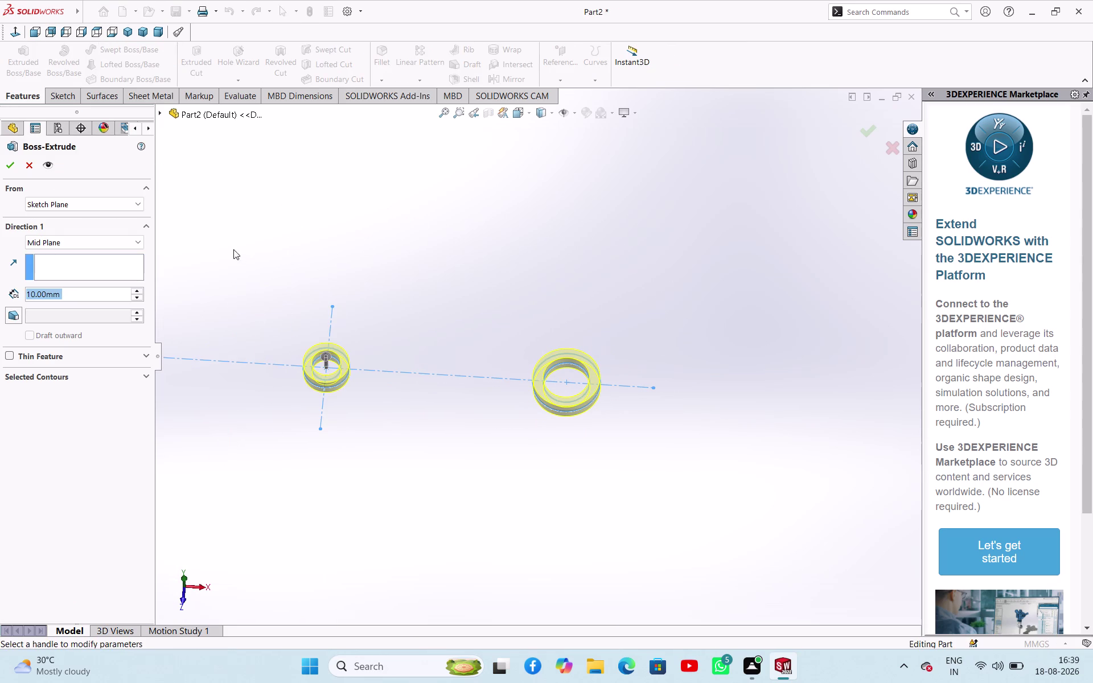
middle_drag(227, 248, 232, 213)
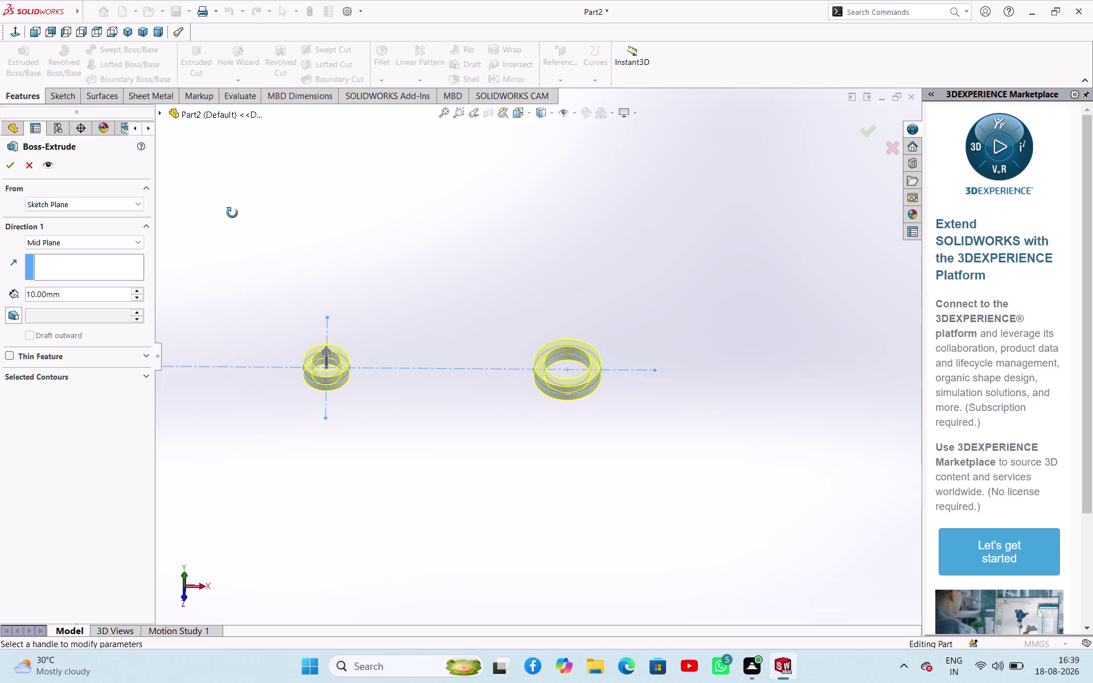
middle_drag(232, 213, 294, 202)
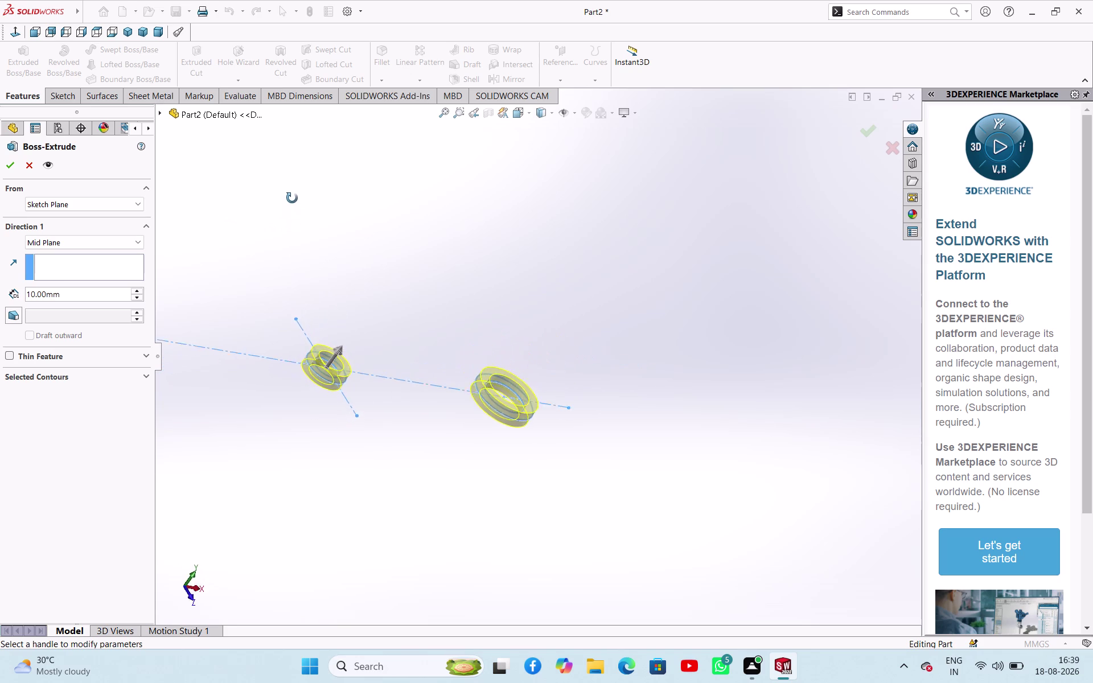
middle_drag(294, 203, 296, 170)
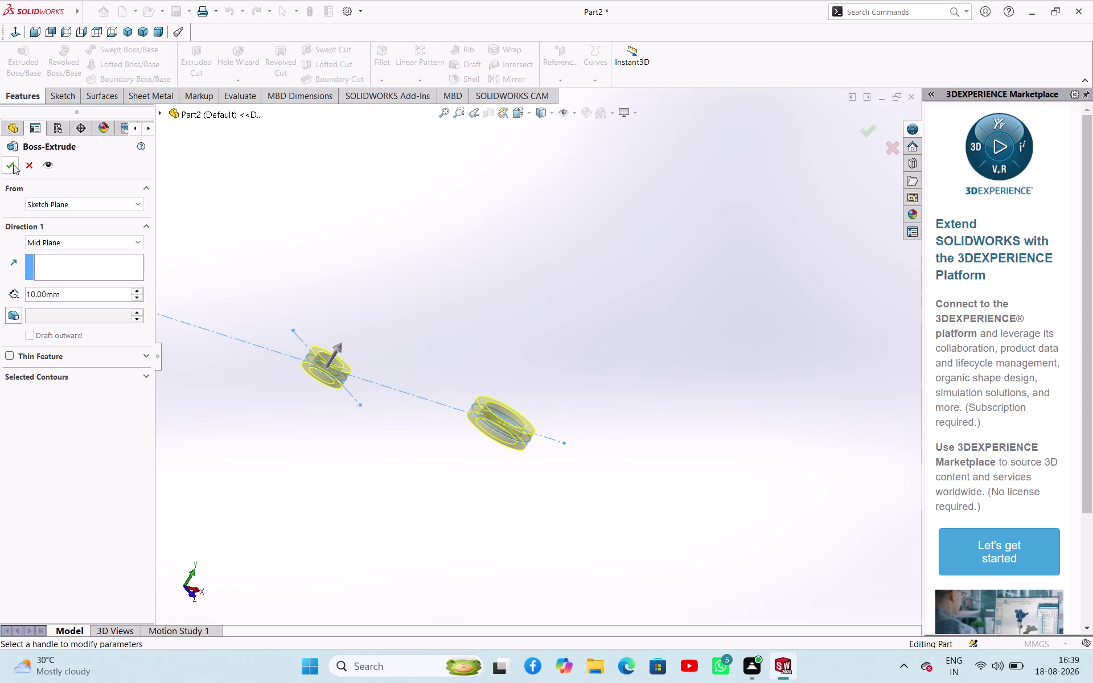
click(26, 170)
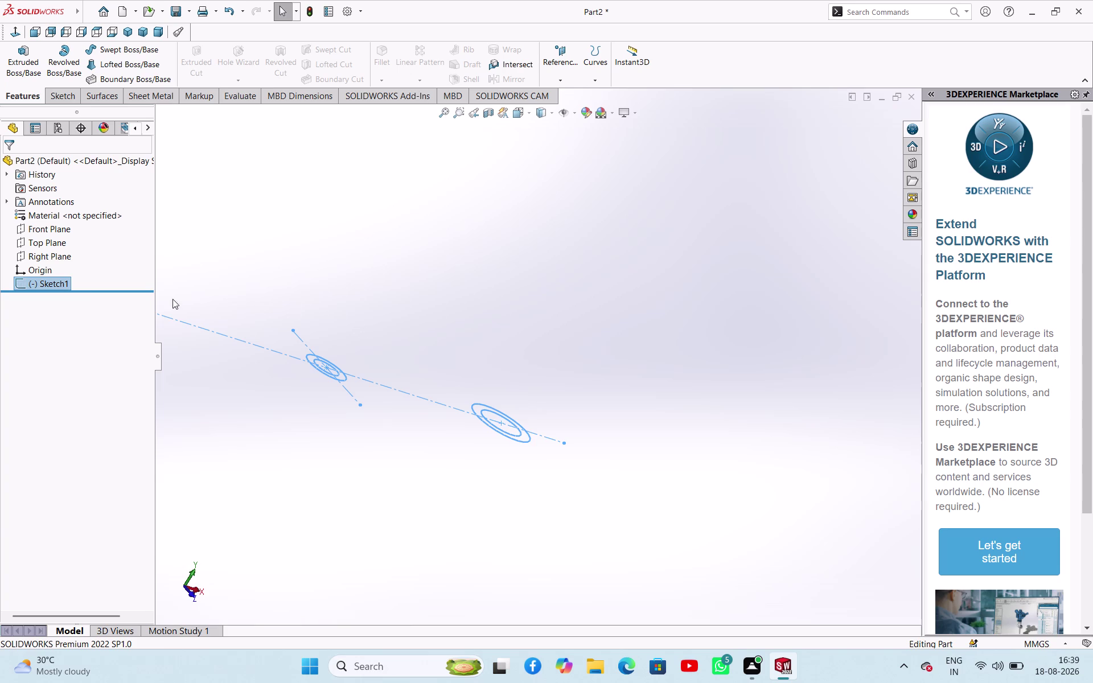
Select Sketch1 in the FeatureManager tree to edit it again.
click(63, 277)
click(74, 251)
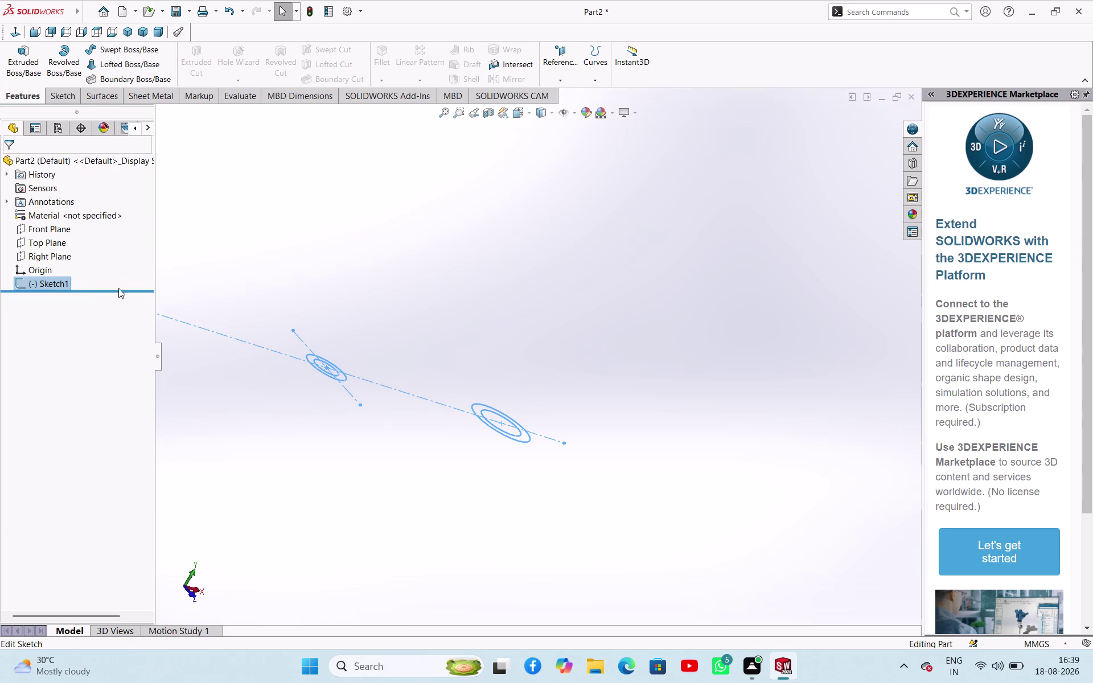
click(285, 262)
click(60, 281)
click(67, 251)
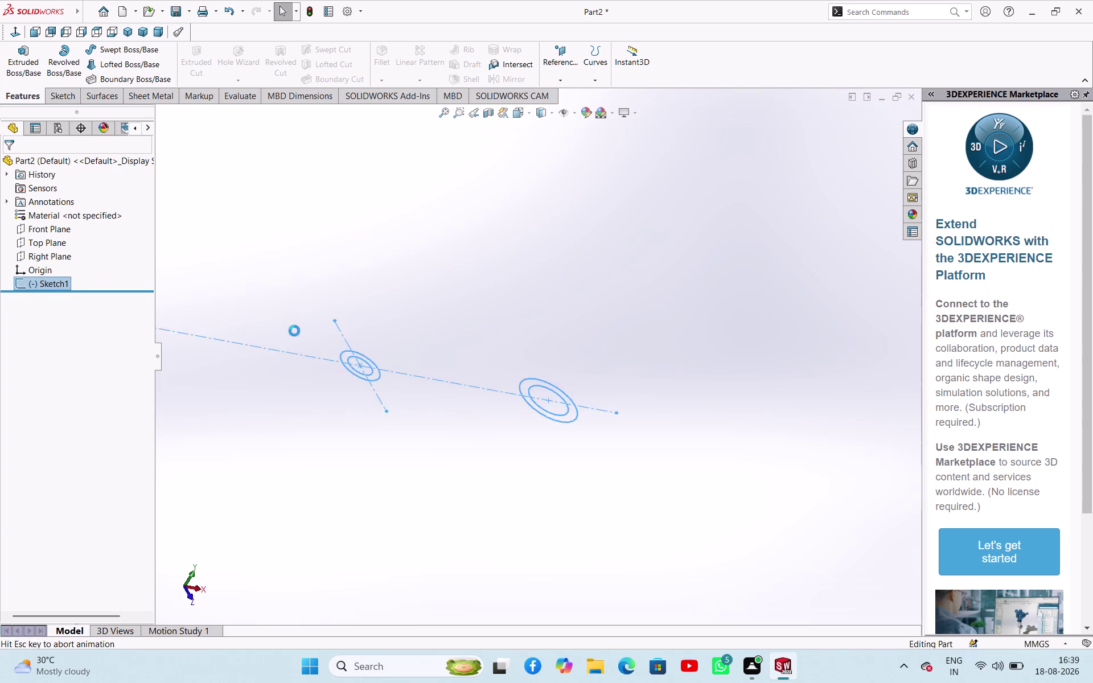
Delete the right boss circles and try extruding the left boss ring.
drag(682, 289, 644, 430)
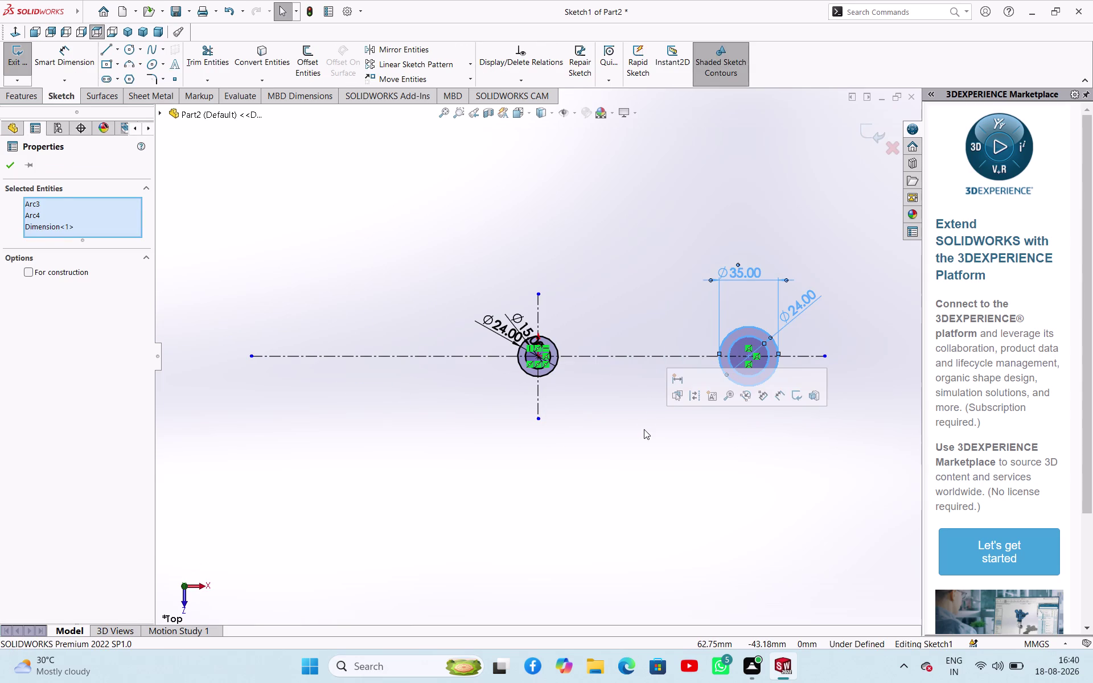
key(Delete)
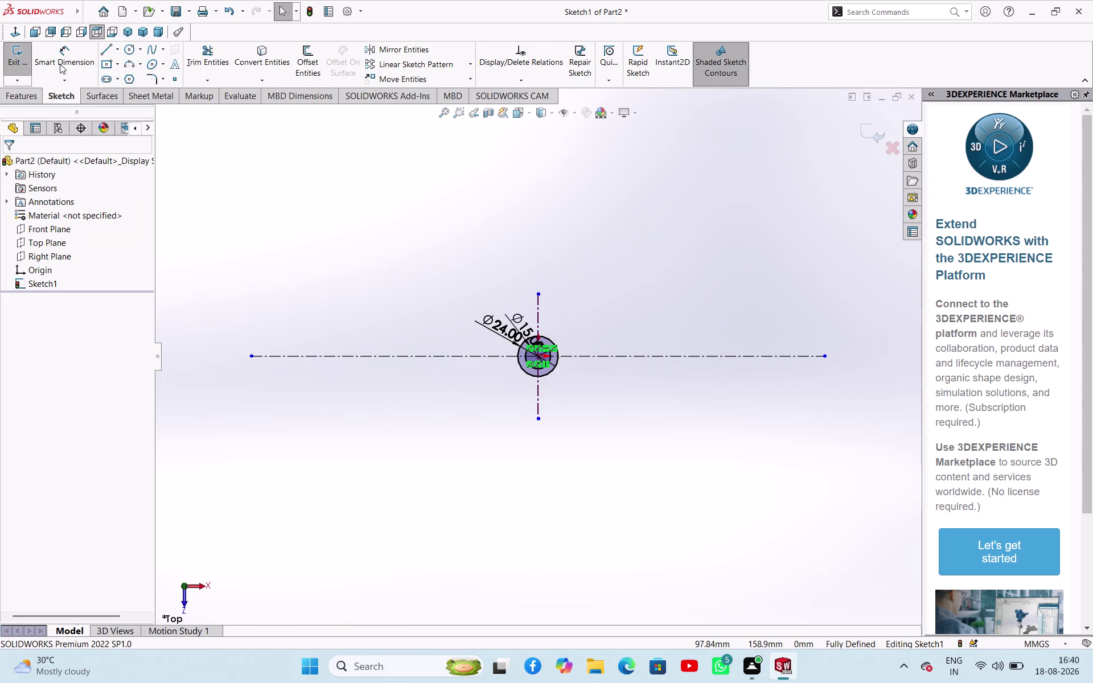
click(24, 63)
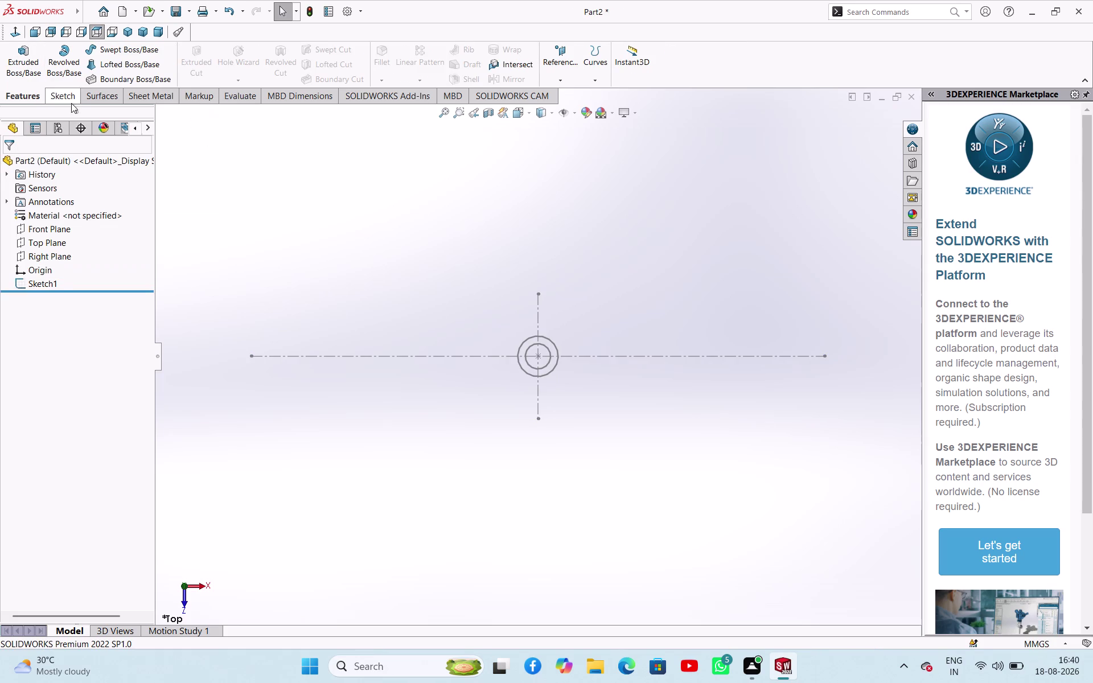
click(30, 63)
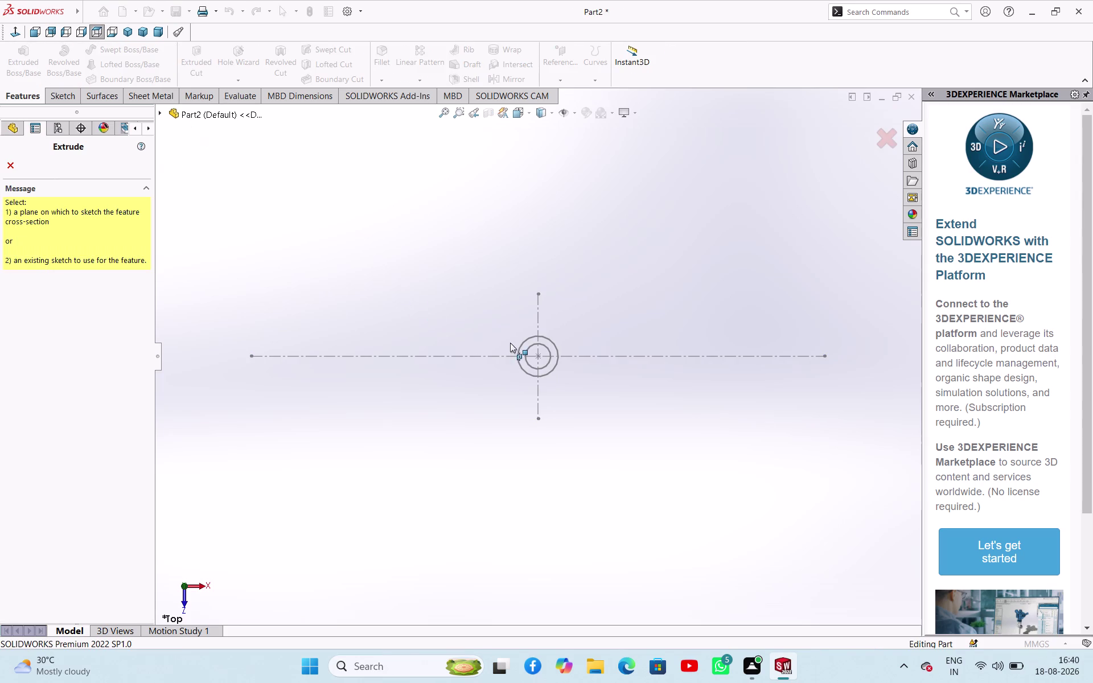
click(522, 347)
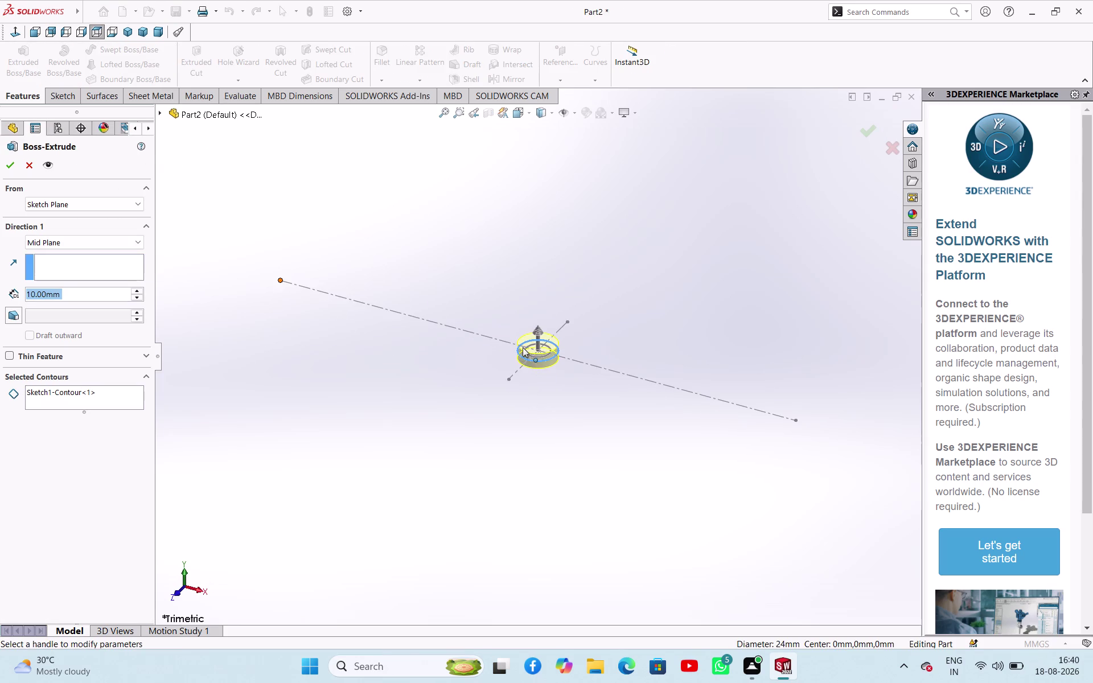
scroll(down, 3)
scroll(up, 3)
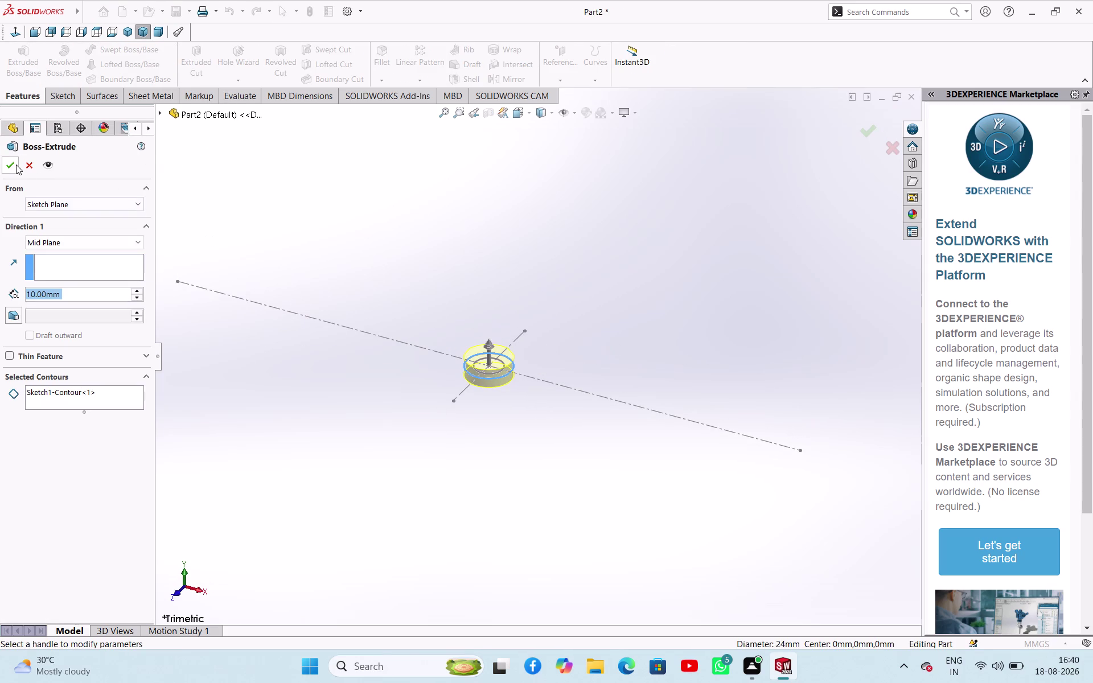
click(30, 172)
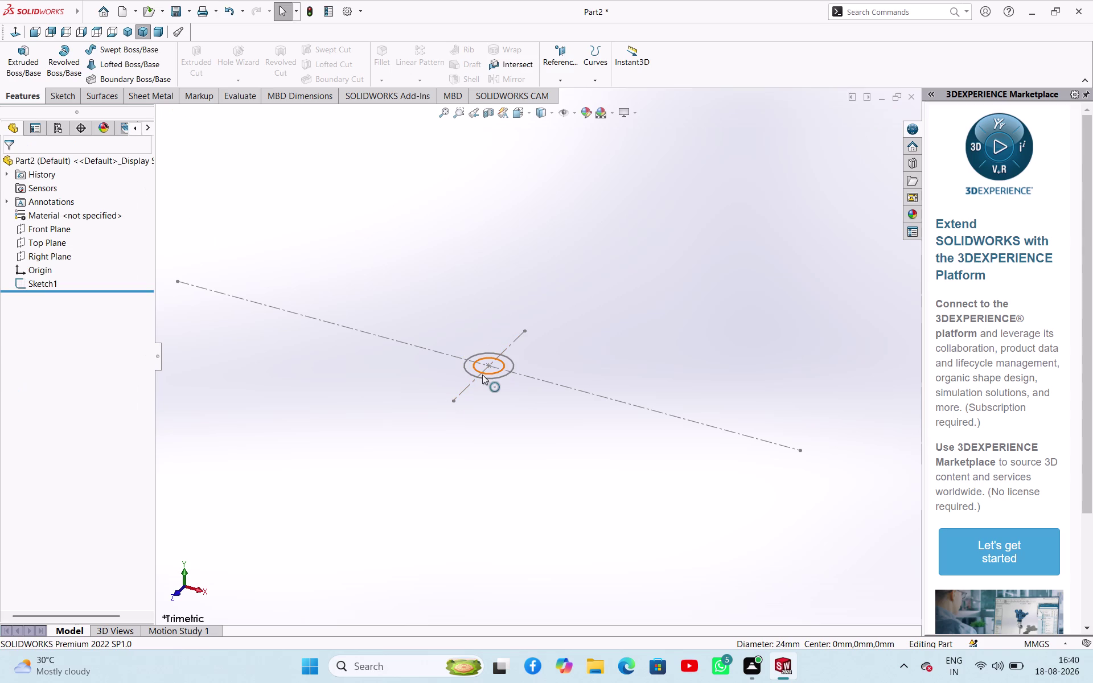
Cancel further boss-extrude attempts on the ring contours and bring up Sketch1's options.
click(482, 375)
click(24, 78)
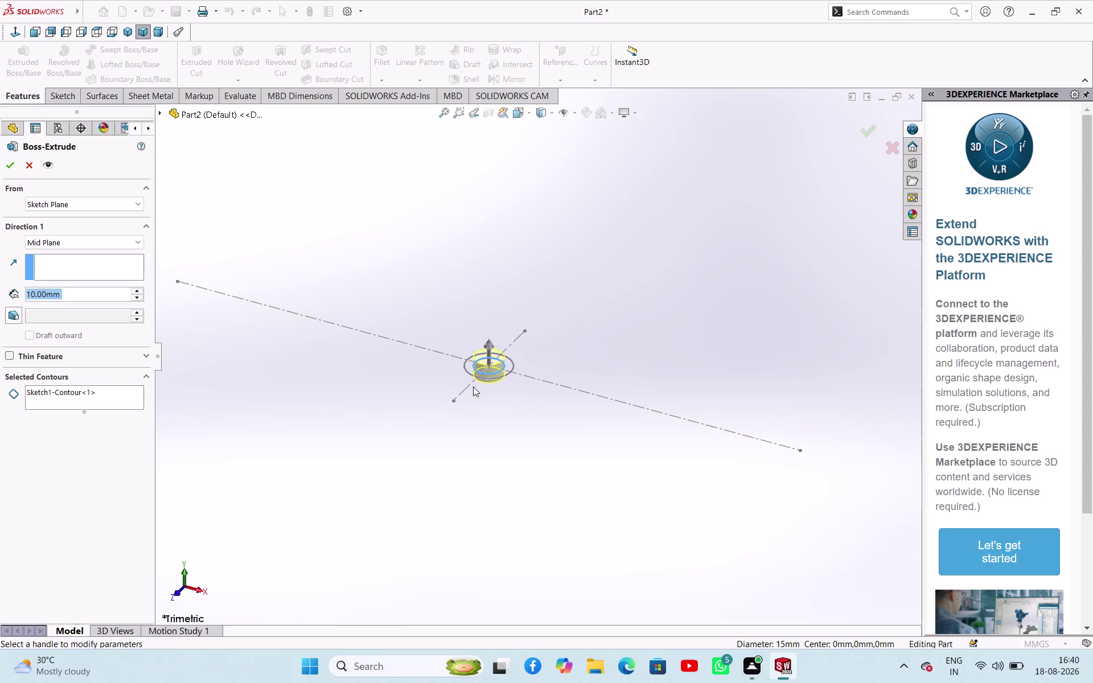
click(466, 370)
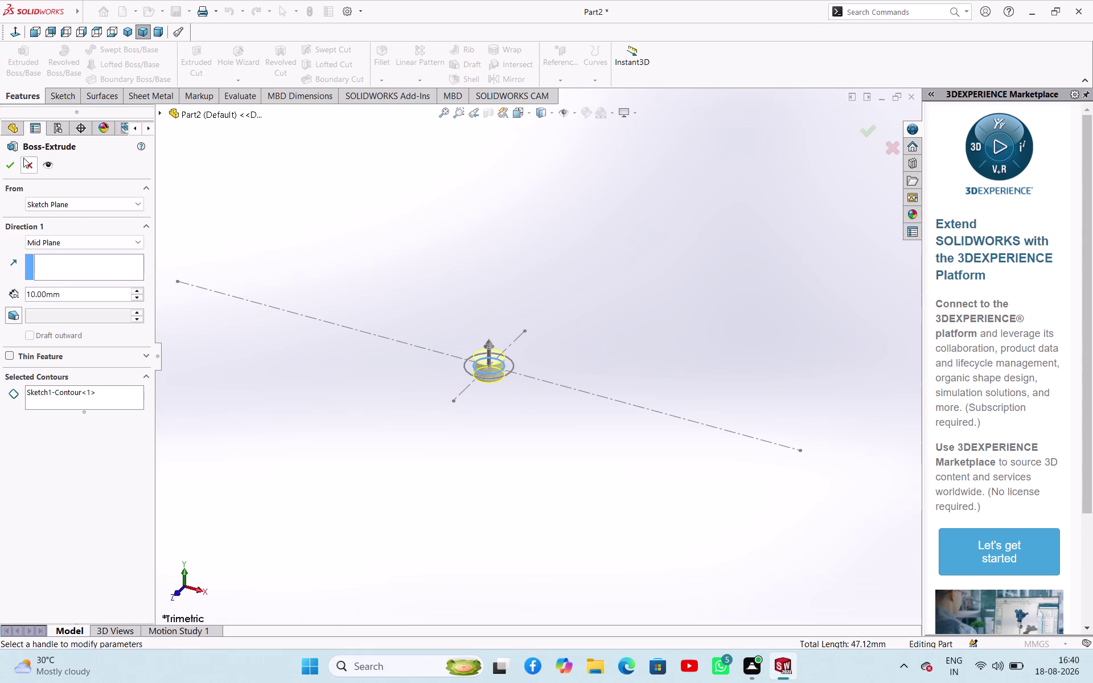
click(36, 173)
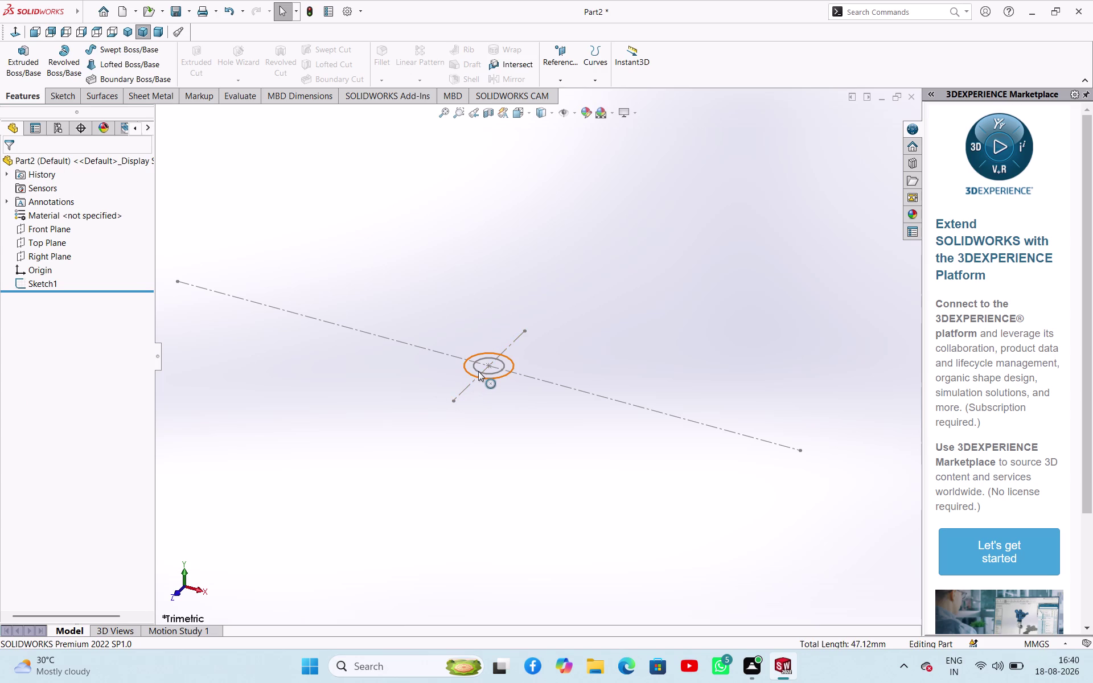
click(467, 372)
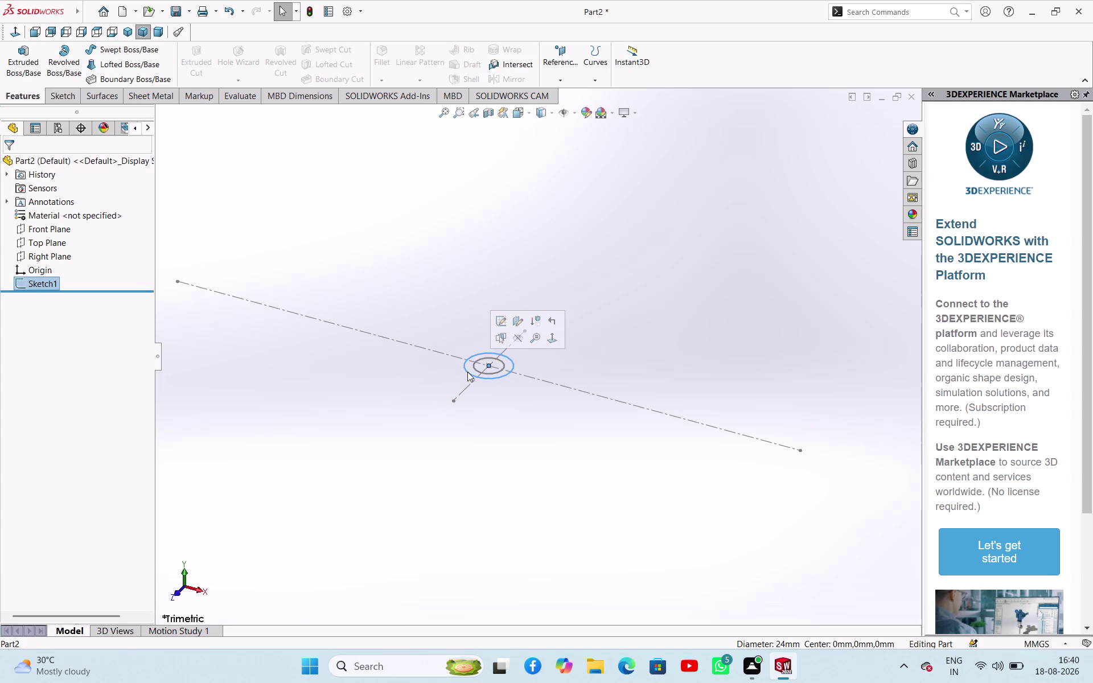
click(28, 74)
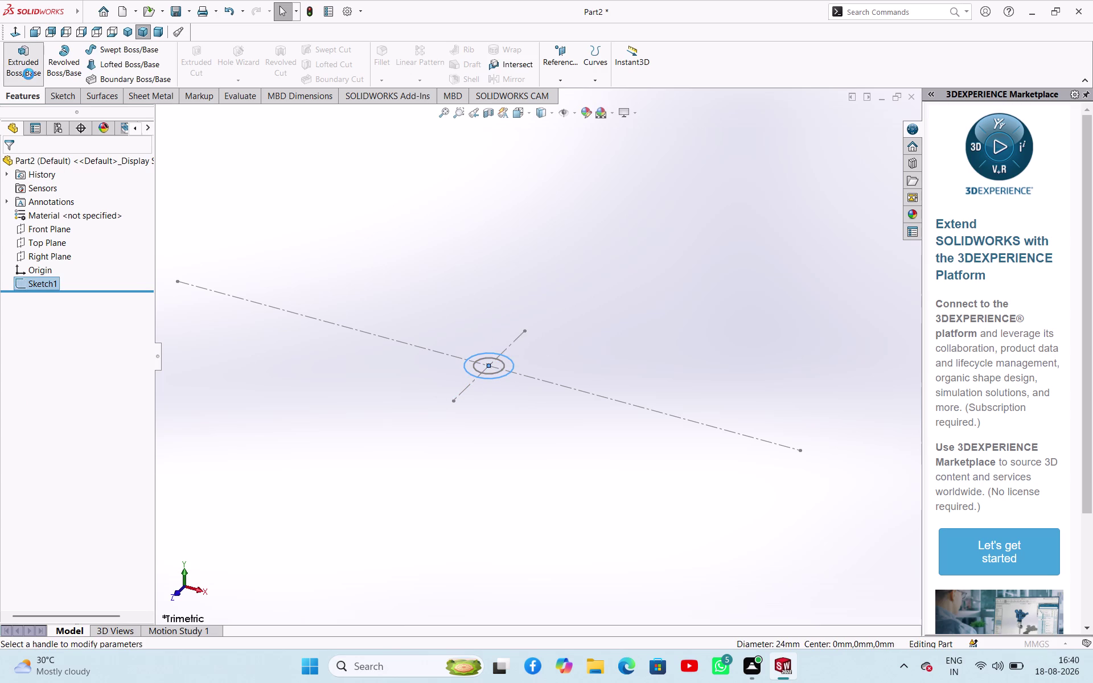
click(27, 169)
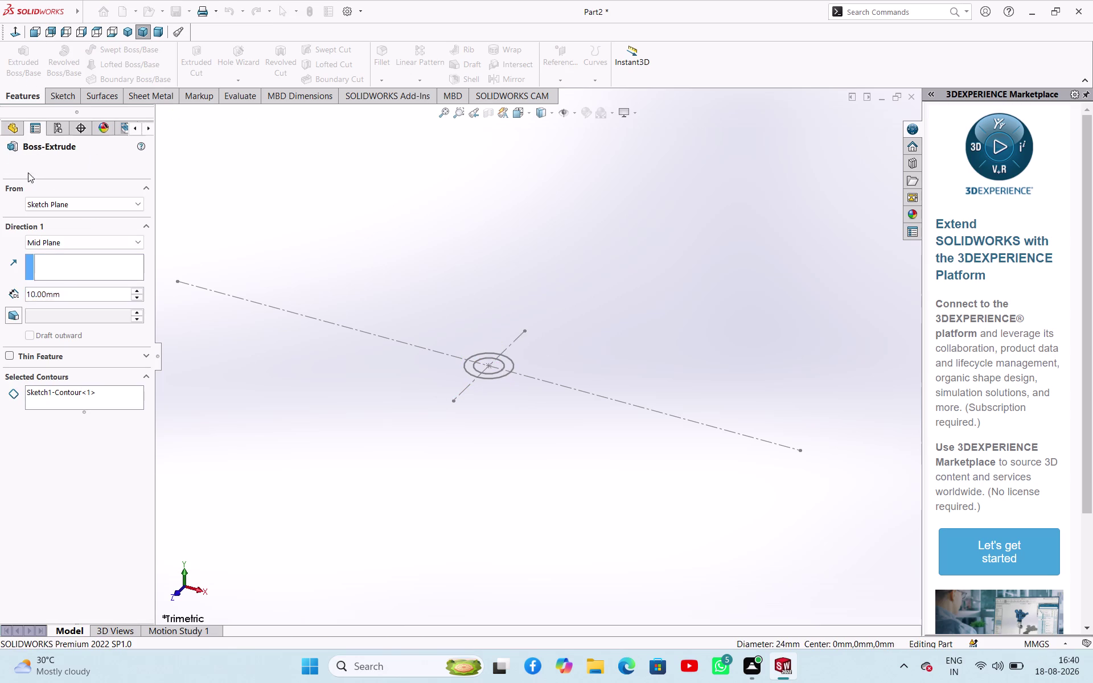
right_click(45, 283)
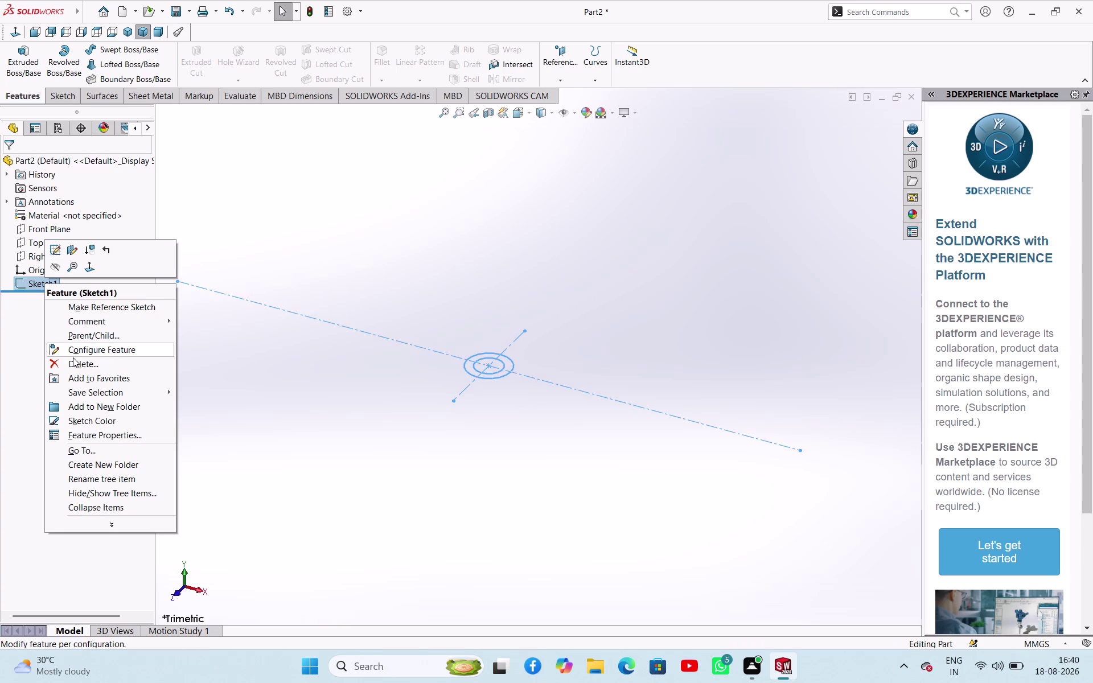
Delete Sketch1 and start a new sketch on the Top Plane.
click(73, 363)
click(625, 256)
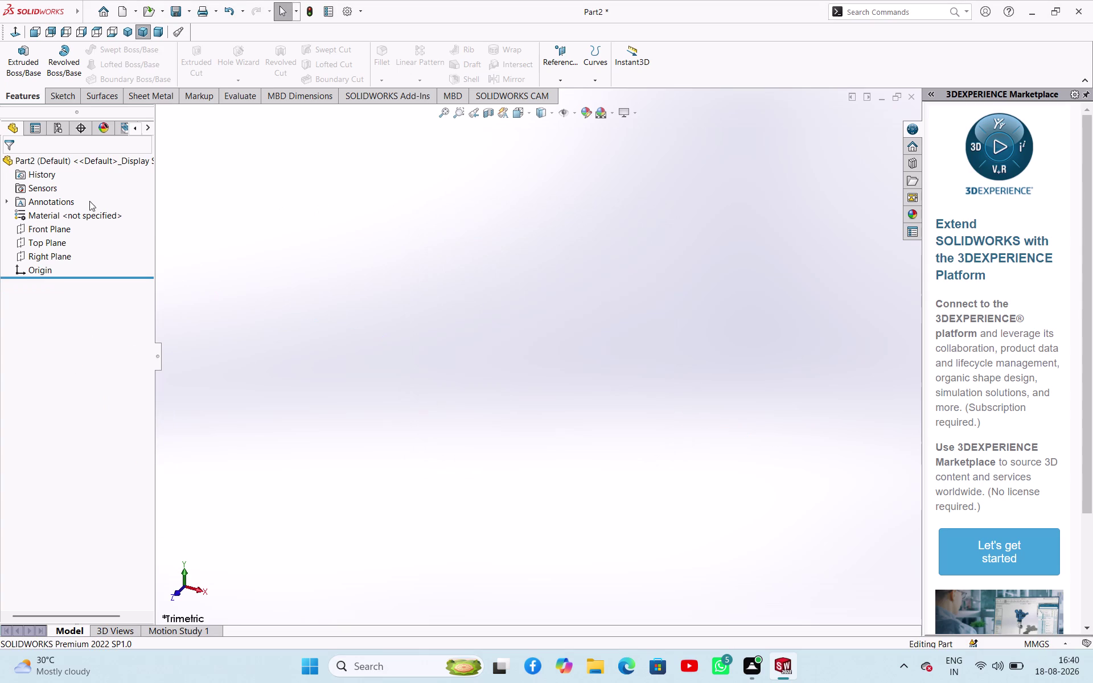
click(60, 239)
click(66, 213)
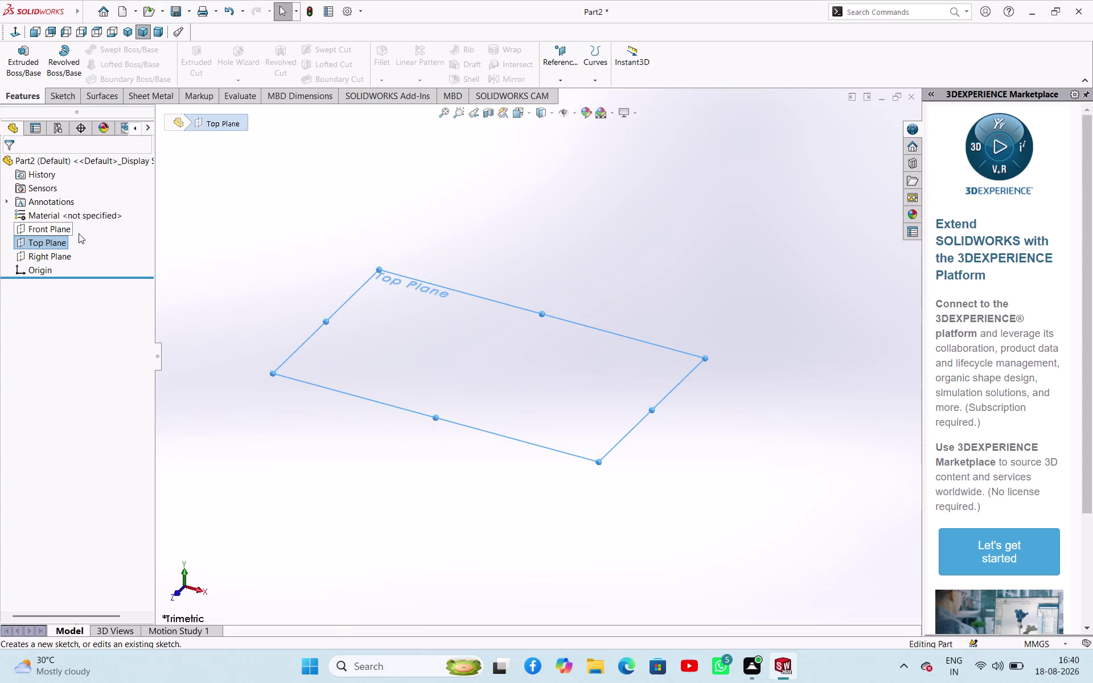
click(65, 242)
click(74, 231)
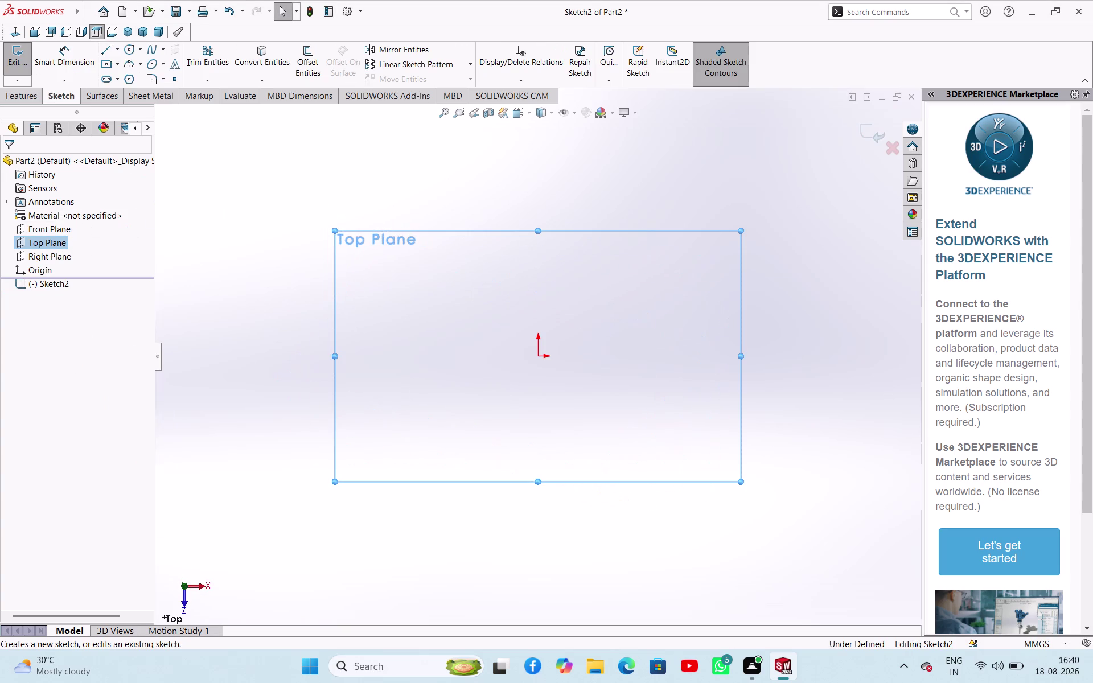
Draw a horizontal centerline outward from its midpoint at the origin.
click(116, 48)
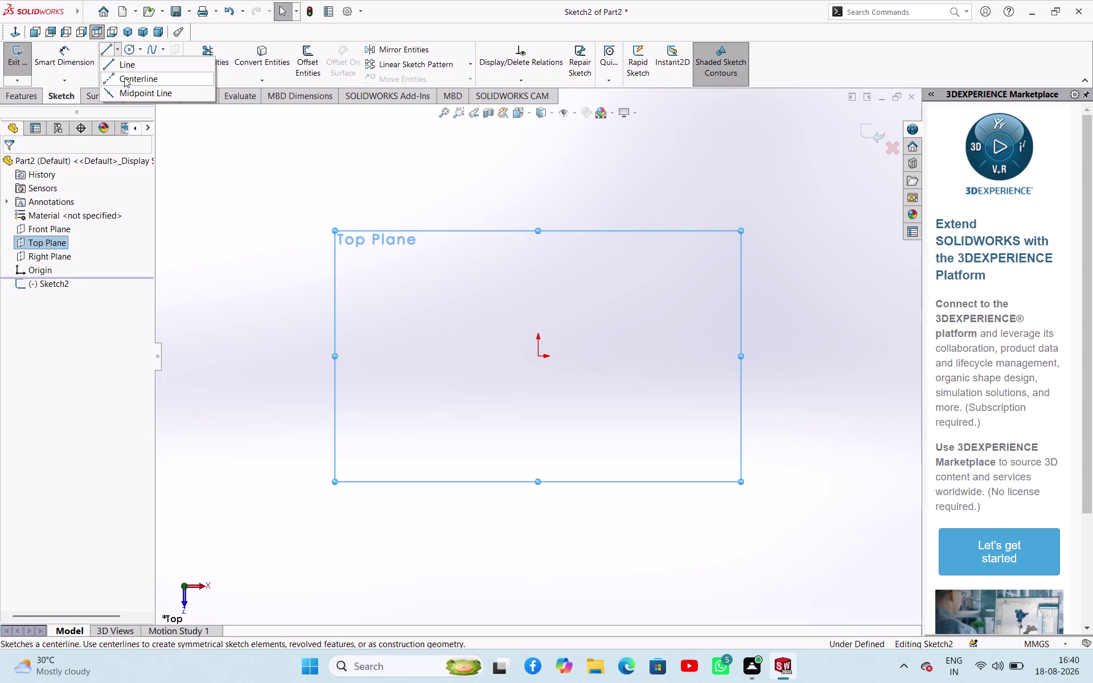
click(124, 78)
click(36, 351)
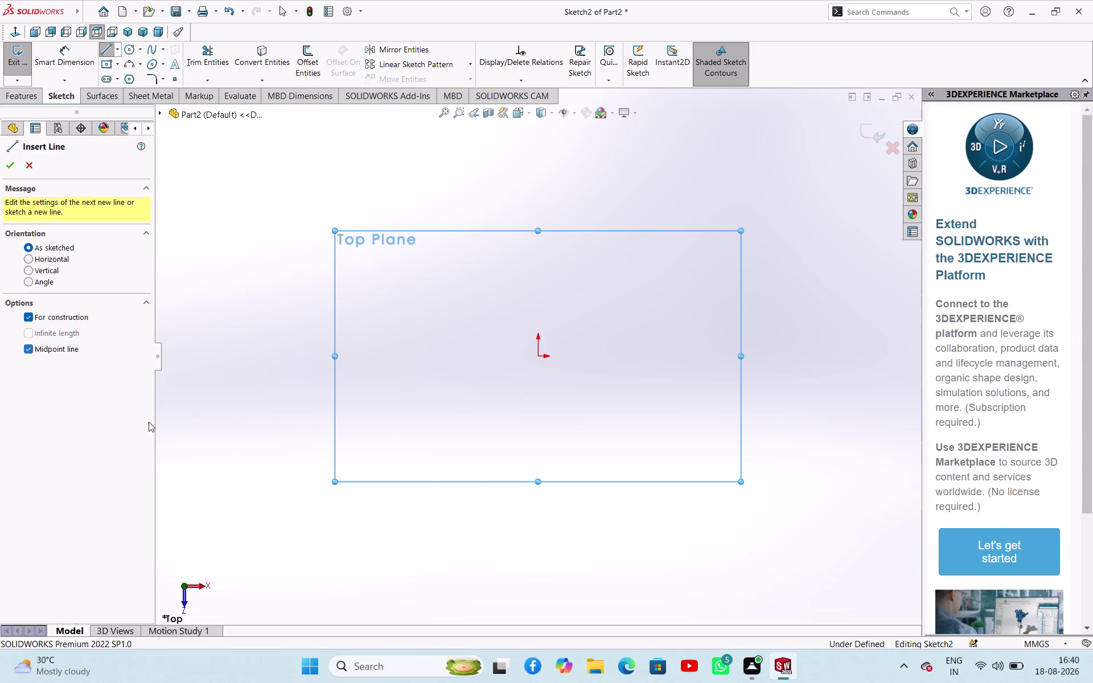
click(537, 357)
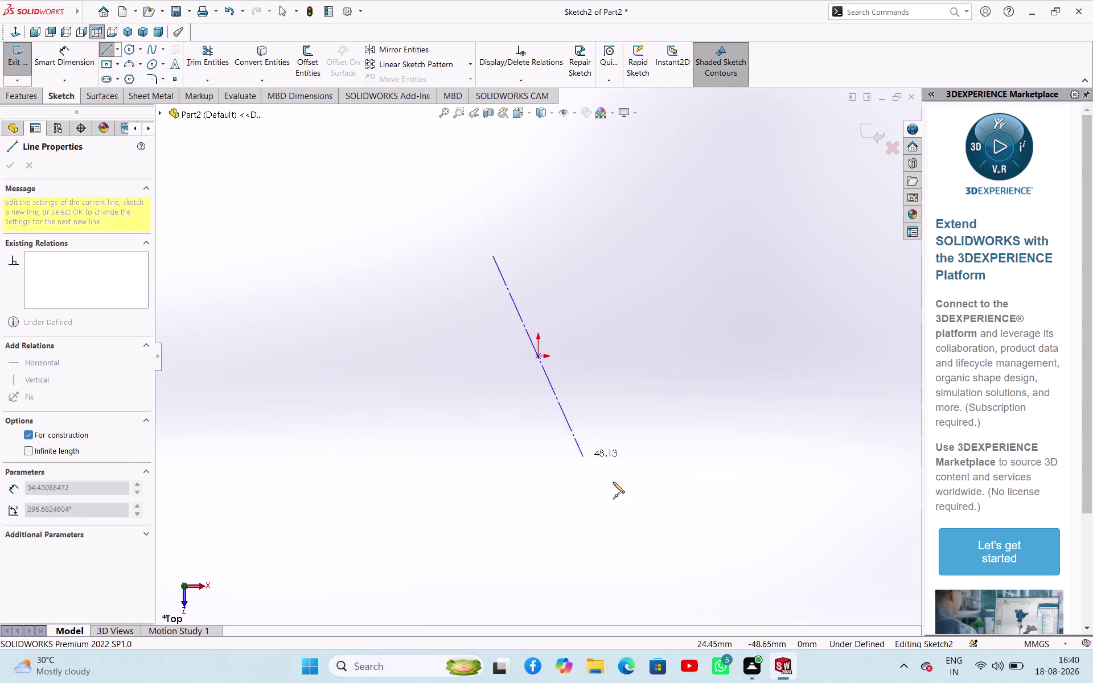
click(826, 357)
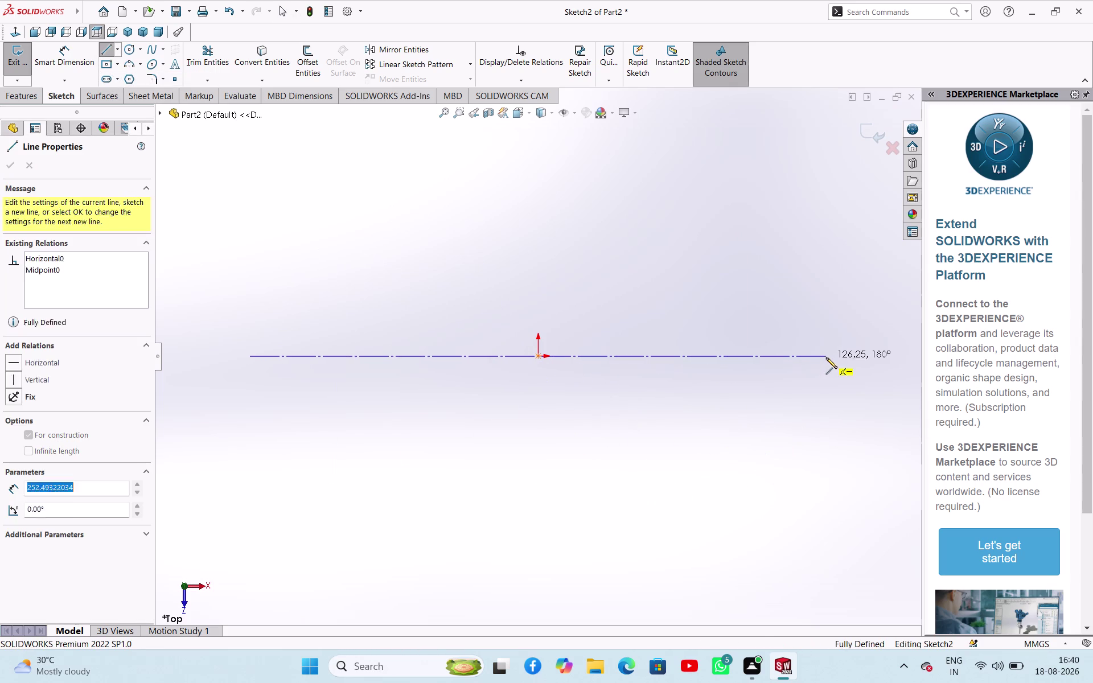
right_click(650, 406)
click(673, 408)
right_click(708, 416)
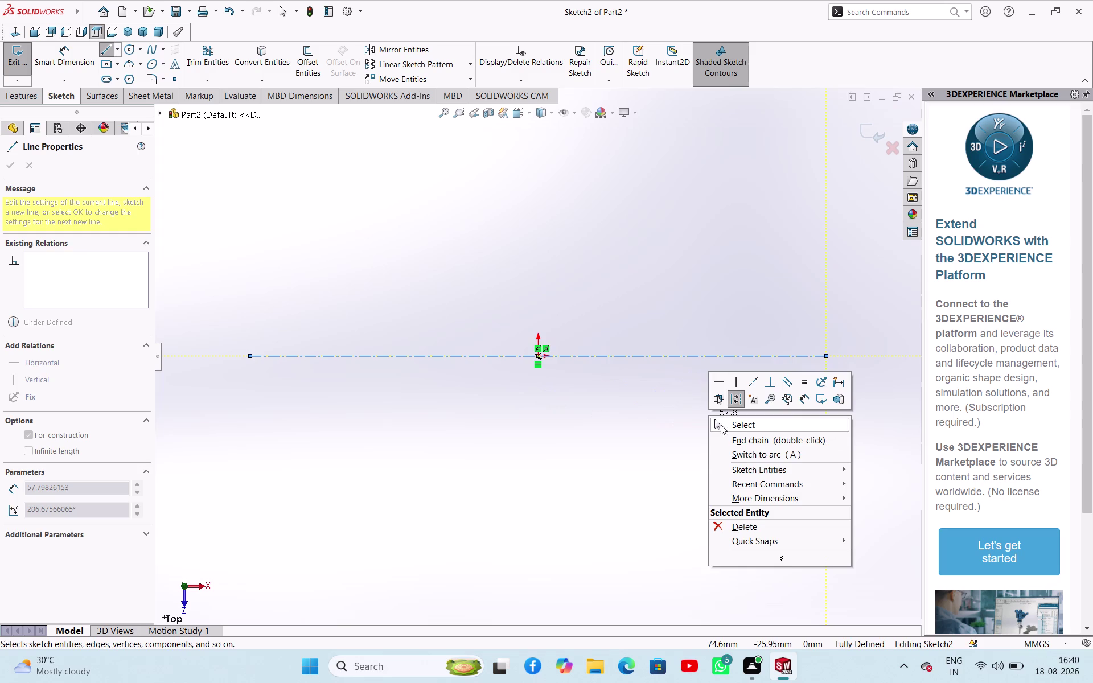
click(722, 426)
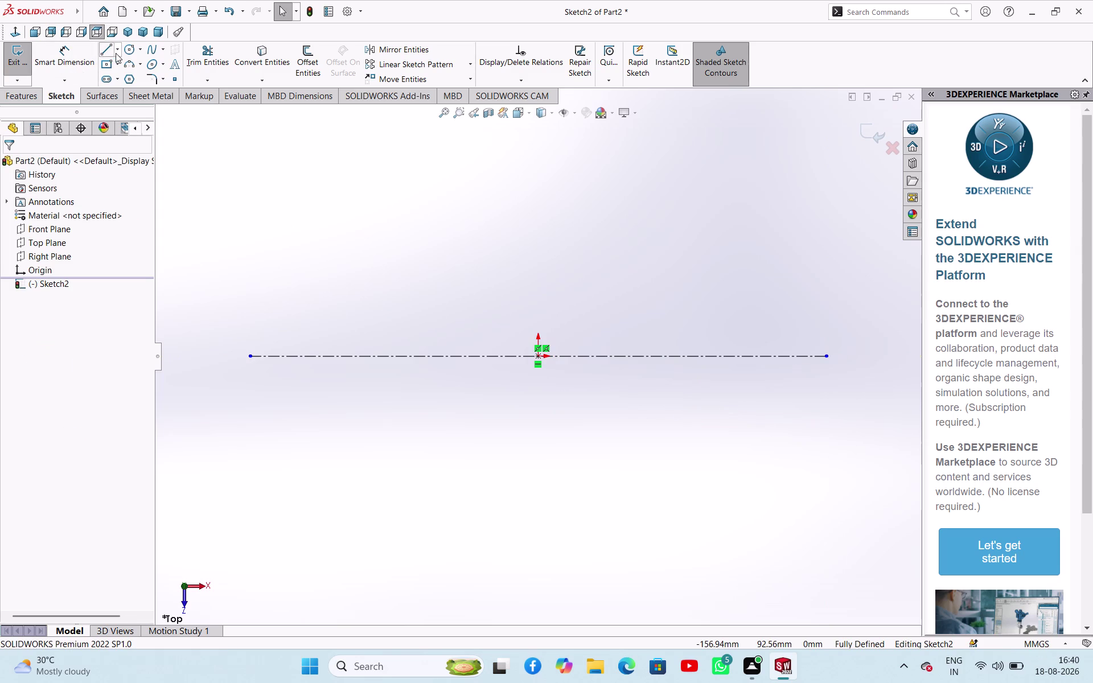
Draw a vertical centerline downward from the origin.
click(118, 52)
click(119, 80)
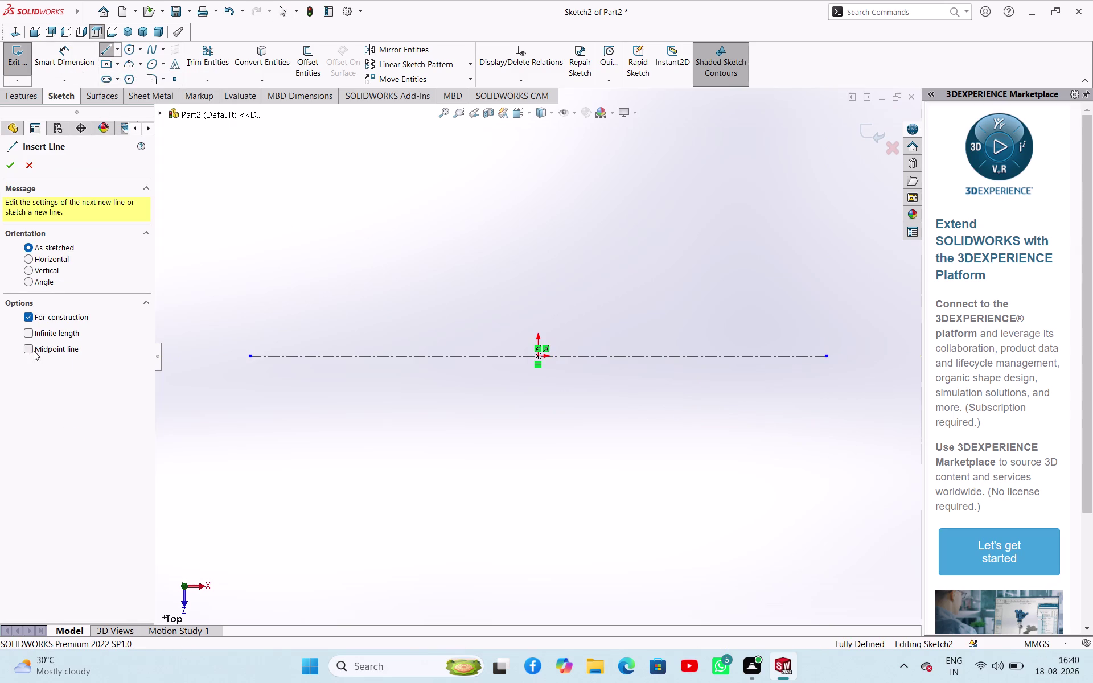
click(34, 351)
click(537, 357)
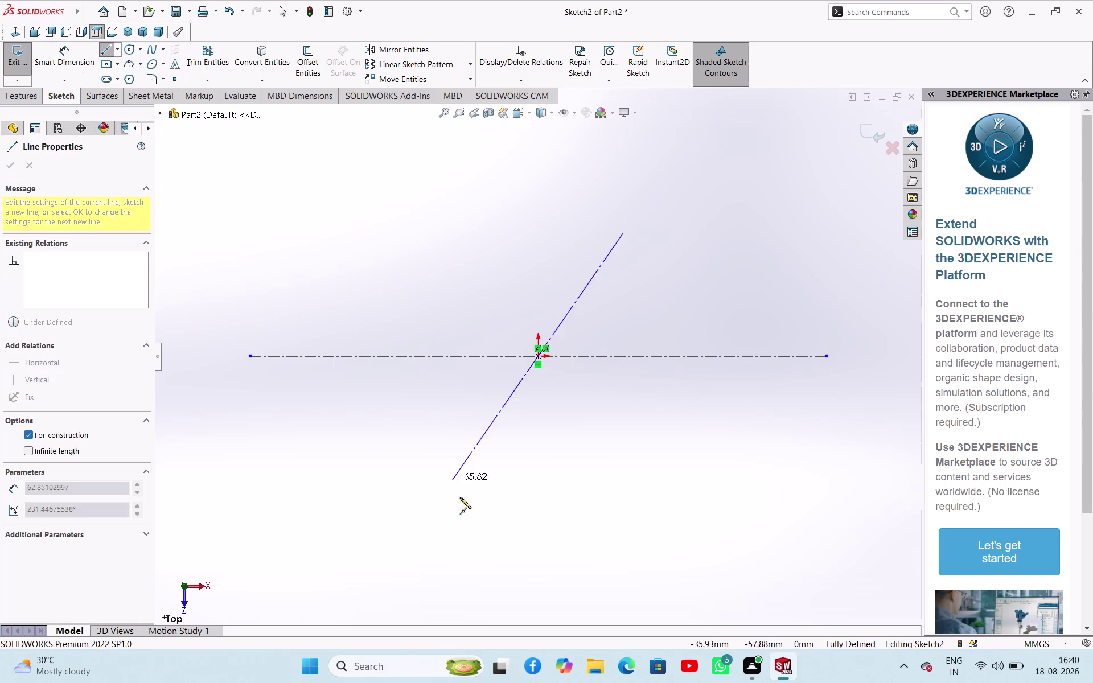
click(536, 557)
right_click(376, 454)
click(414, 461)
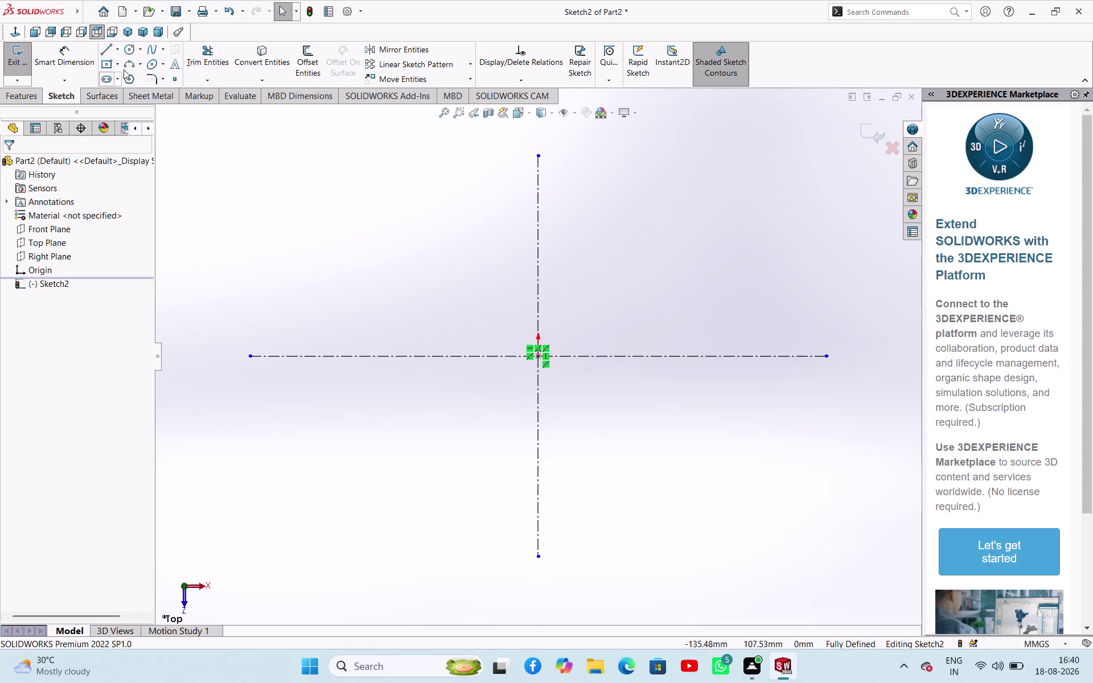
Draw two concentric circles centred on the origin.
click(128, 43)
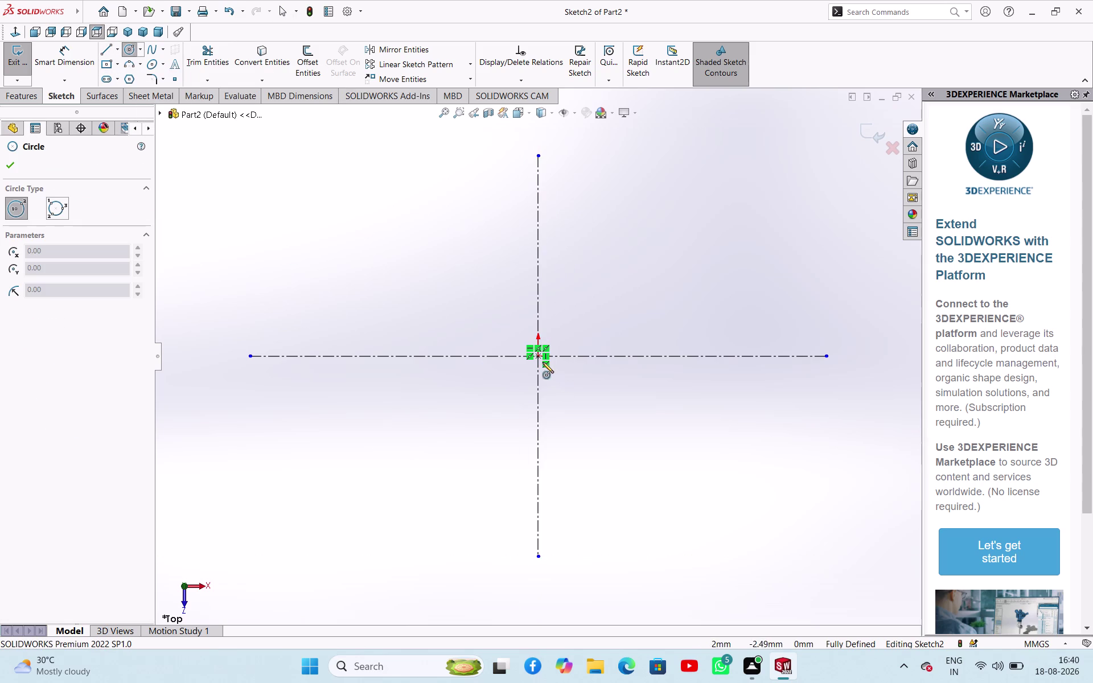
click(541, 356)
click(582, 401)
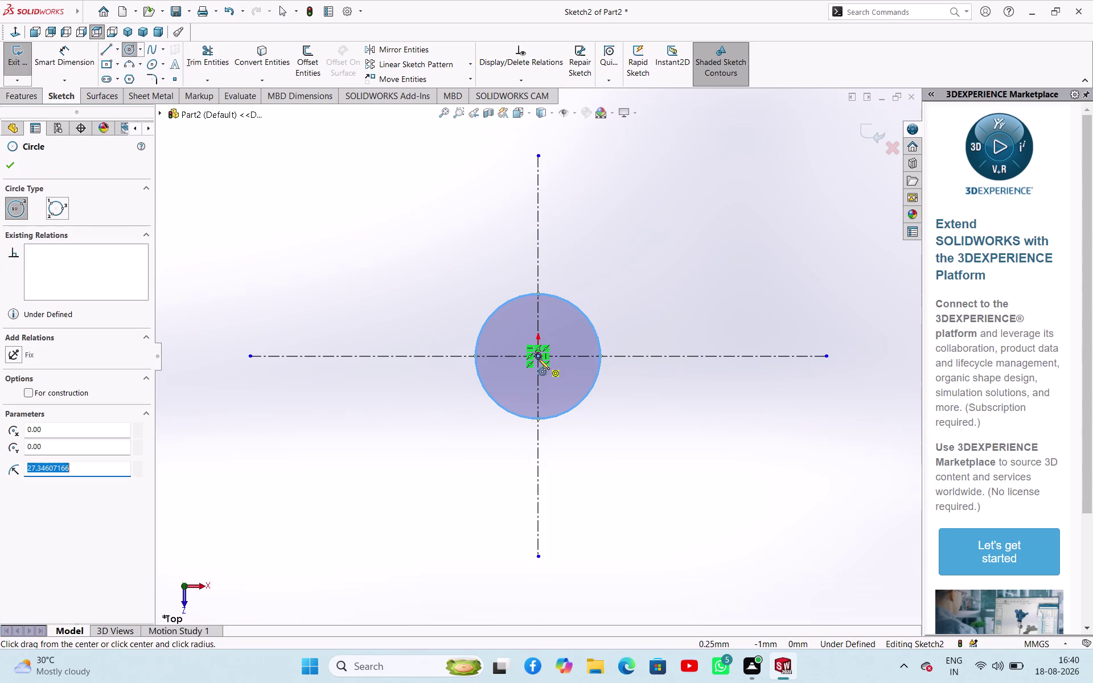
click(538, 358)
click(581, 436)
right_click(240, 257)
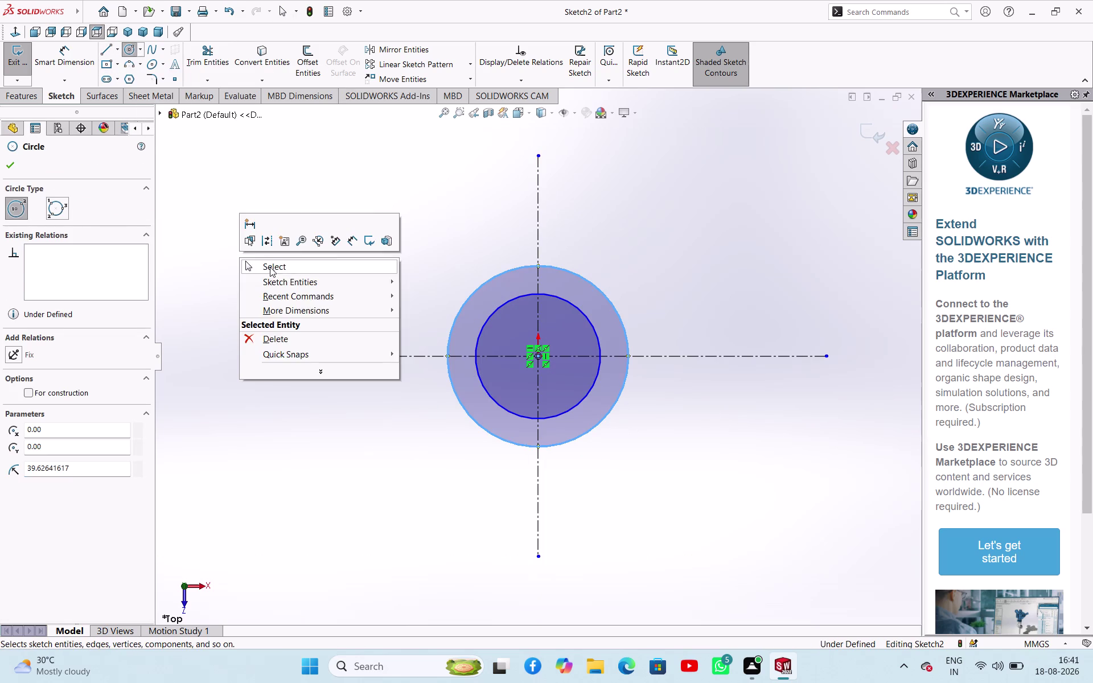
click(270, 267)
right_drag(283, 275, 302, 165)
Dimension the circles Ø24 mm and Ø15 mm, then exit the sketch.
click(466, 304)
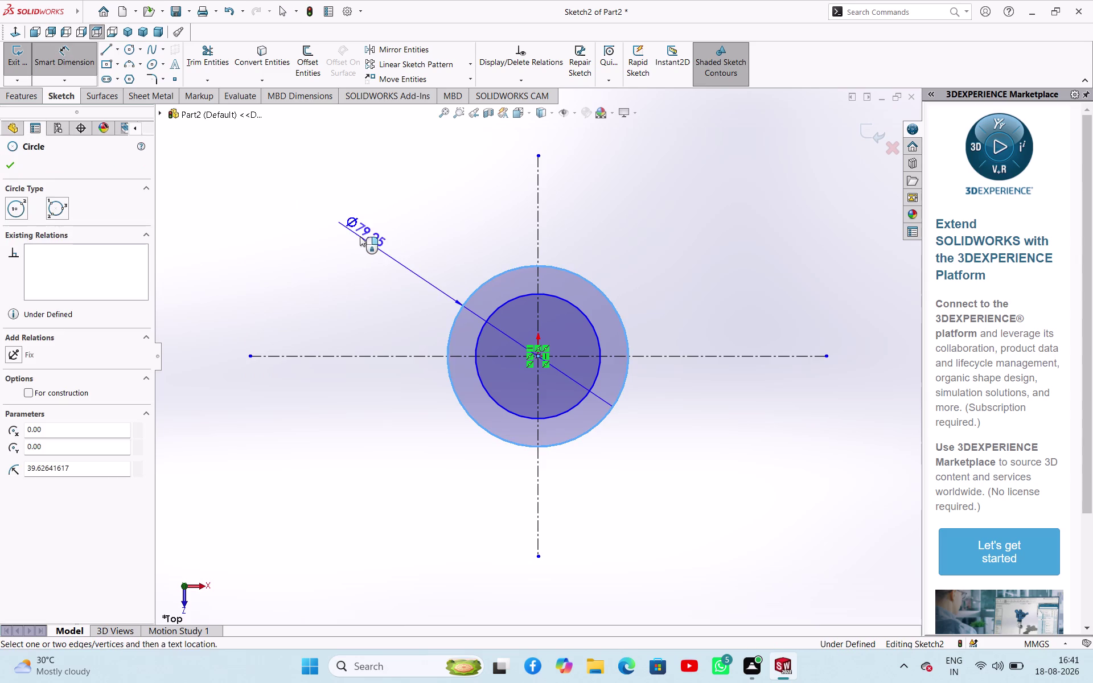
click(360, 236)
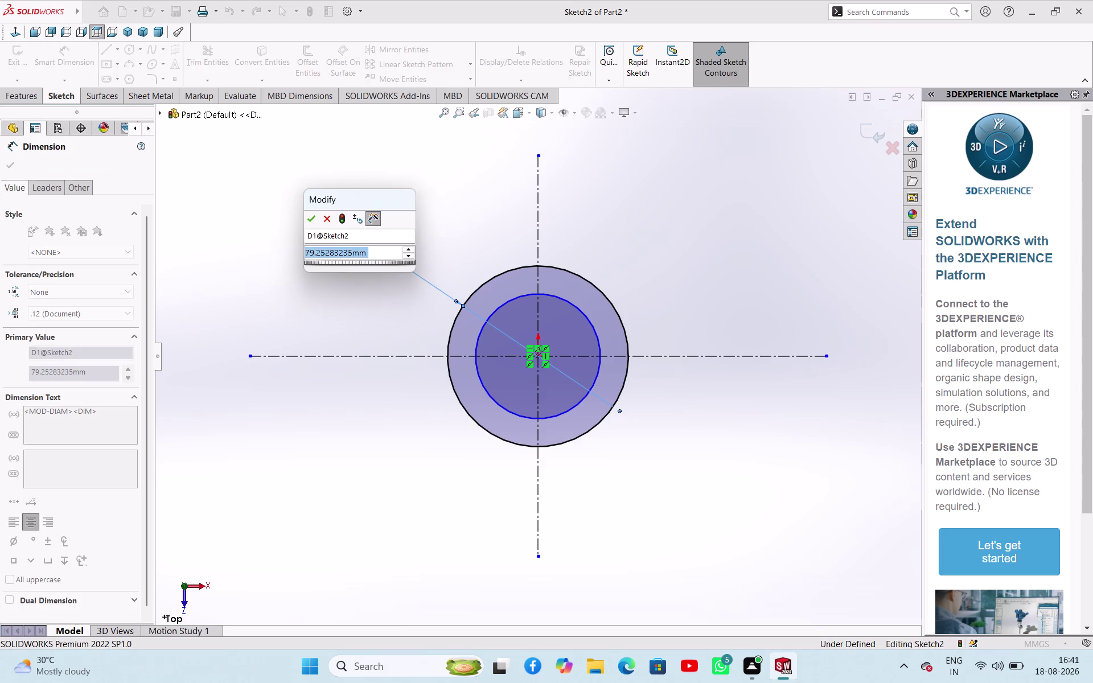
key(2)
key(4)
key(Return)
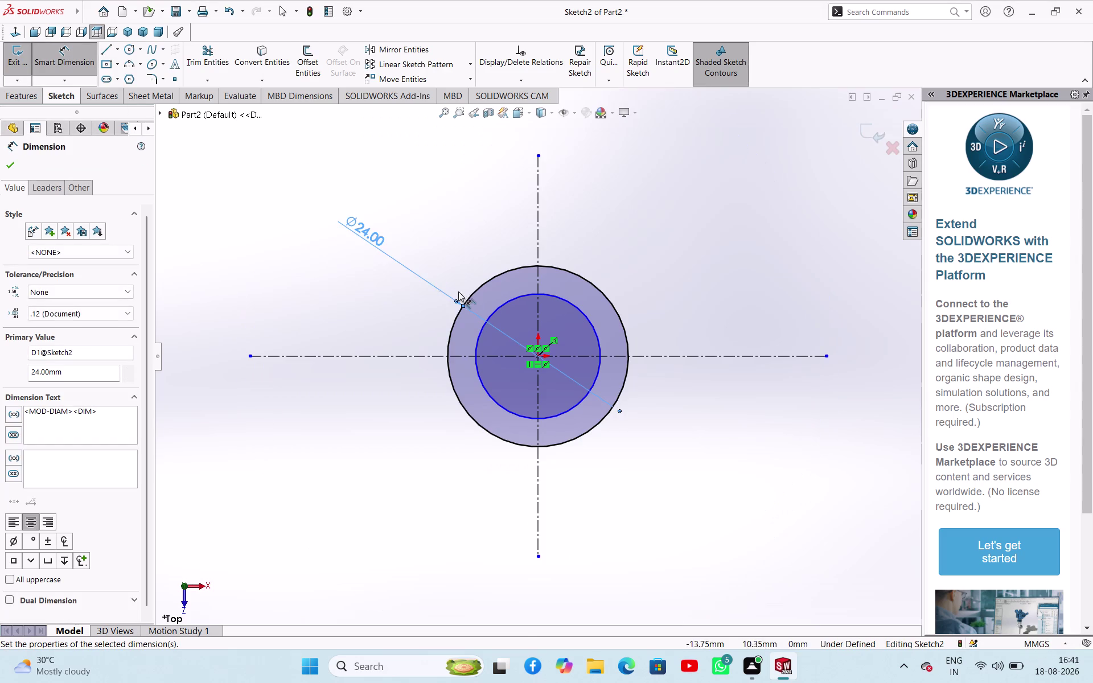
click(495, 311)
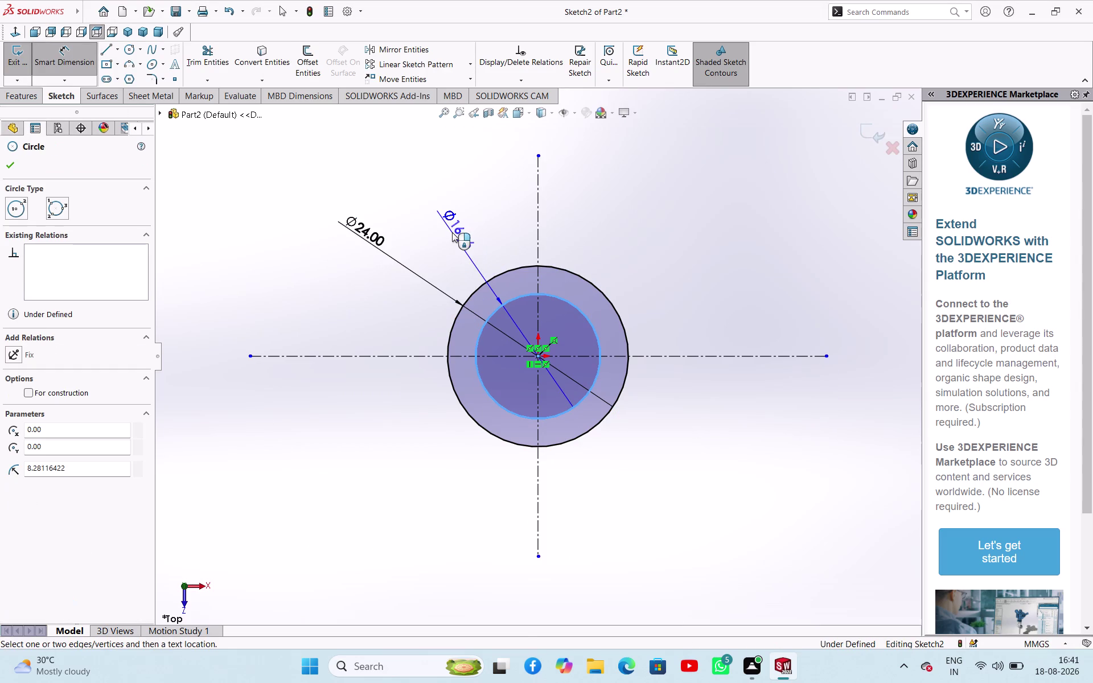
click(452, 232)
text(15)
key(Return)
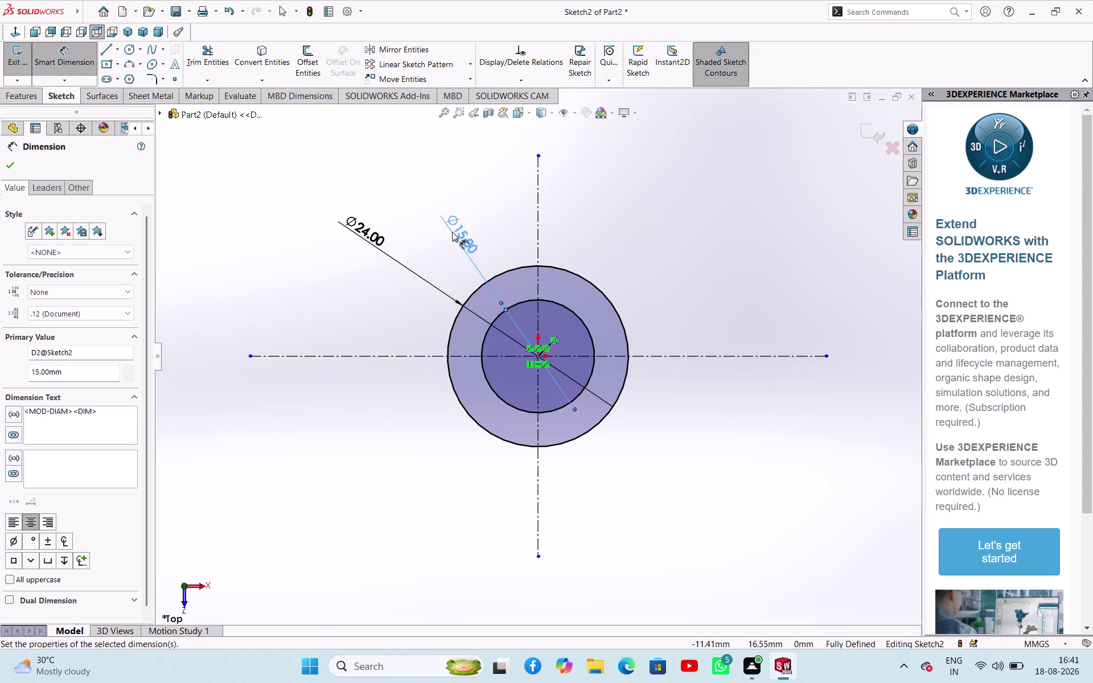
click(8, 165)
click(9, 50)
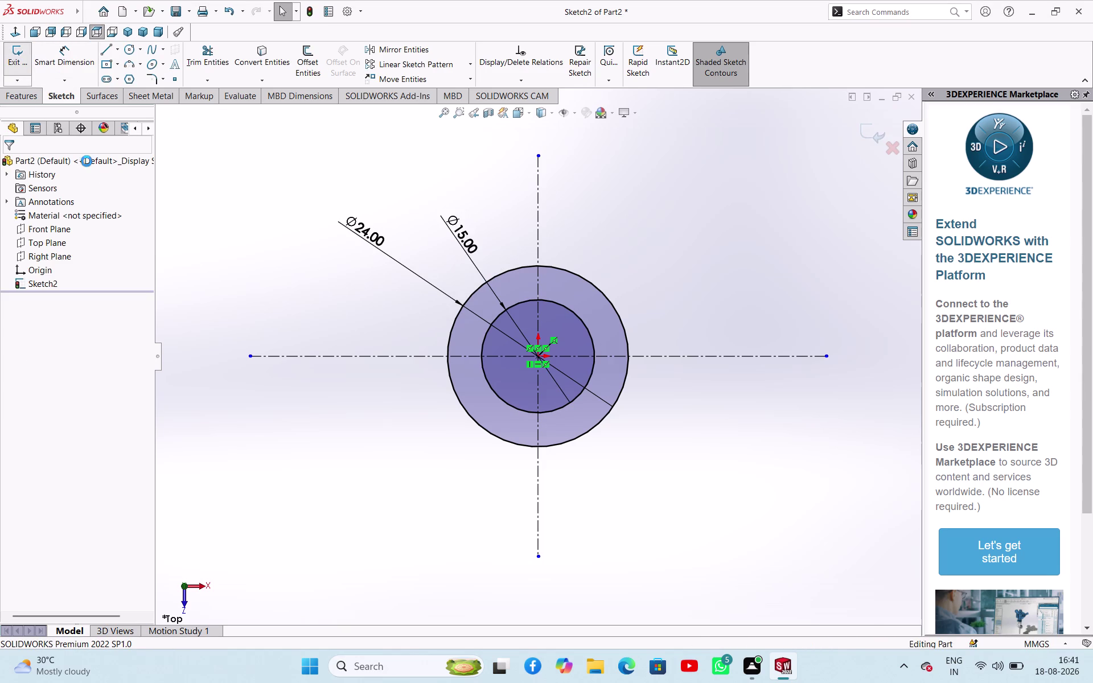
click(32, 65)
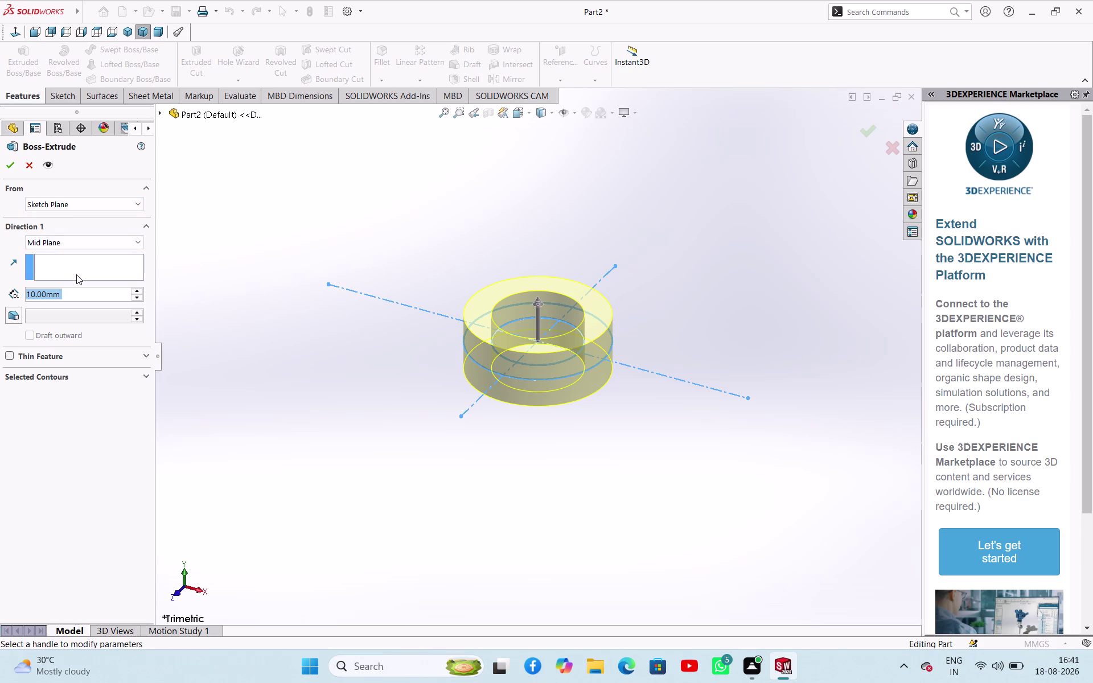
Set the mid-plane boss extrusion depth to 28 mm and accept it.
key(2)
key(8)
key(Return)
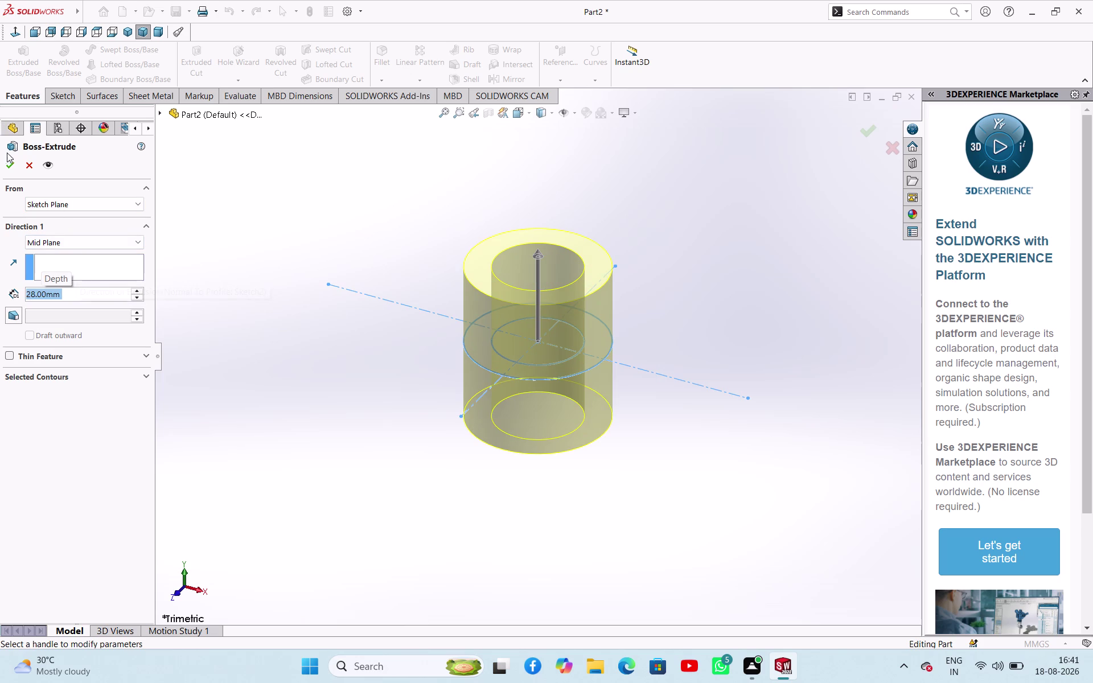
click(6, 168)
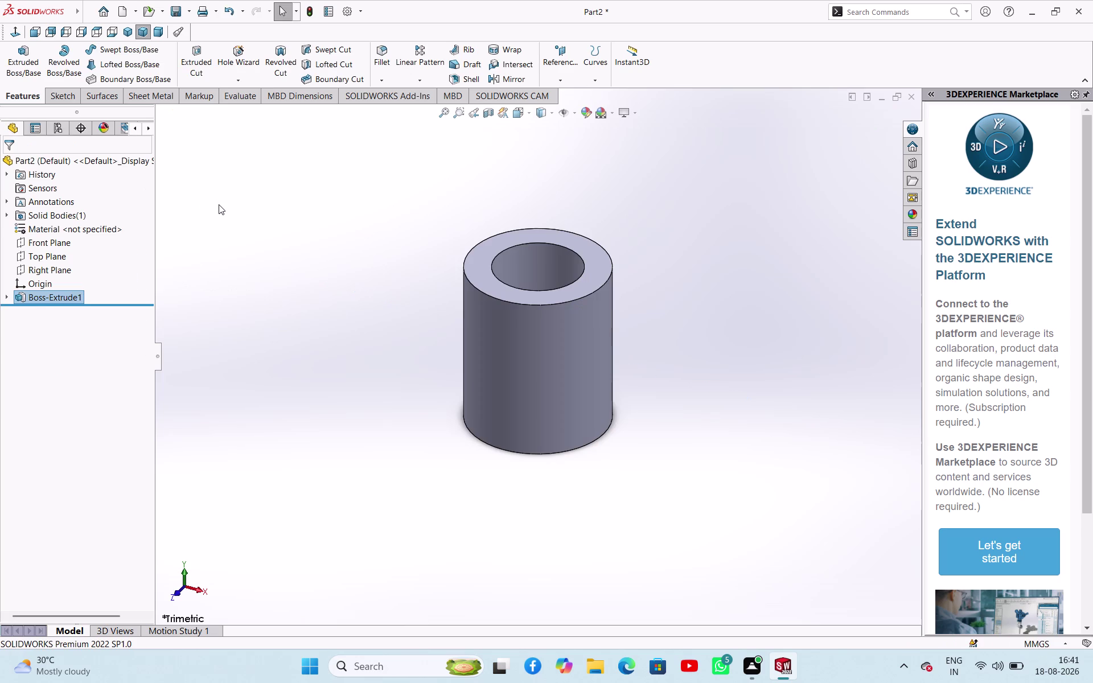
click(218, 205)
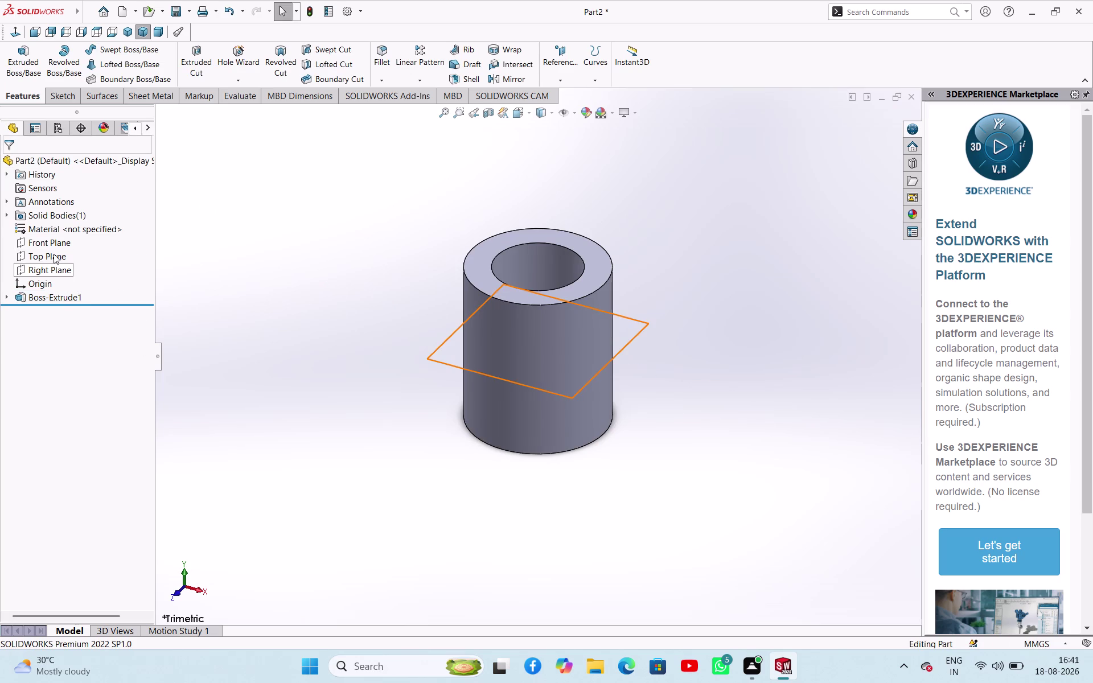
Draw two concentric circles on the Top Plane, level with the origin, right of the first boss.
click(54, 254)
click(64, 237)
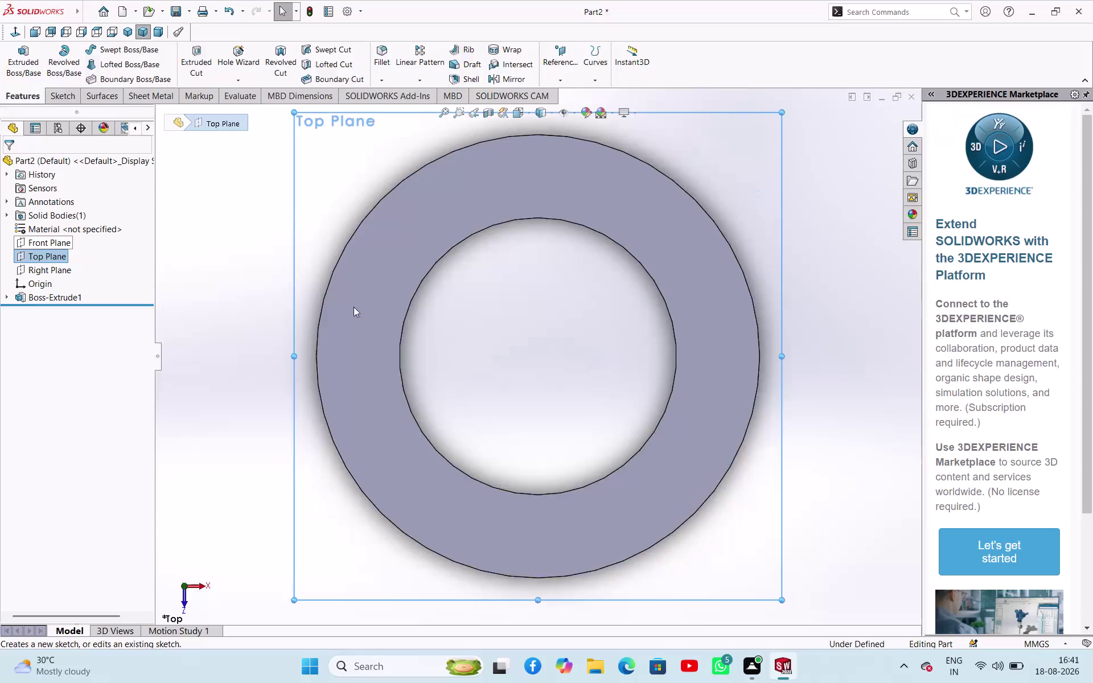
scroll(up, 3)
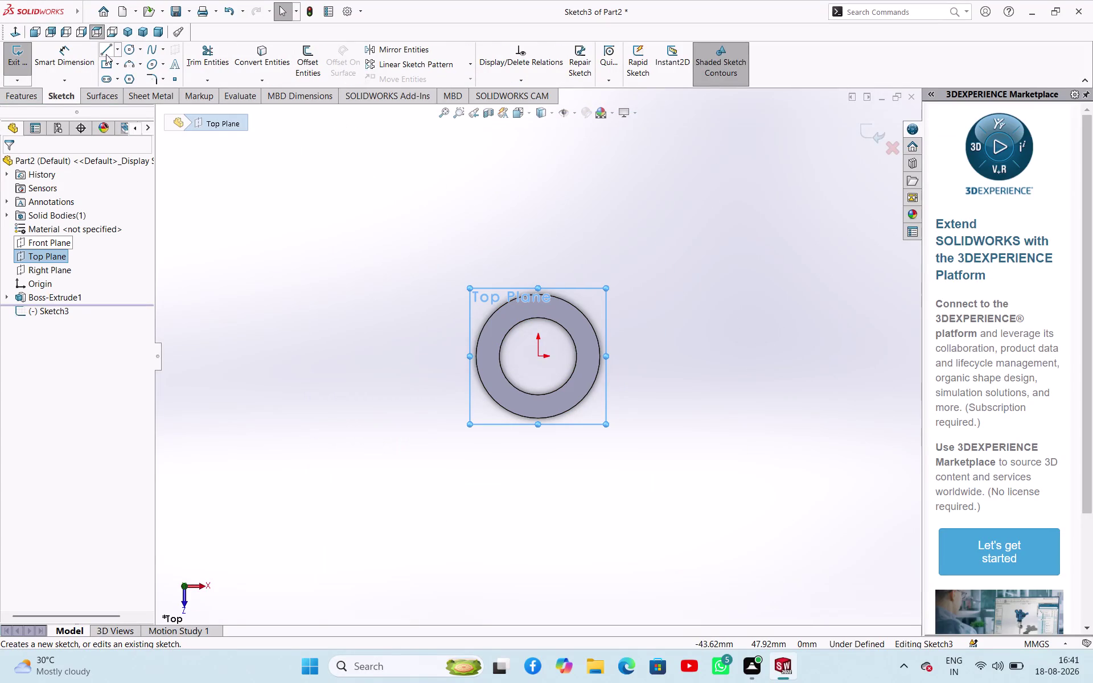
click(125, 54)
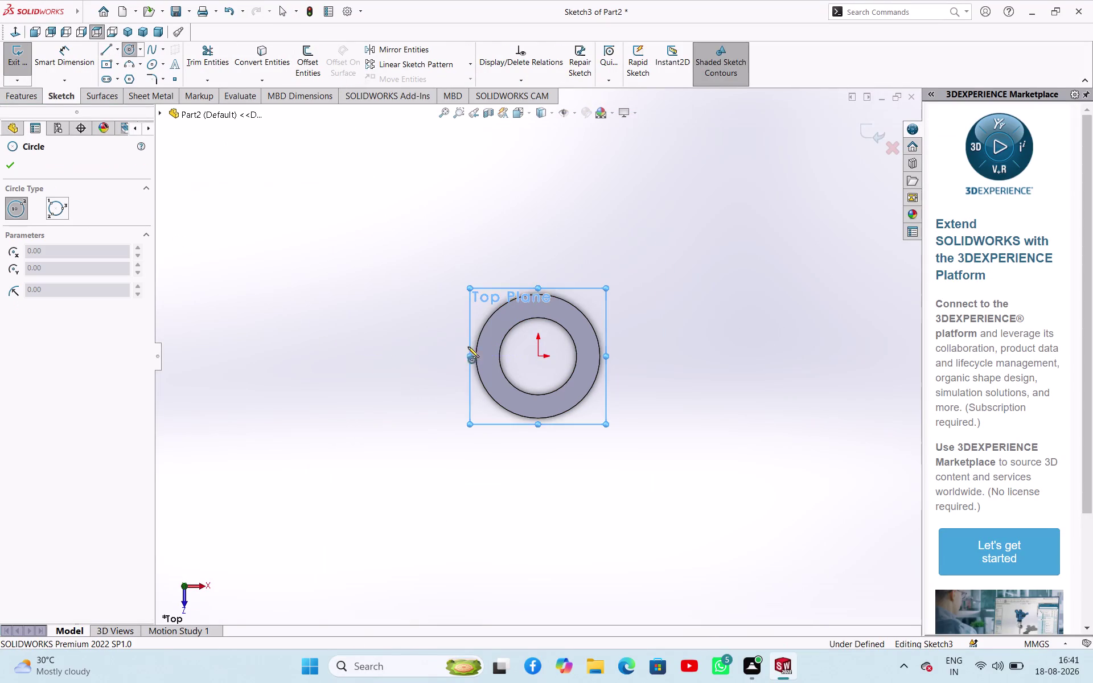
scroll(up, 3)
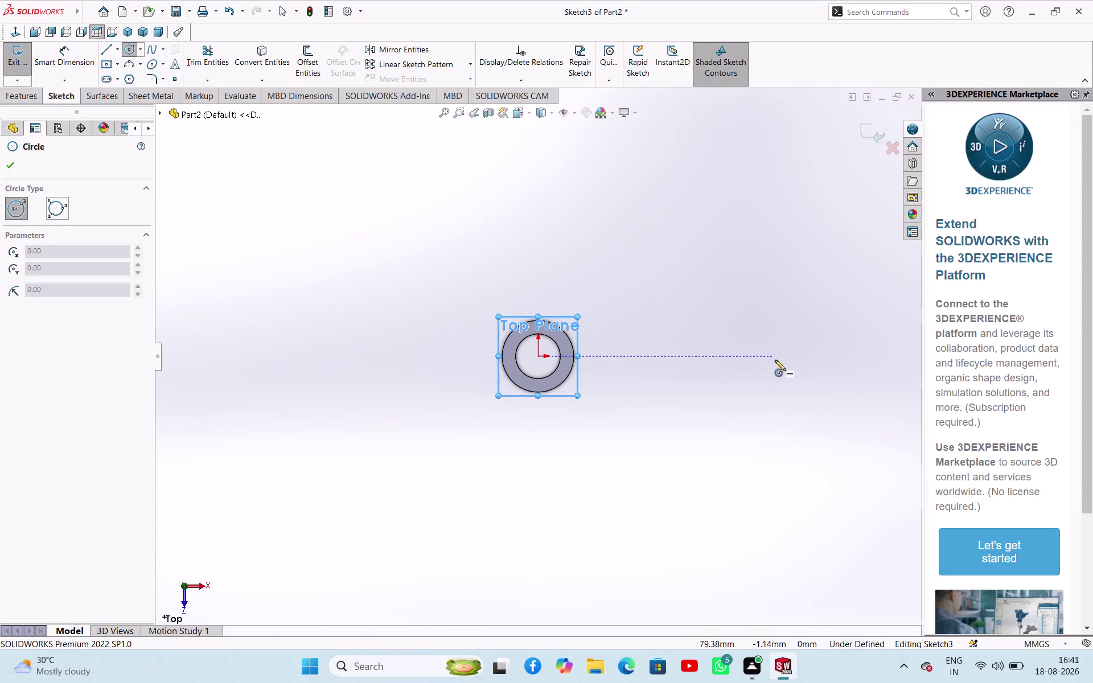
click(775, 360)
click(787, 404)
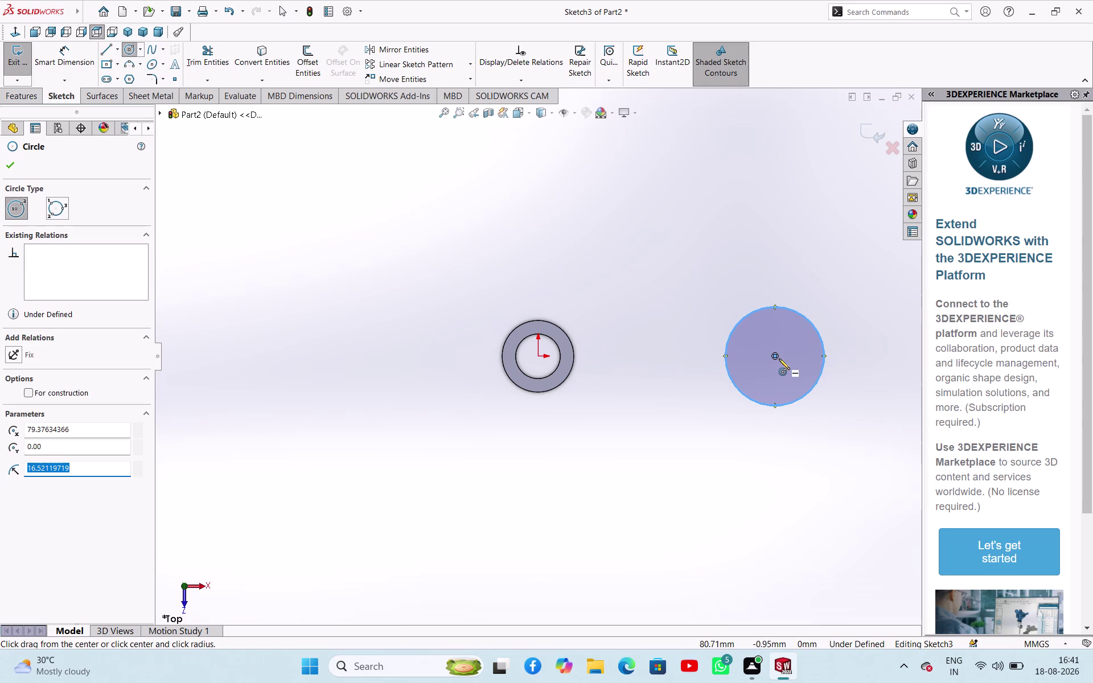
click(778, 356)
click(809, 422)
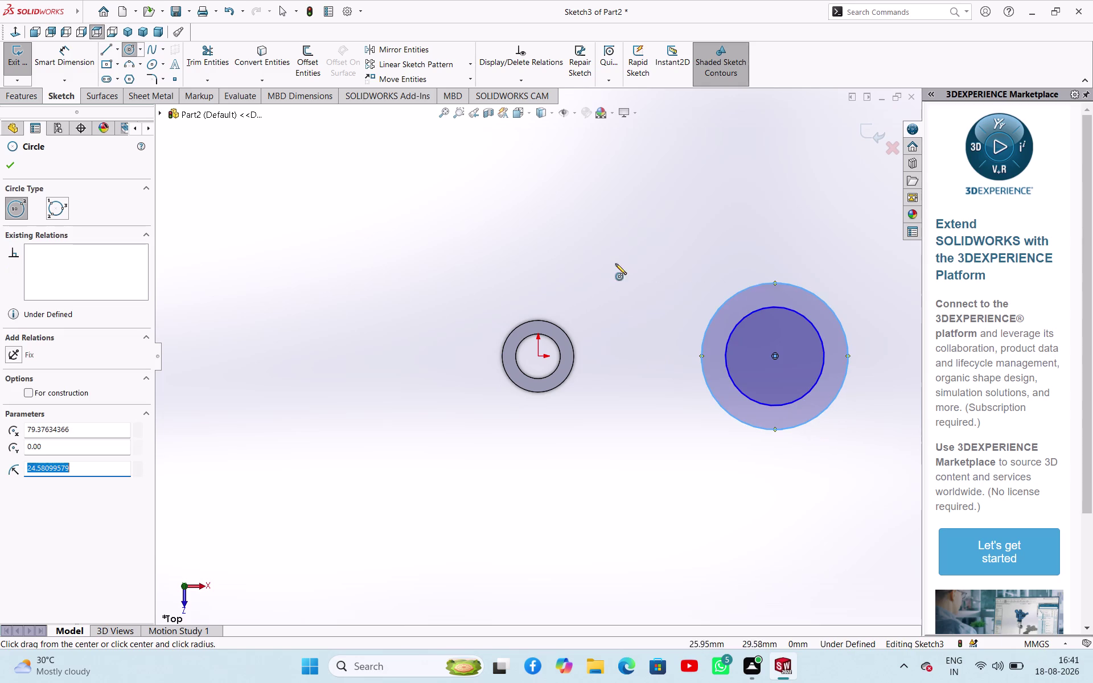
right_click(616, 262)
click(646, 278)
Dimension the outer circle to a 35 mm diameter.
scroll(down, 3)
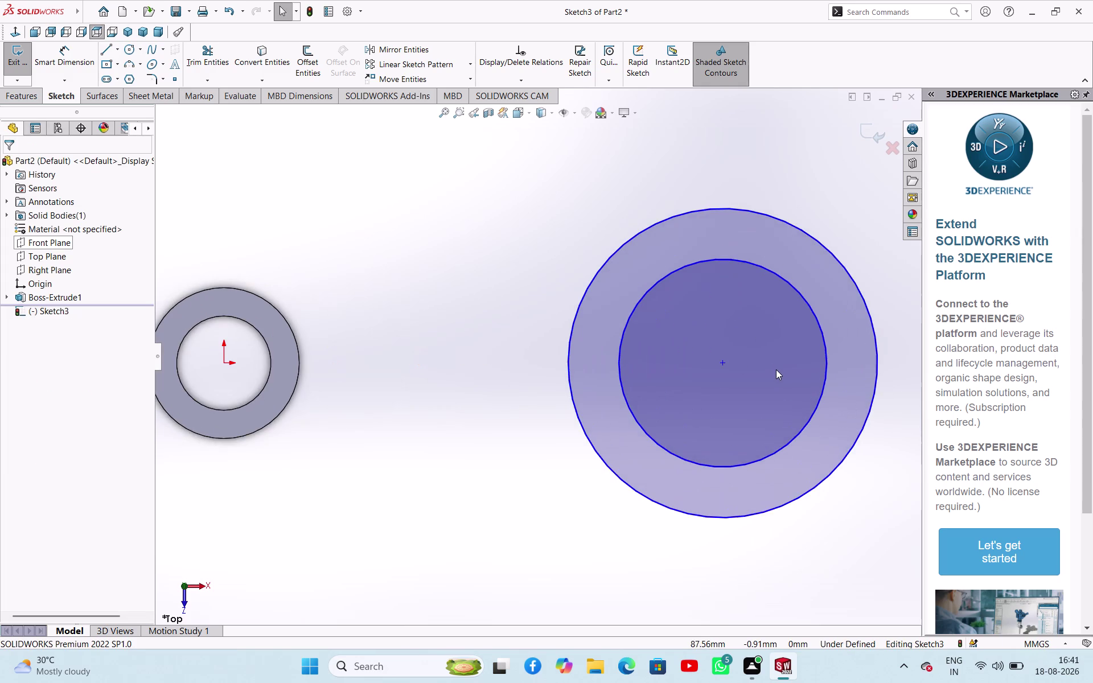
scroll(down, 3)
scroll(up, 3)
scroll(up, 3)
right_drag(776, 280, 779, 173)
click(666, 313)
click(714, 285)
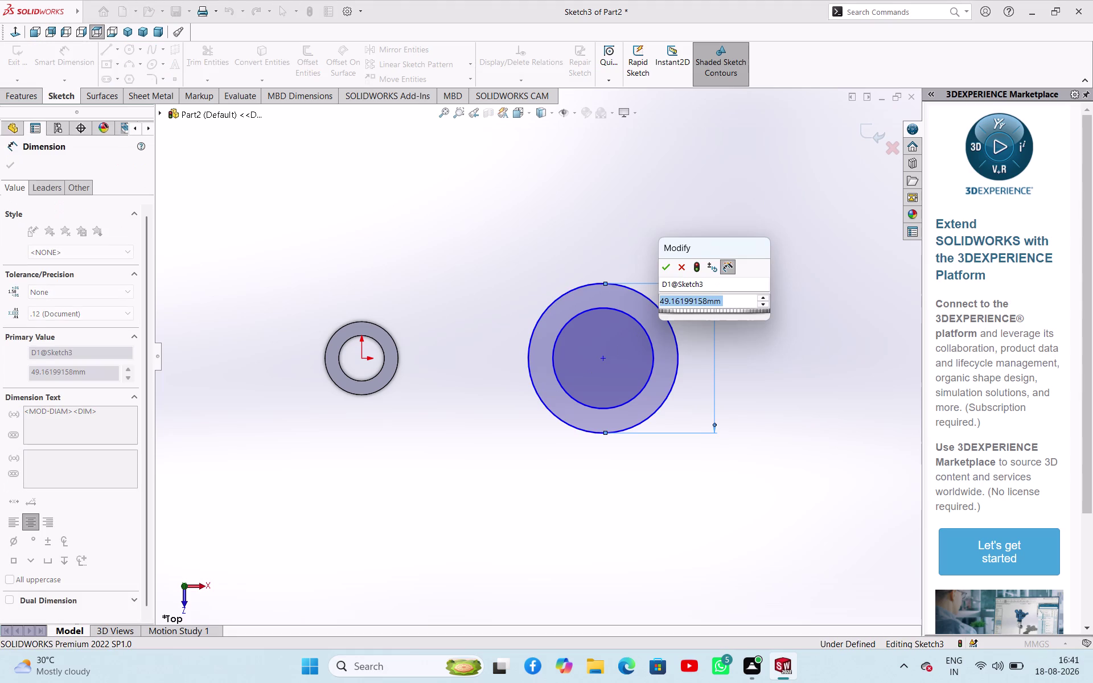
key(3)
key(5)
key(Return)
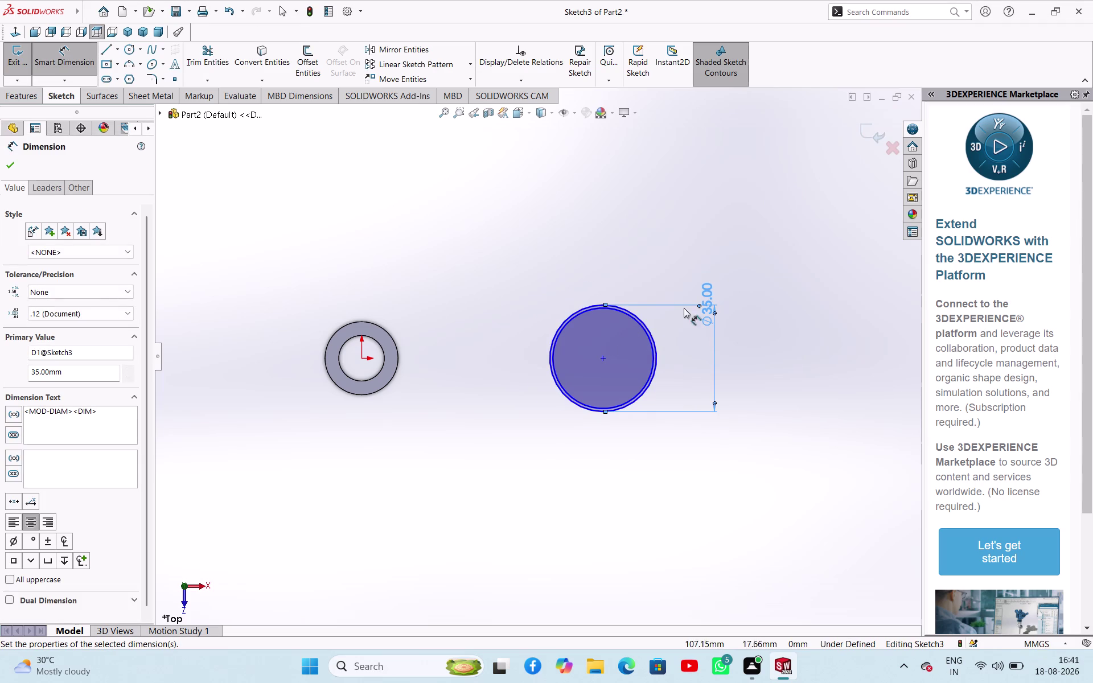
Dimension the inner circle to a 24 mm diameter and exit Sketch3.
scroll(down, 3)
click(620, 315)
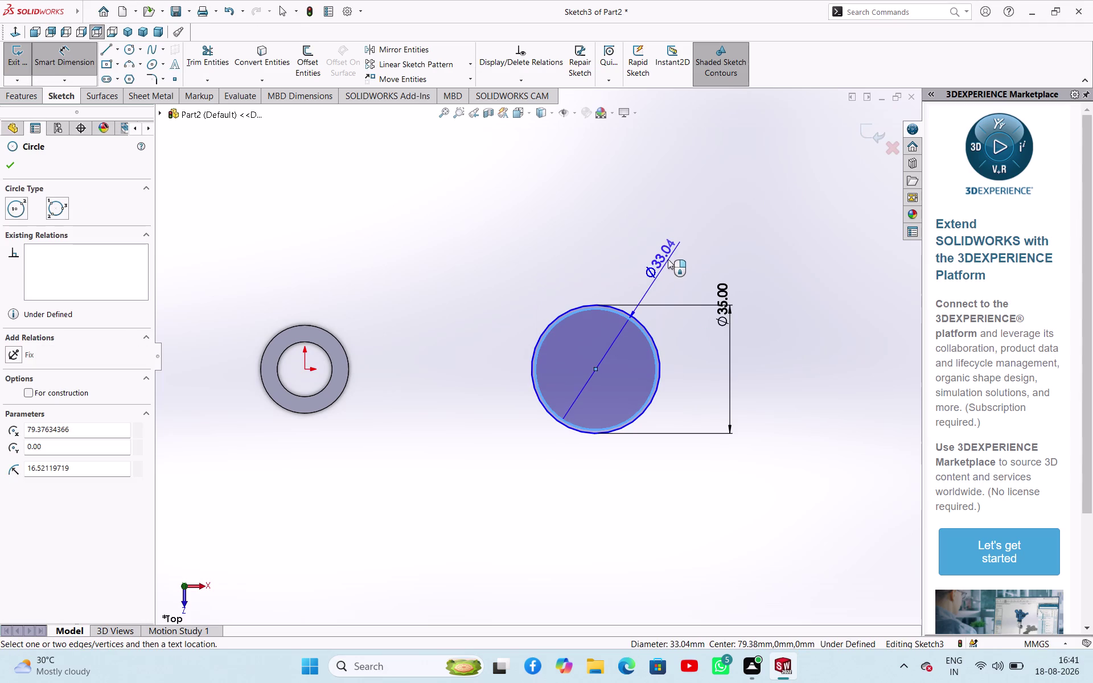
click(668, 258)
key(2)
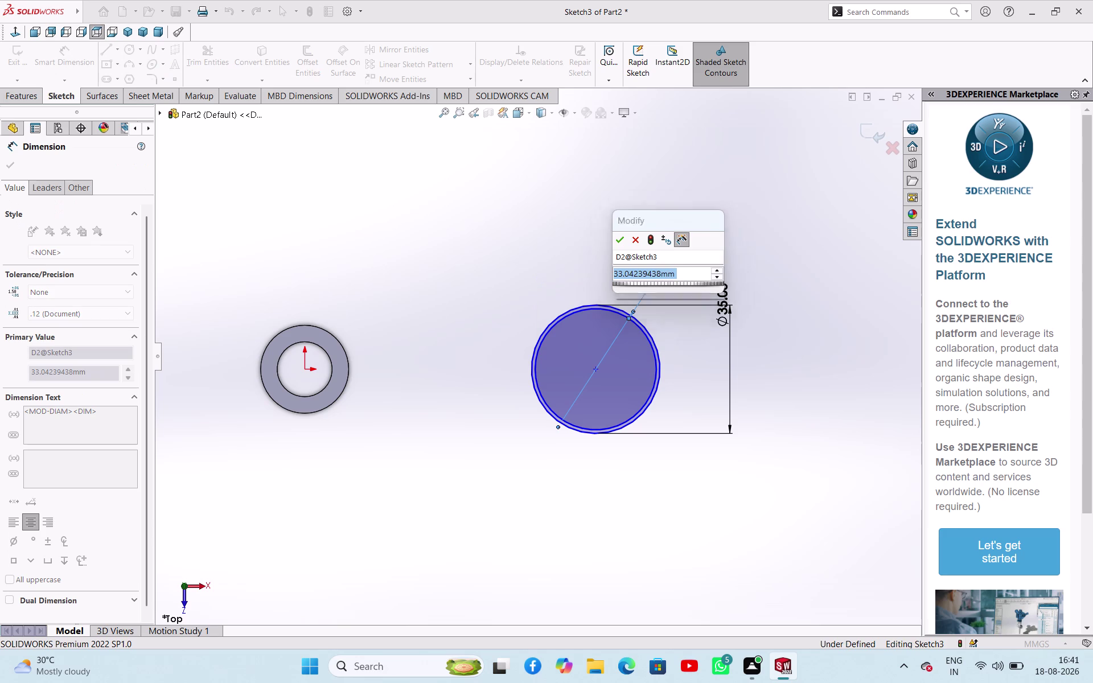
key(4)
key(Return)
click(8, 164)
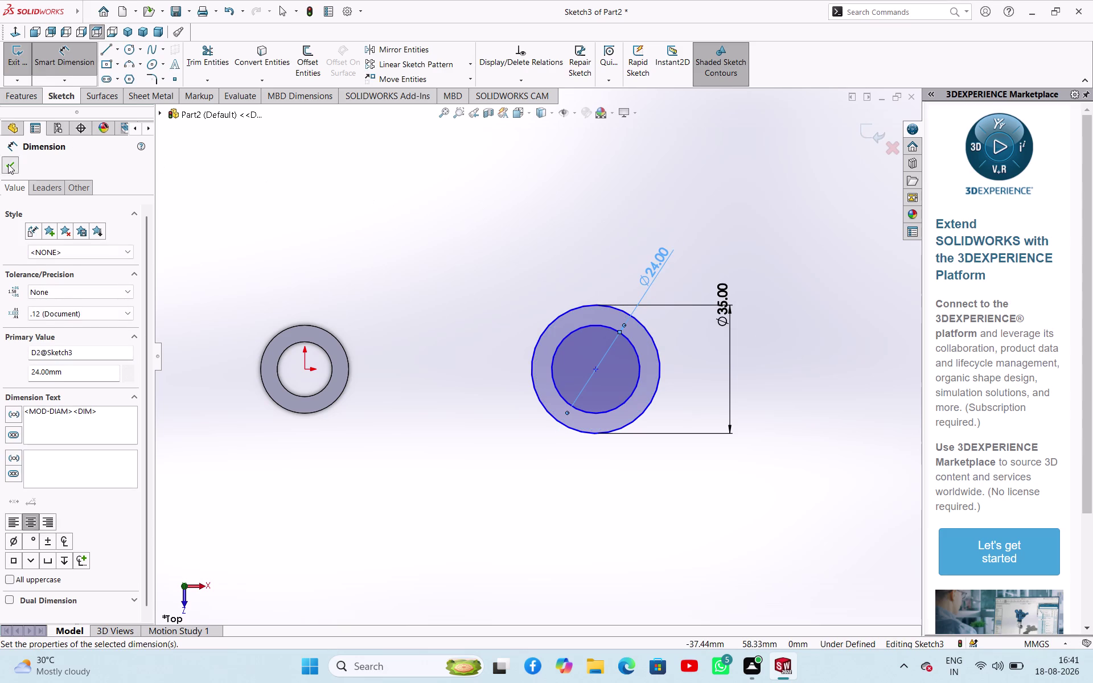
click(20, 67)
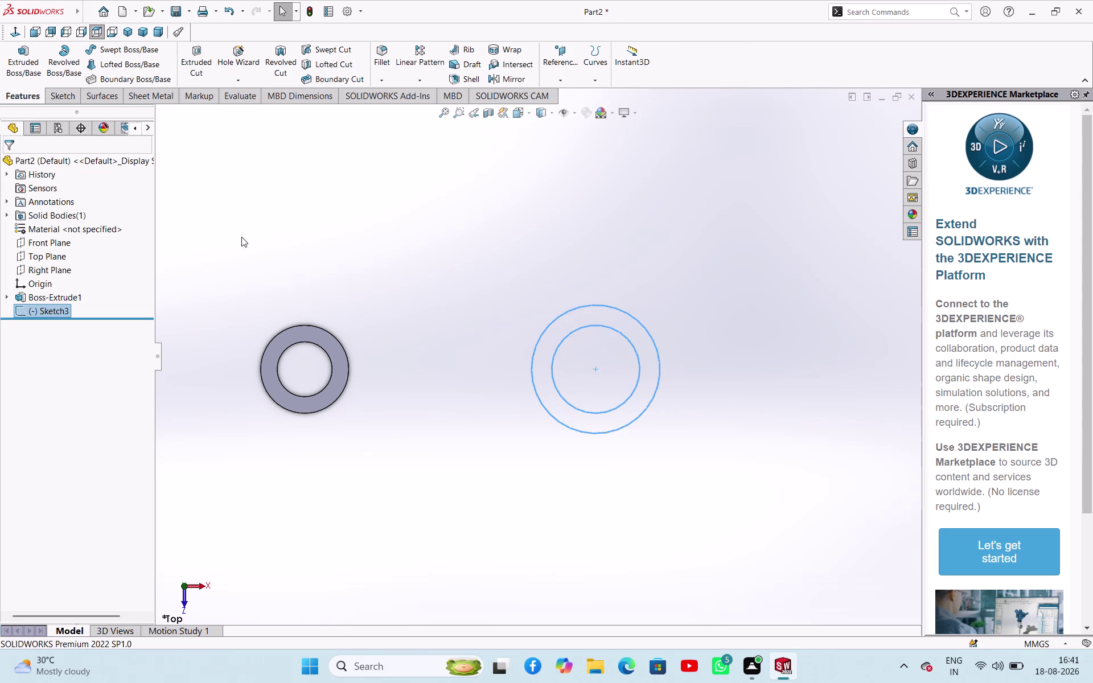
Extrude Sketch3 as a boss, Mid Plane, 42 mm deep.
click(28, 65)
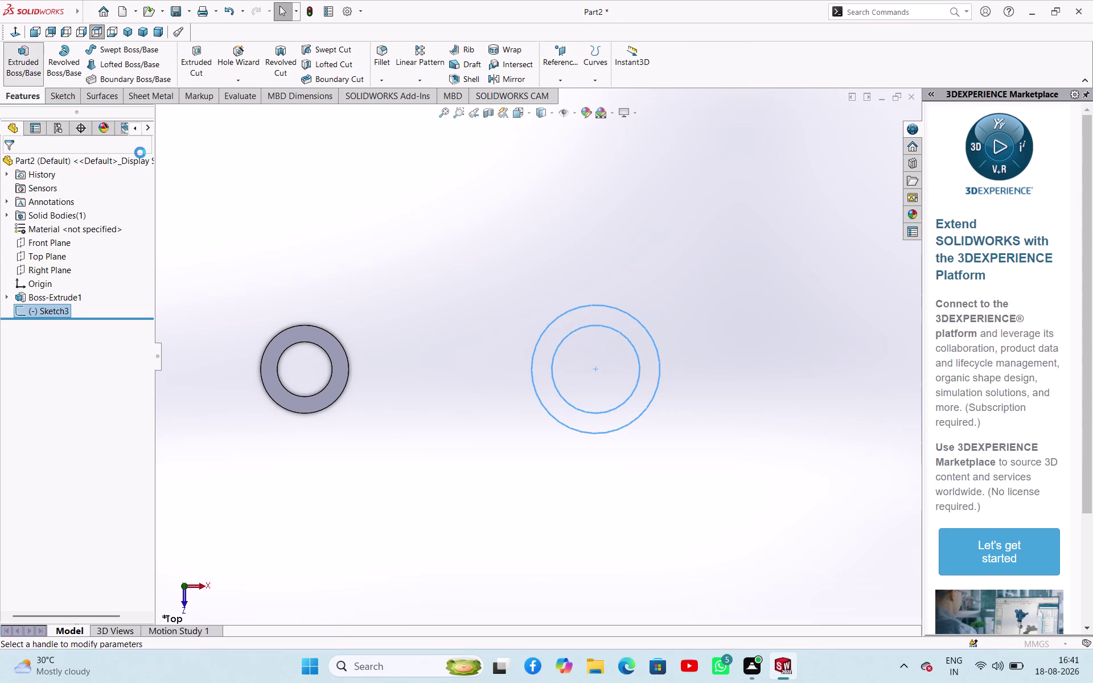
middle_drag(272, 254, 275, 139)
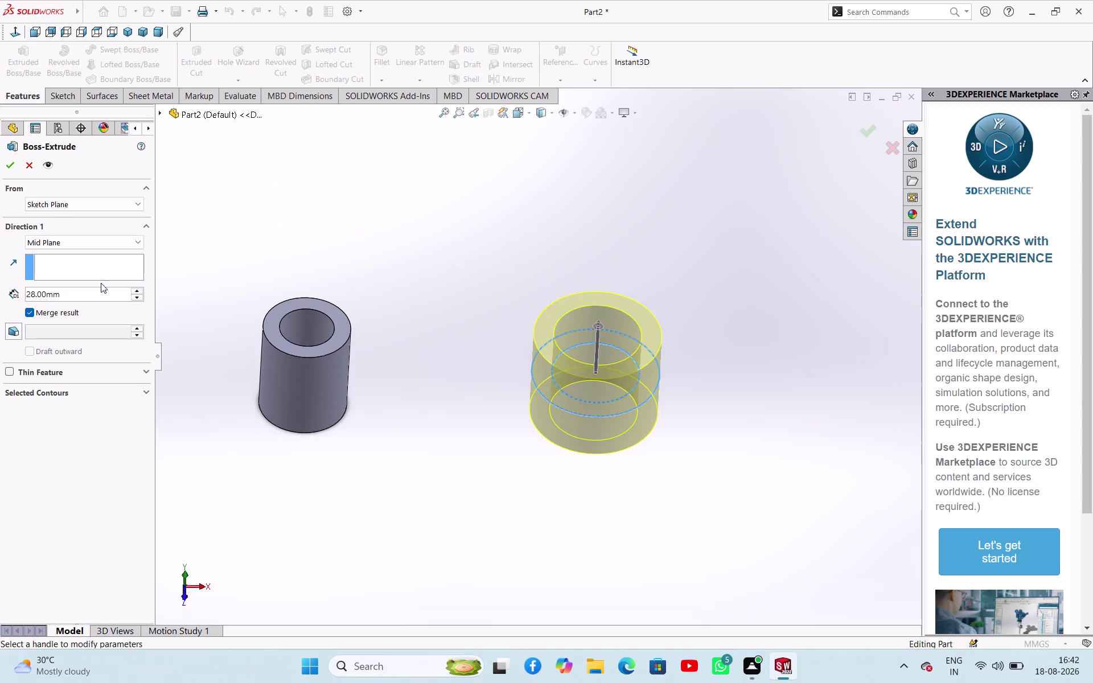
click(75, 289)
double_click(75, 290)
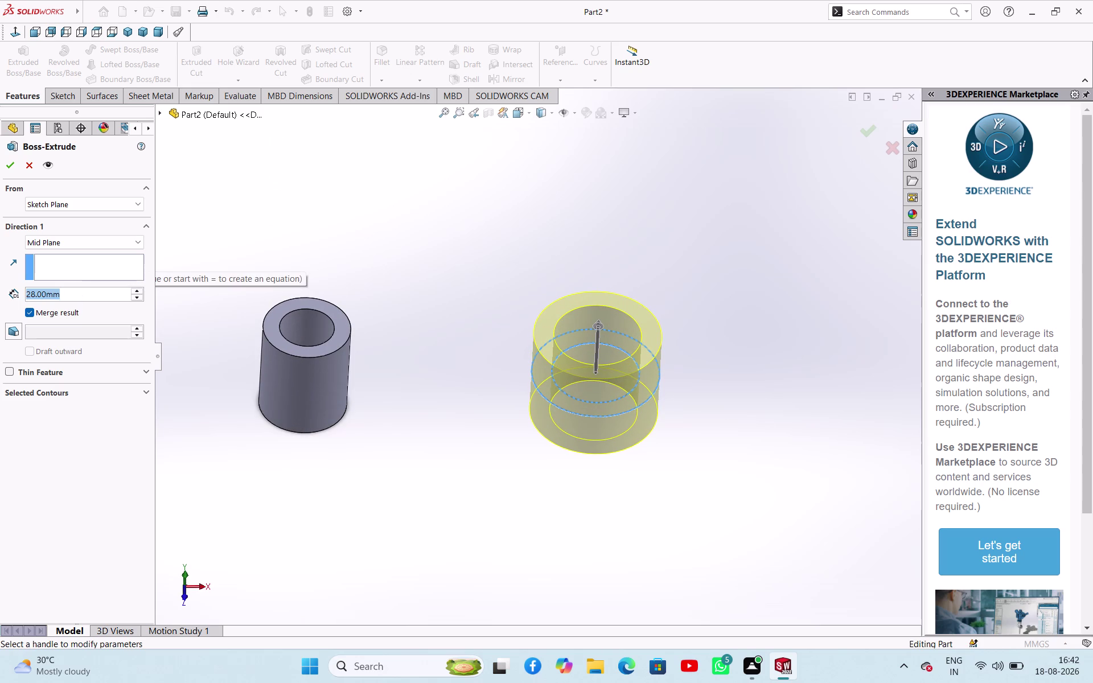
key(4)
key(2)
key(Return)
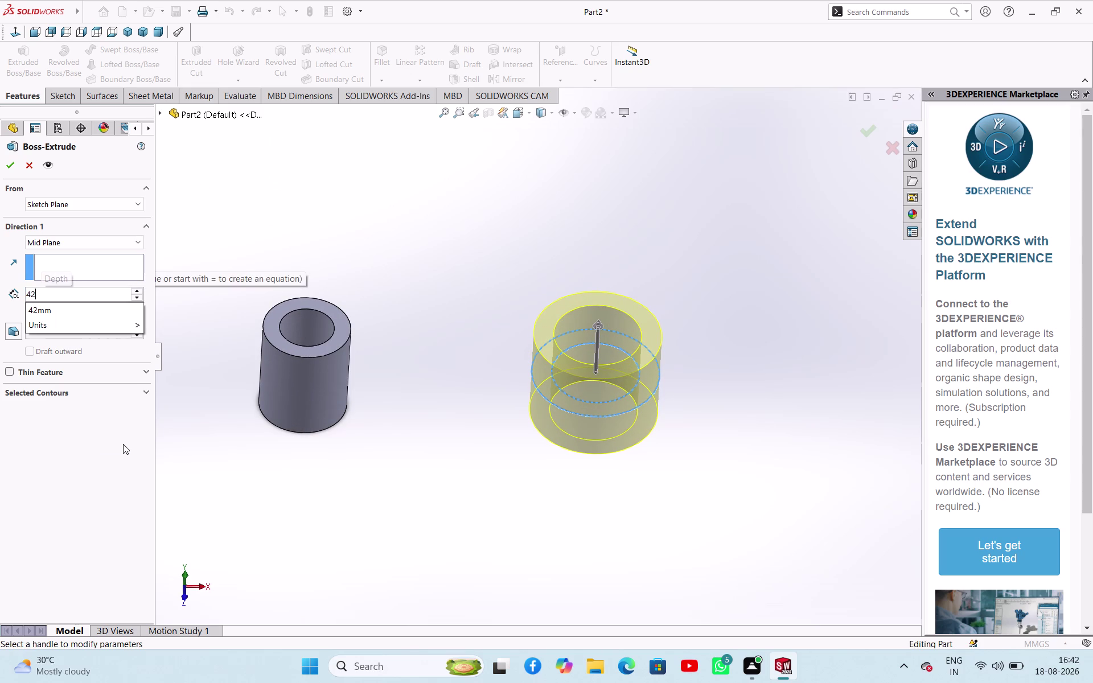
click(13, 166)
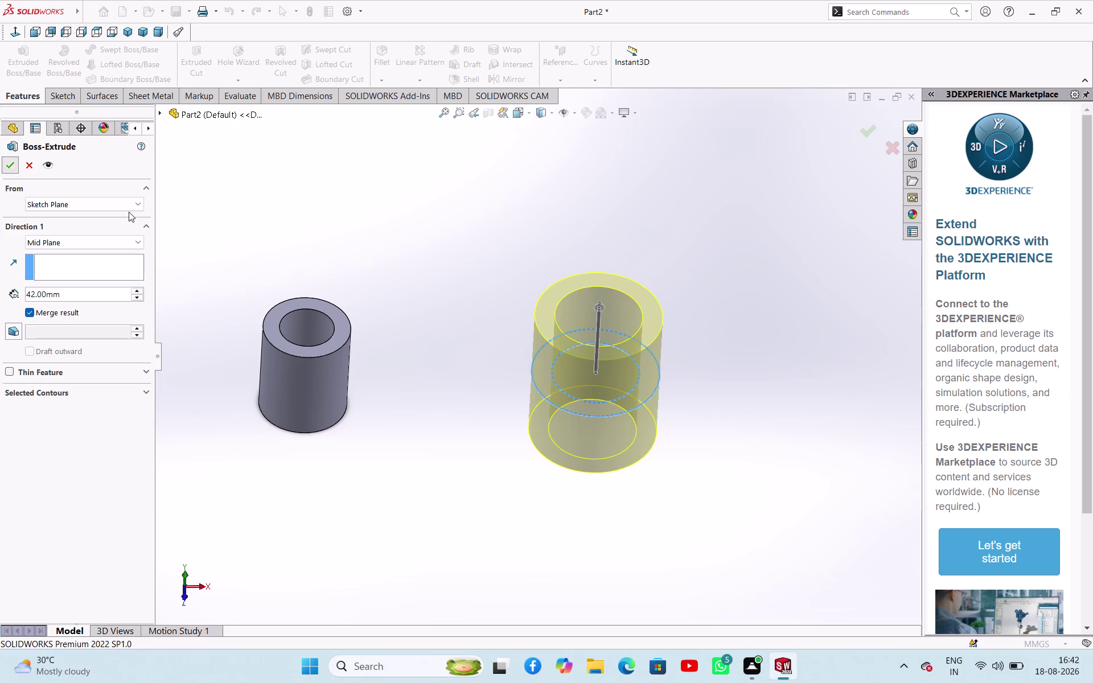
click(241, 208)
Orbit to view both bosses and expand Boss-Extrude2 in the tree.
scroll(up, 3)
scroll(up, 3)
middle_drag(446, 275, 447, 225)
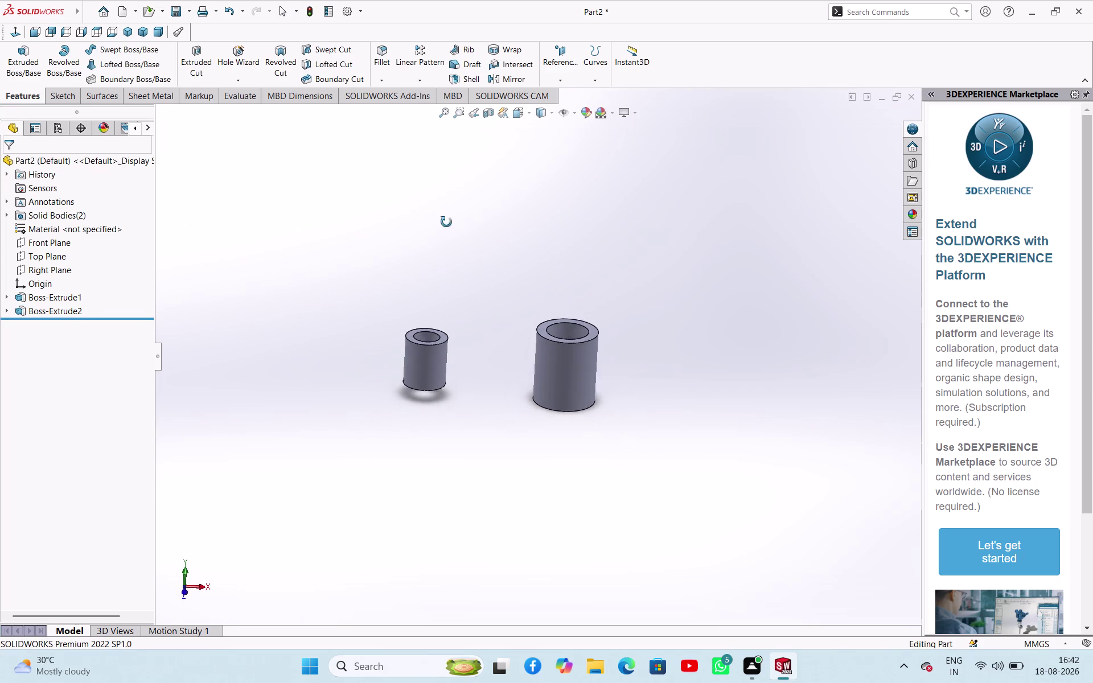
middle_drag(447, 225, 458, 275)
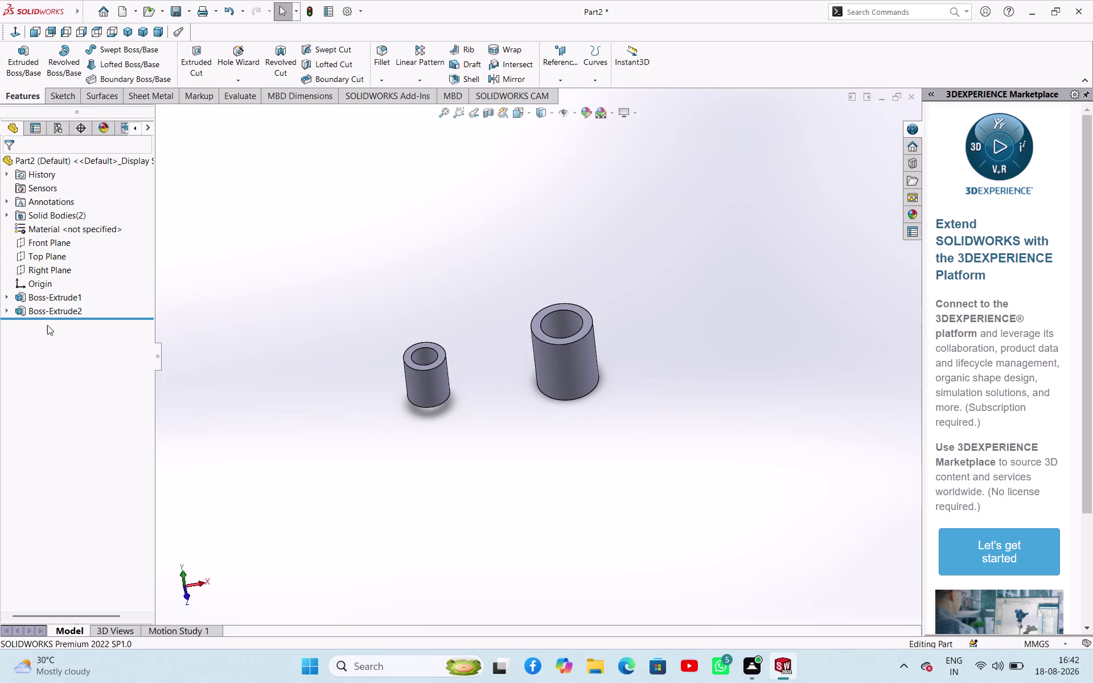
click(15, 312)
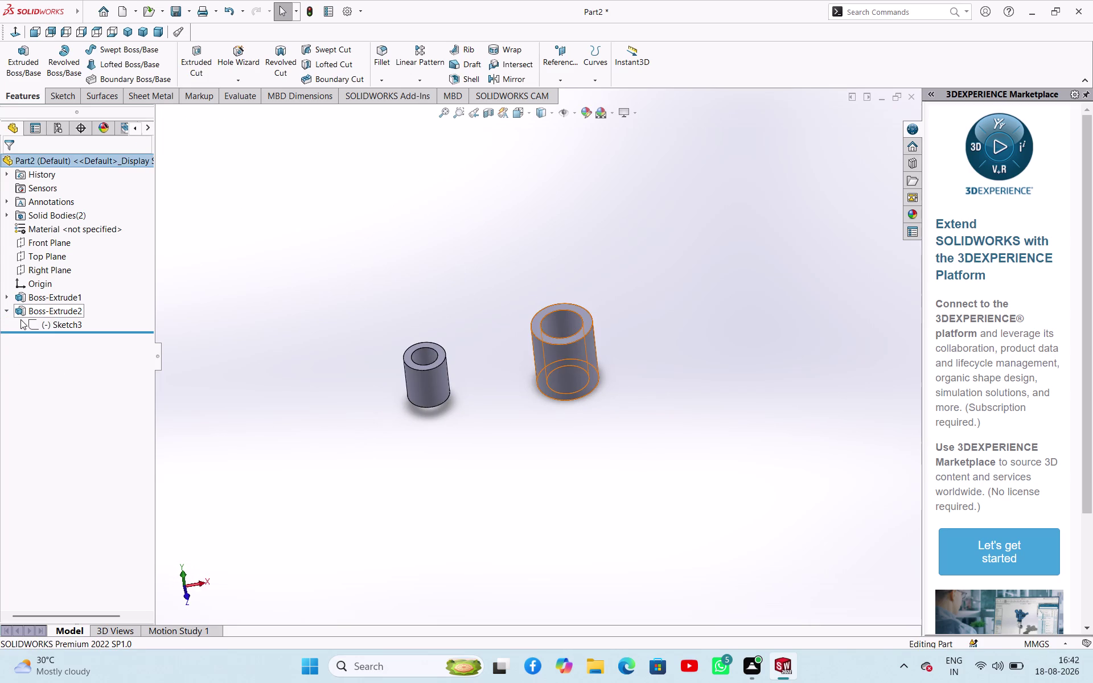
Reopen Sketch3 under the second boss for editing.
click(25, 322)
click(47, 325)
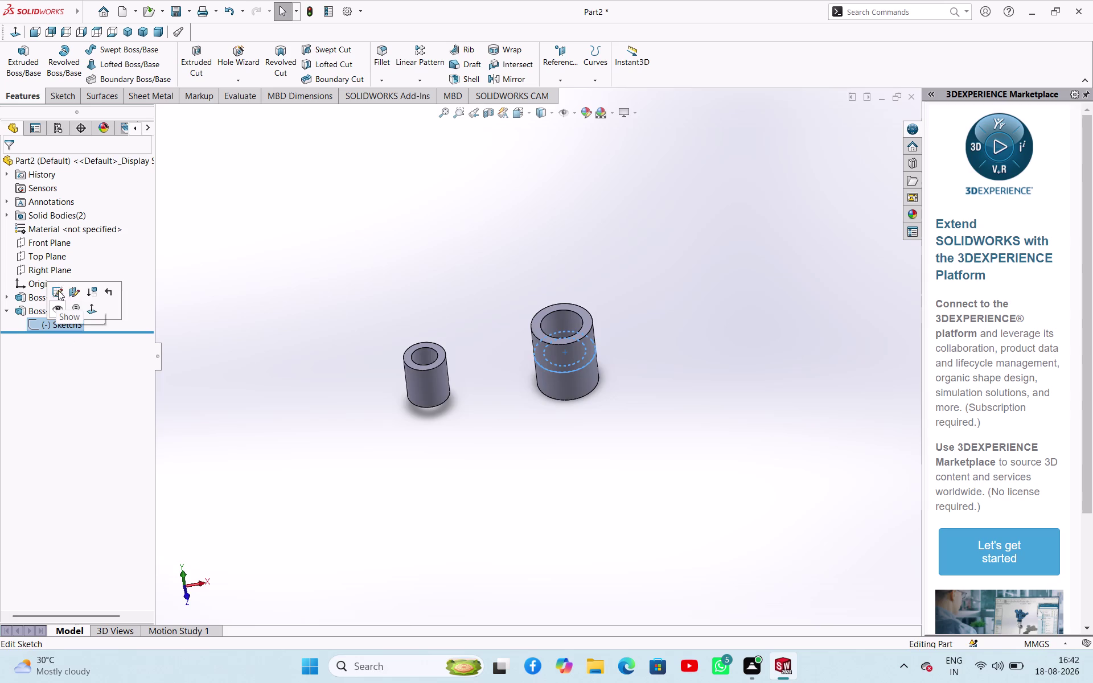
click(58, 291)
scroll(up, 3)
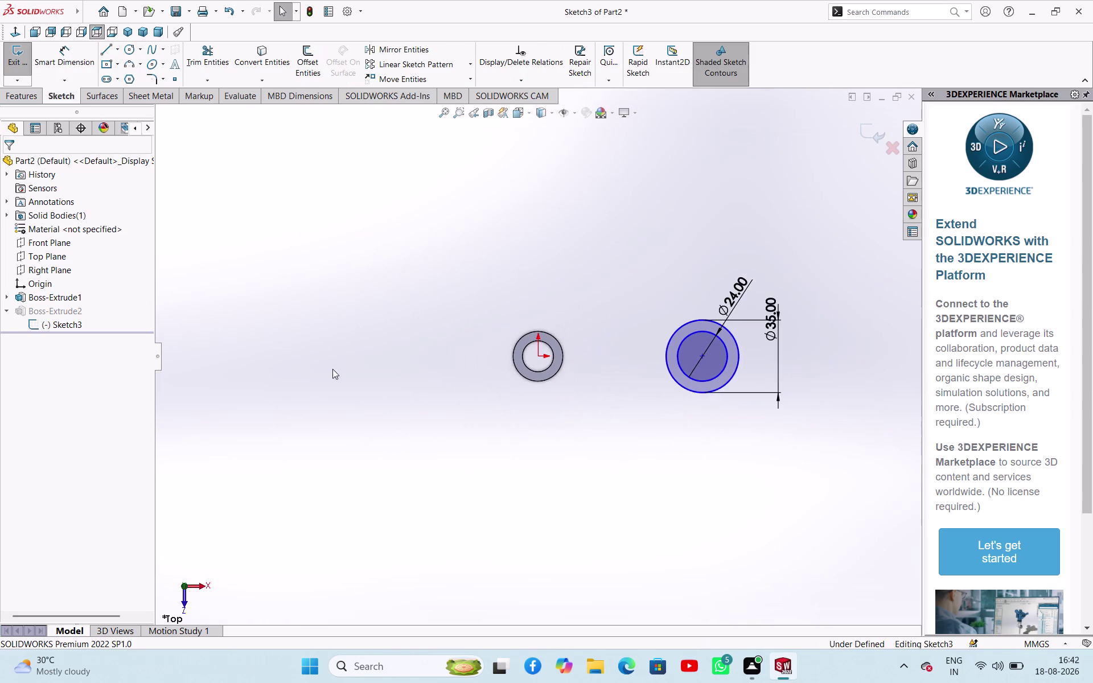
scroll(up, 3)
scroll(down, 3)
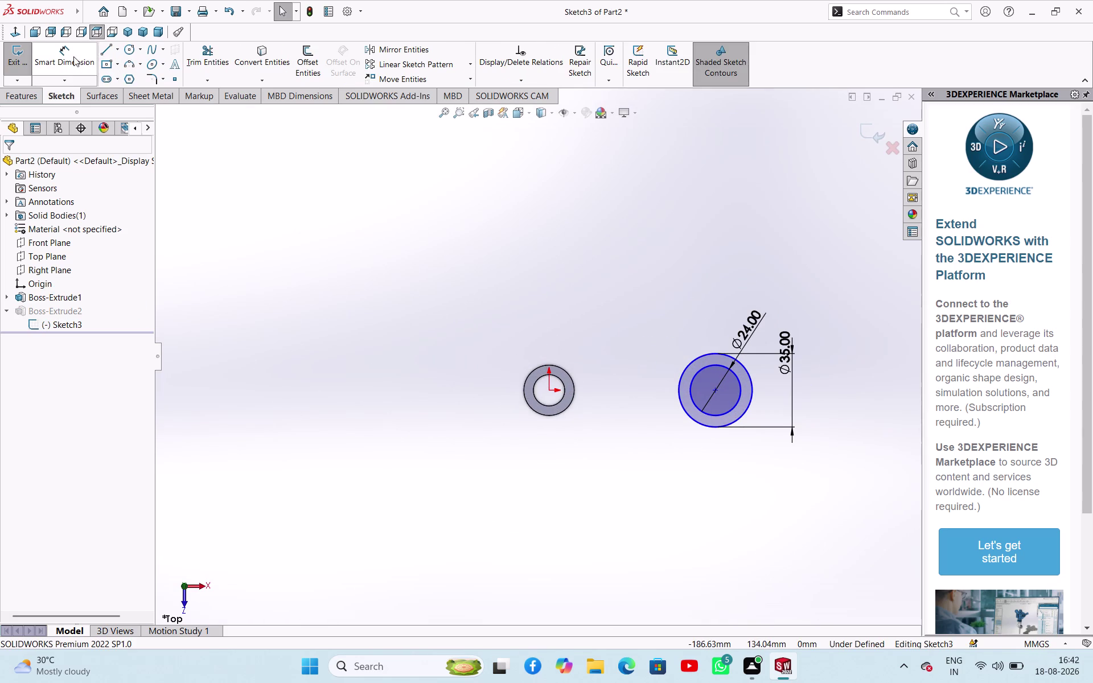
Dimension the circle centre 178 mm from the origin and exit the sketch.
click(70, 57)
click(550, 388)
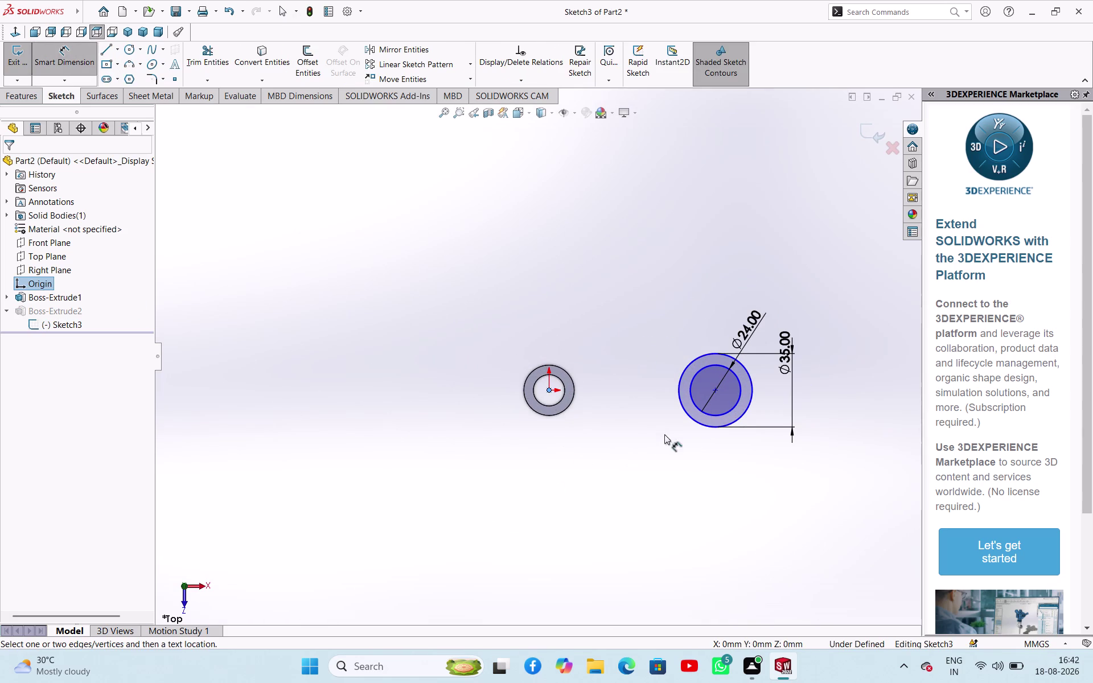
click(717, 393)
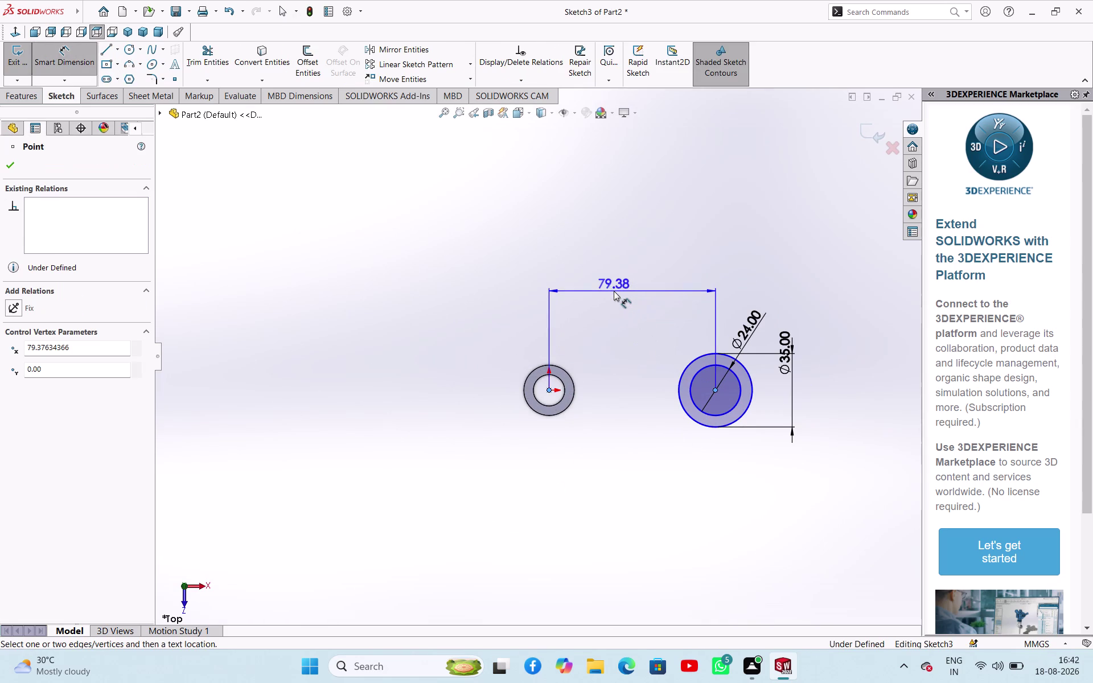
click(614, 290)
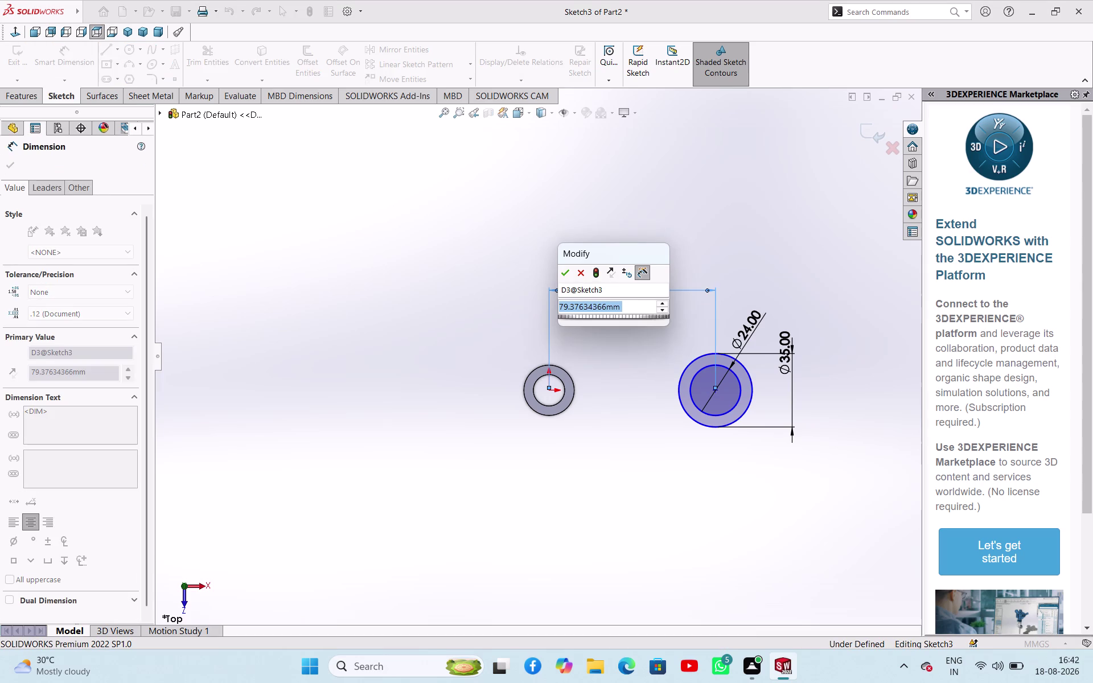
text(178)
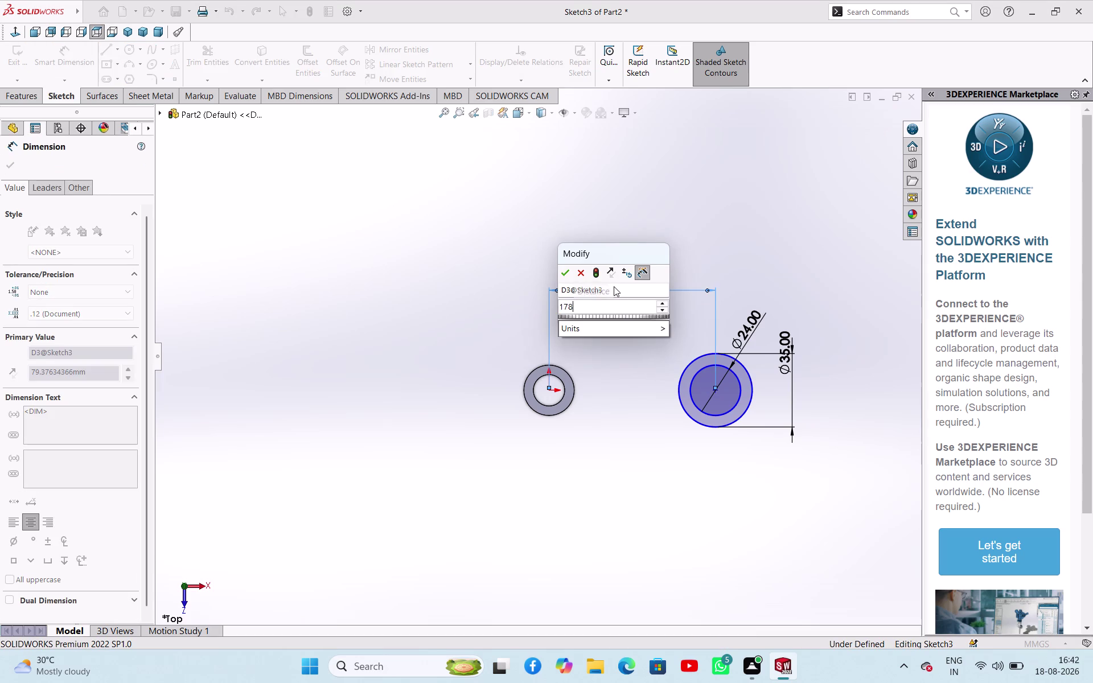
key(Return)
scroll(up, 3)
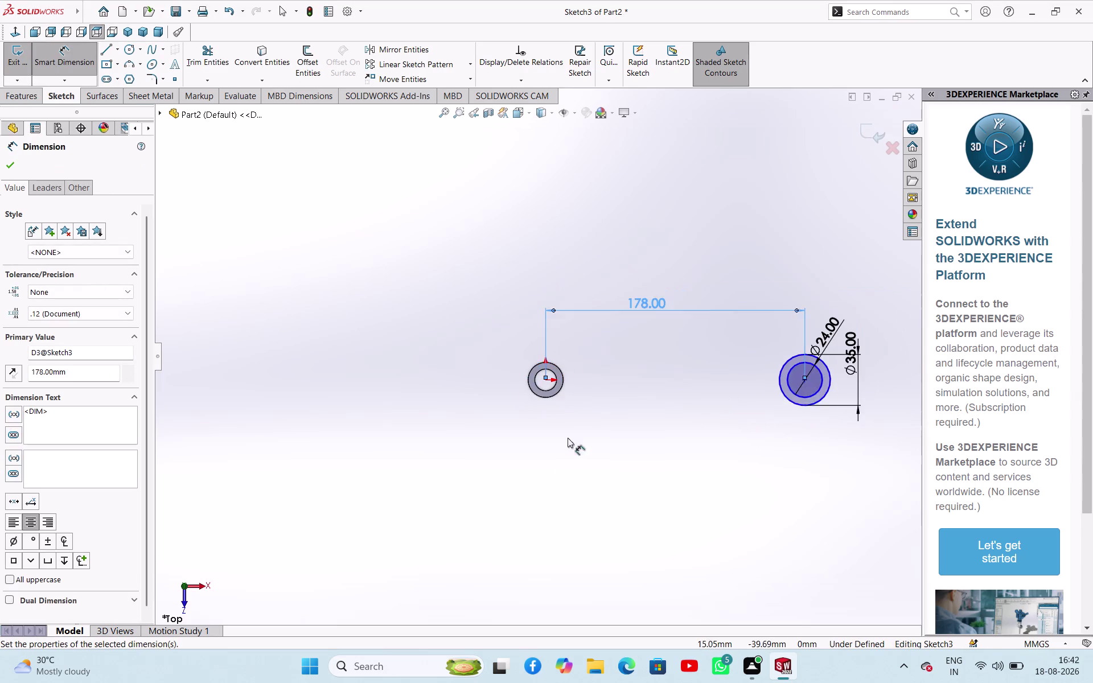
scroll(up, 3)
scroll(down, 3)
scroll(up, 3)
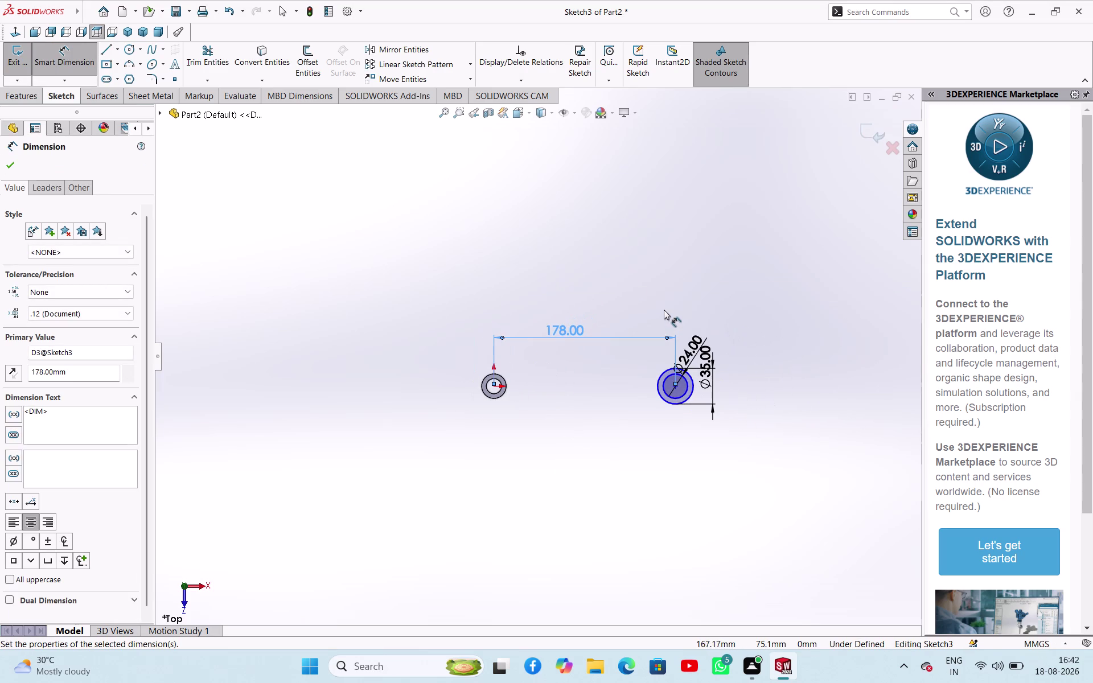
click(9, 166)
click(13, 61)
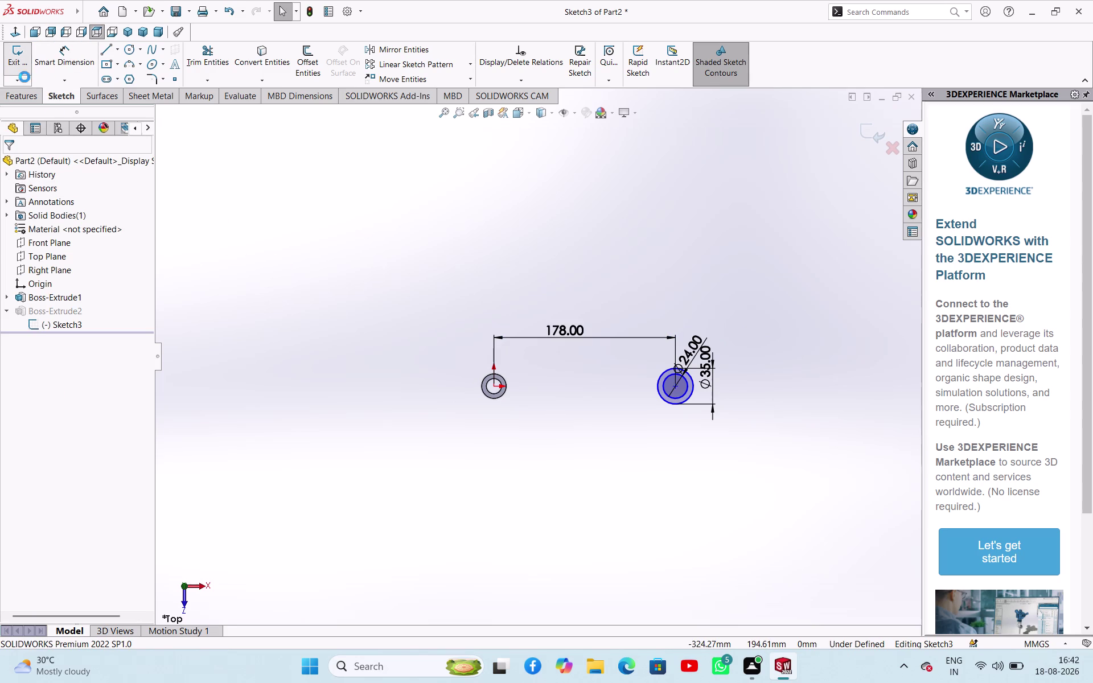
middle_drag(532, 380, 571, 387)
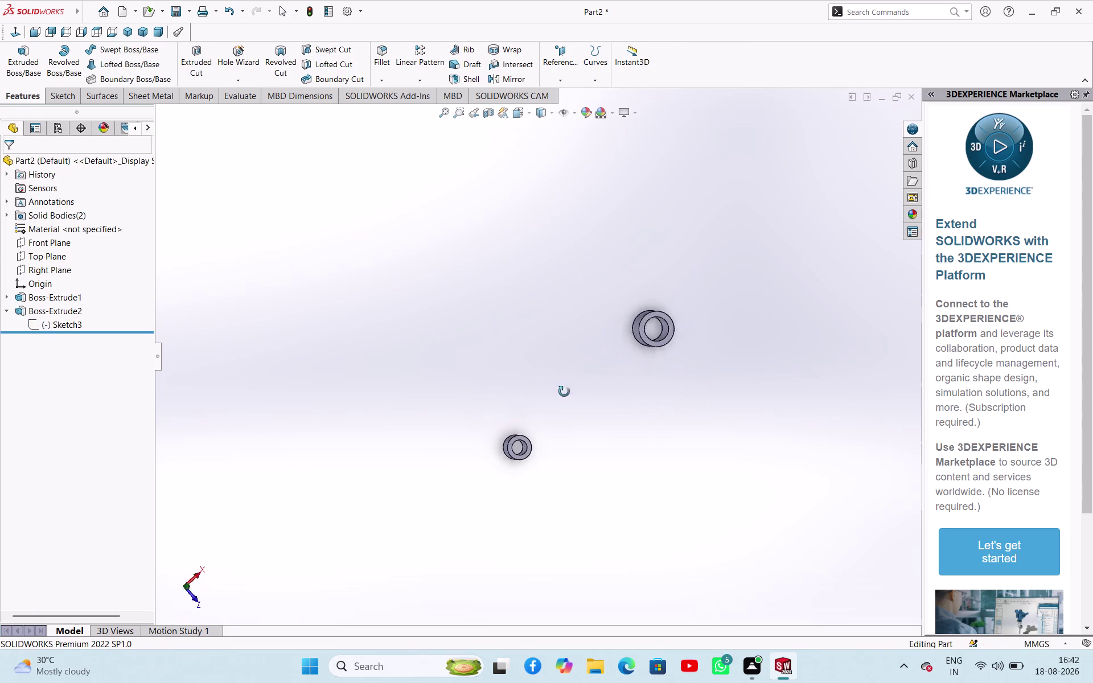
Open a new sketch on the Top Plane with both tubes in view.
middle_drag(570, 387, 602, 405)
click(305, 306)
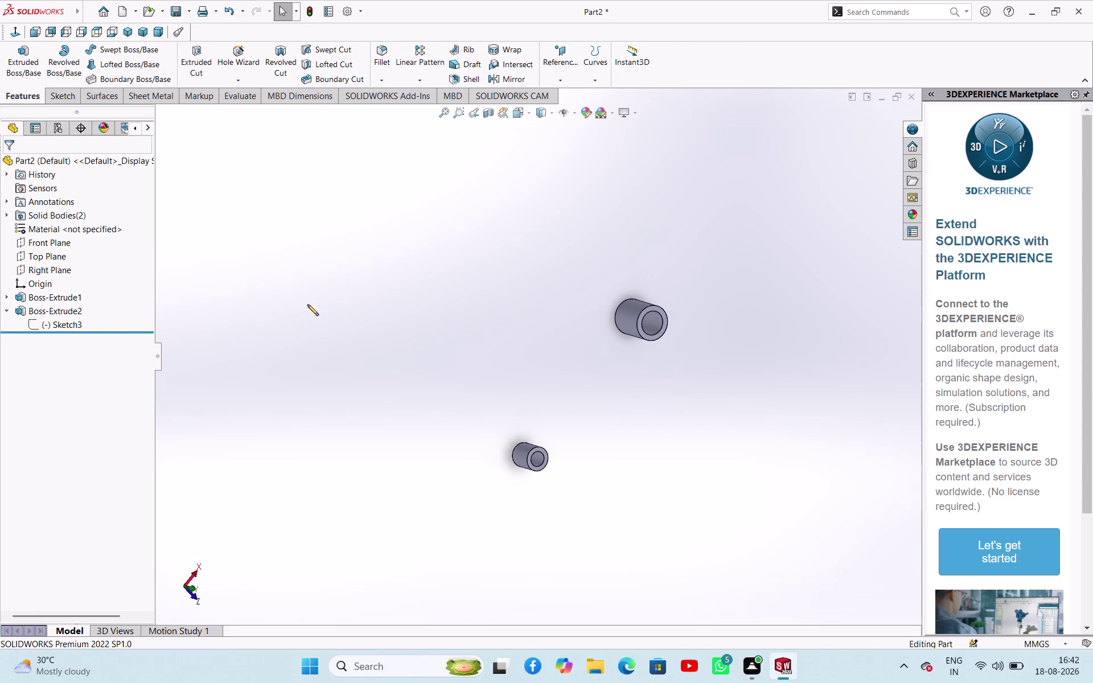
click(43, 252)
click(52, 241)
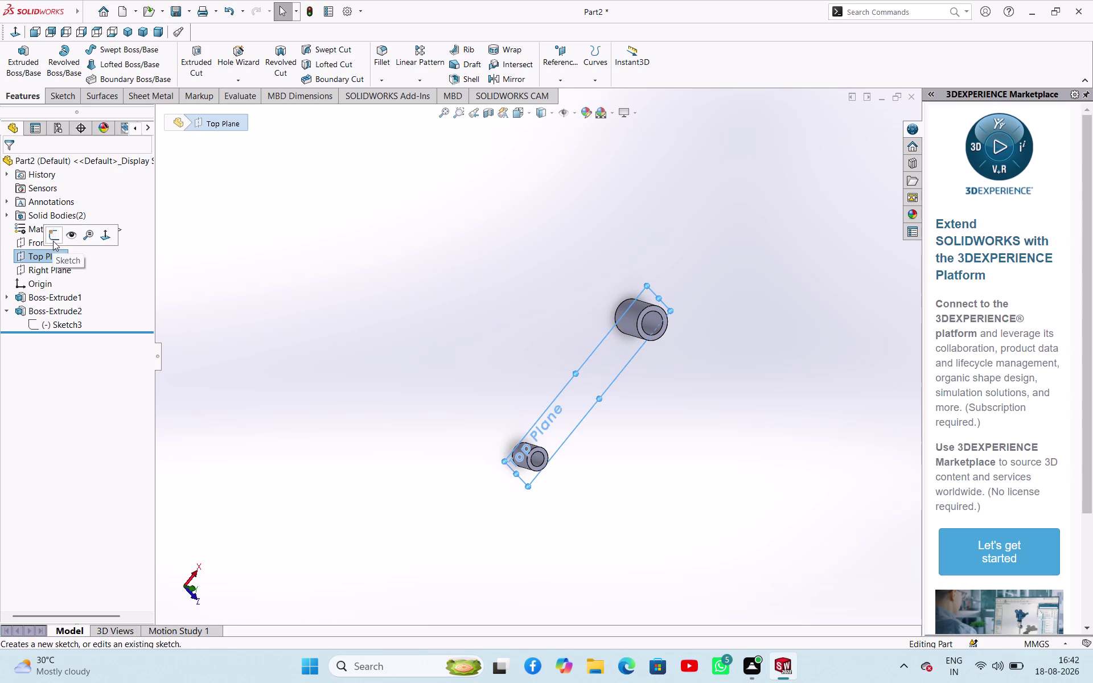
click(480, 252)
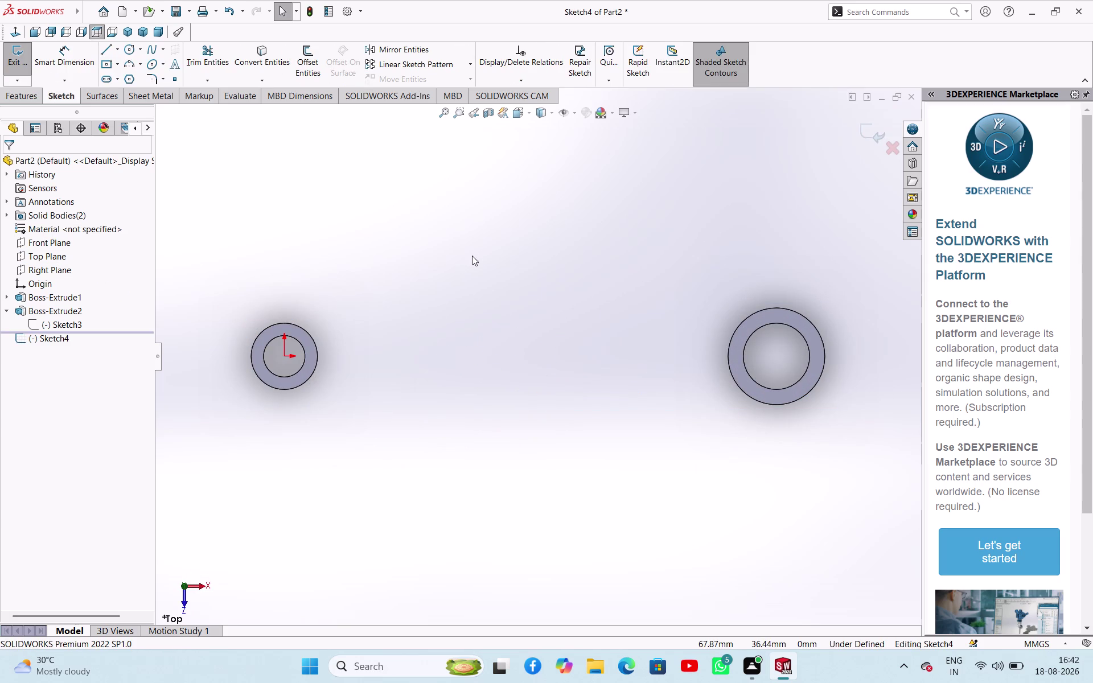
click(119, 47)
click(127, 82)
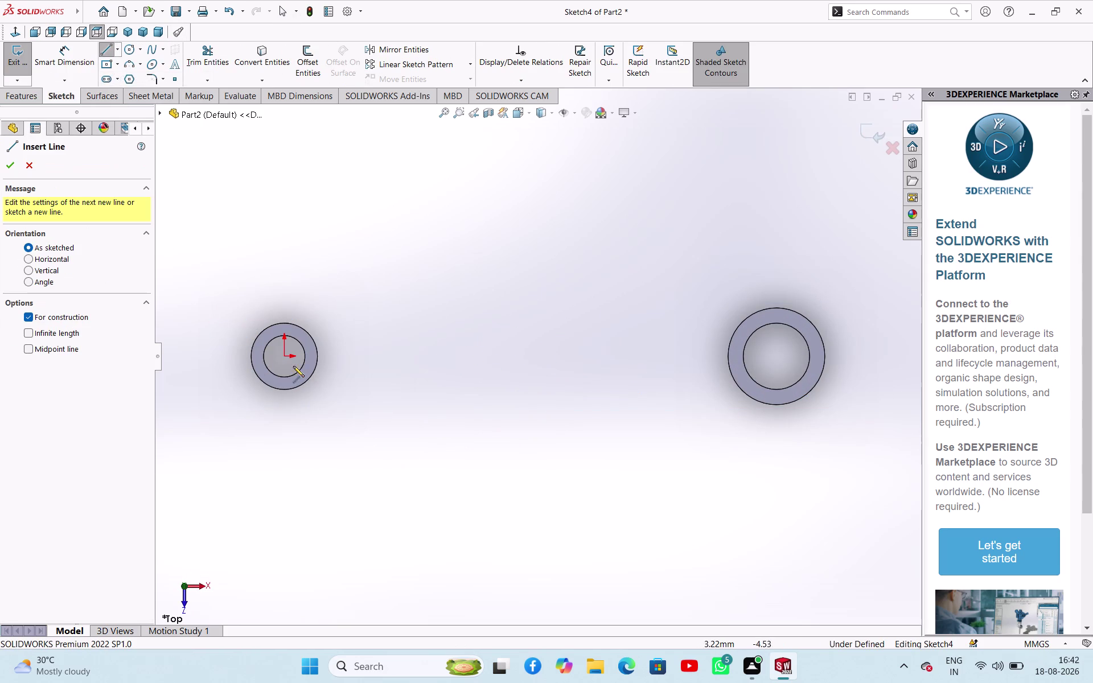
Draw a centreline from the left boss centre to the right boss centre.
click(286, 357)
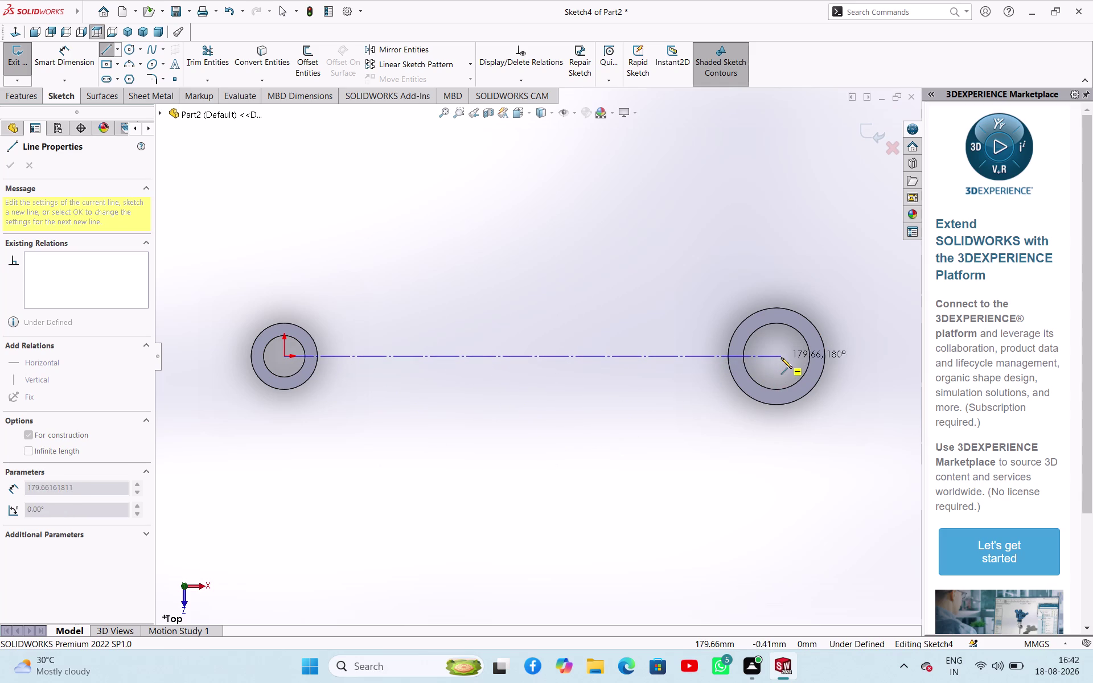
click(777, 358)
right_click(583, 414)
click(608, 424)
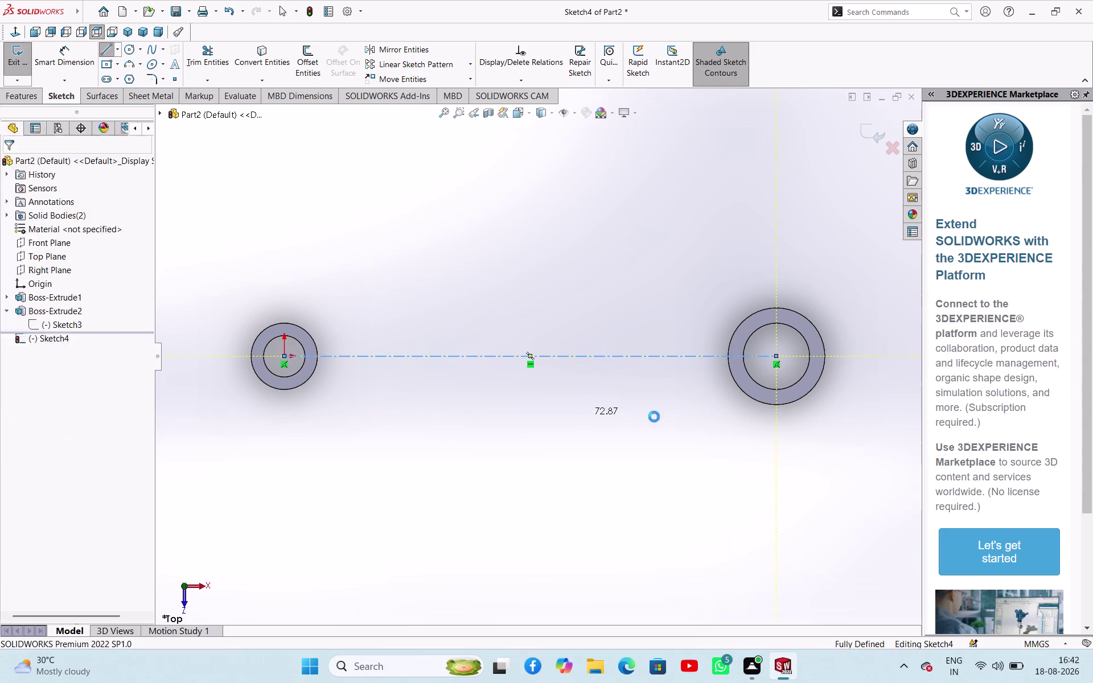
drag(778, 358, 809, 363)
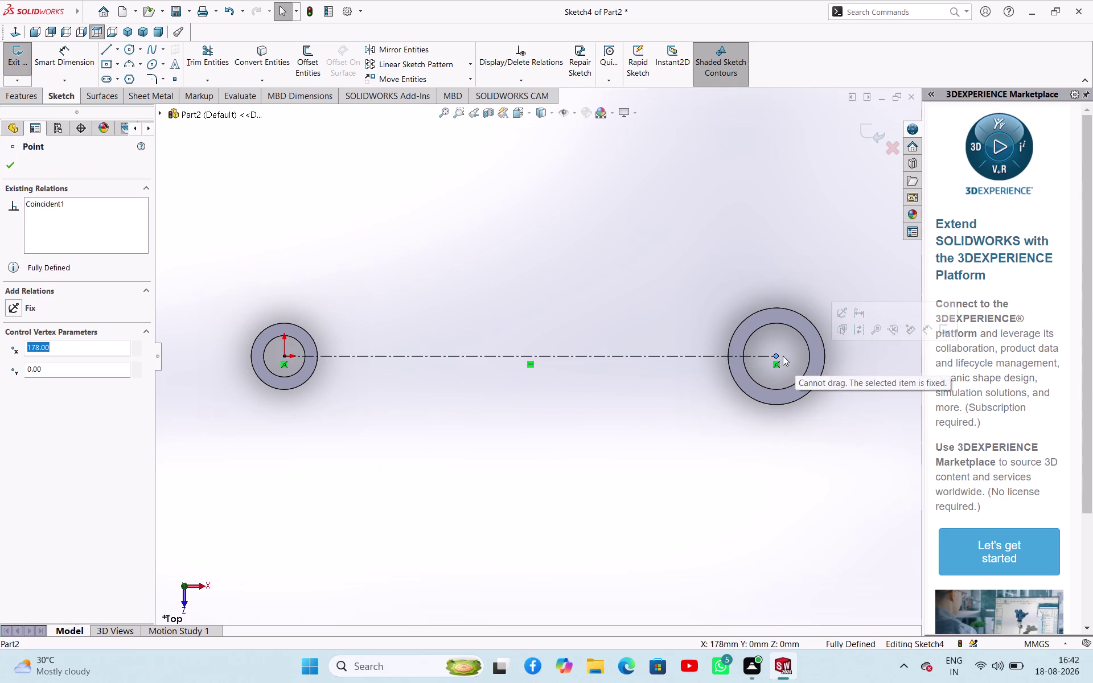
drag(778, 355, 825, 359)
click(608, 295)
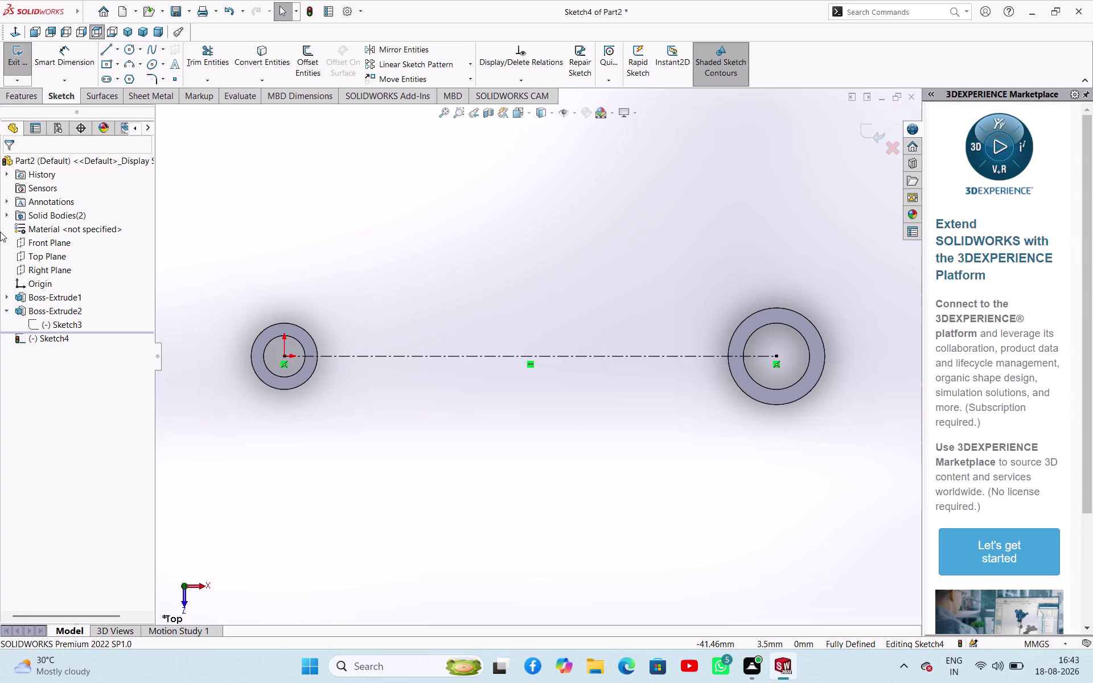
click(105, 54)
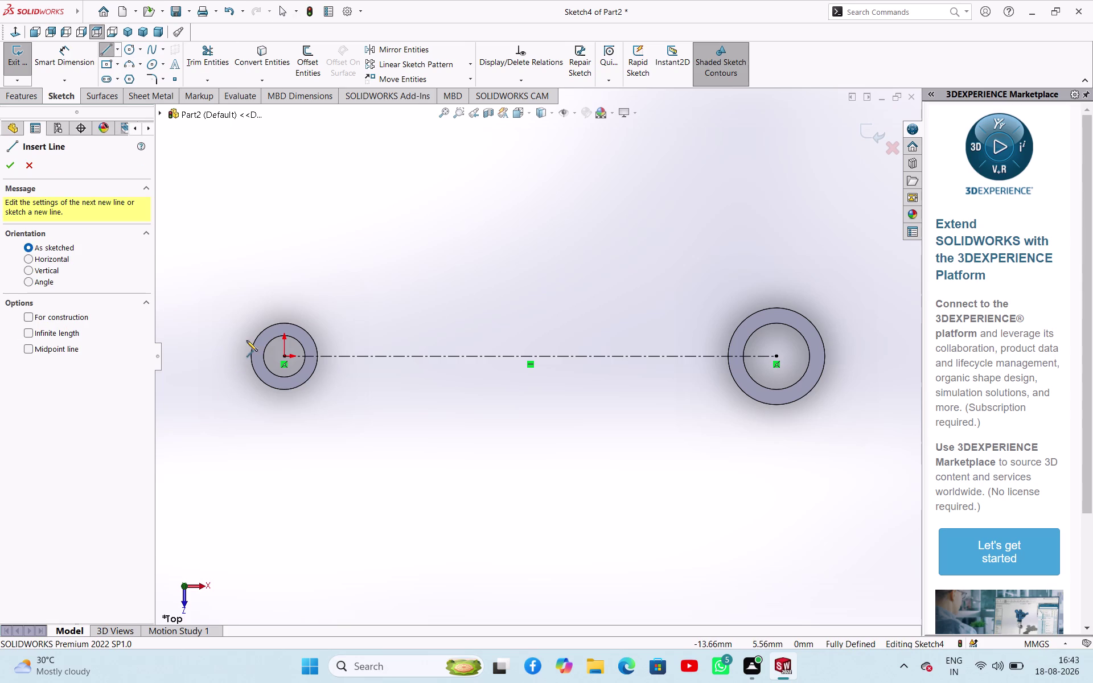
Draw the upper horizontal web line above the centreline, spanning both bosses.
click(247, 338)
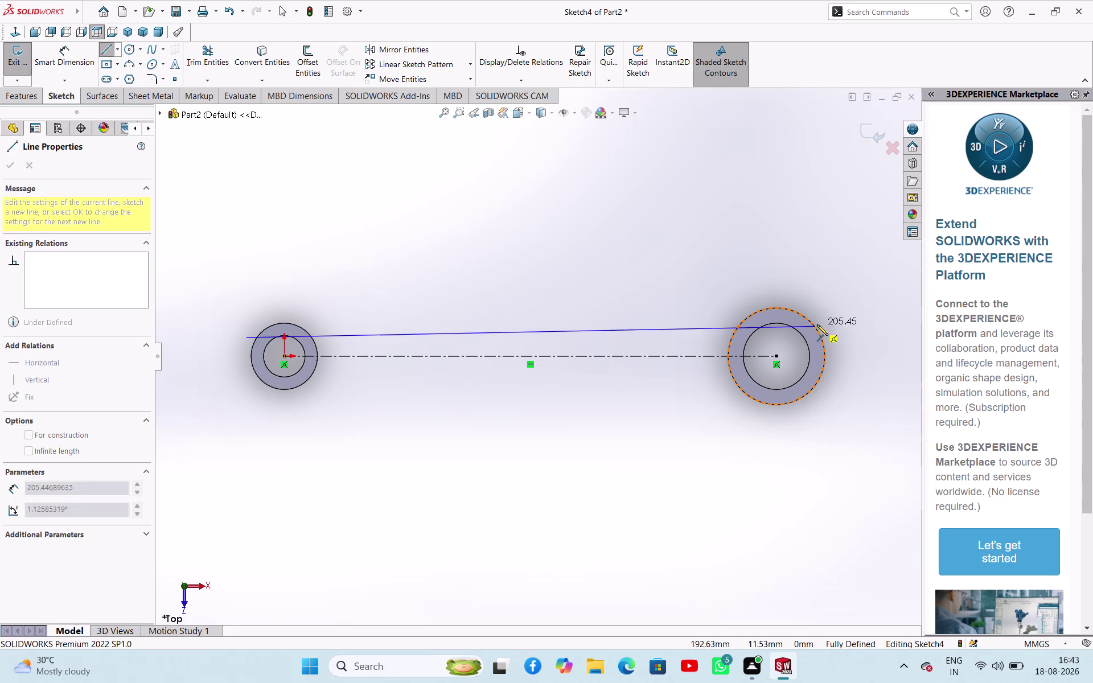
click(857, 339)
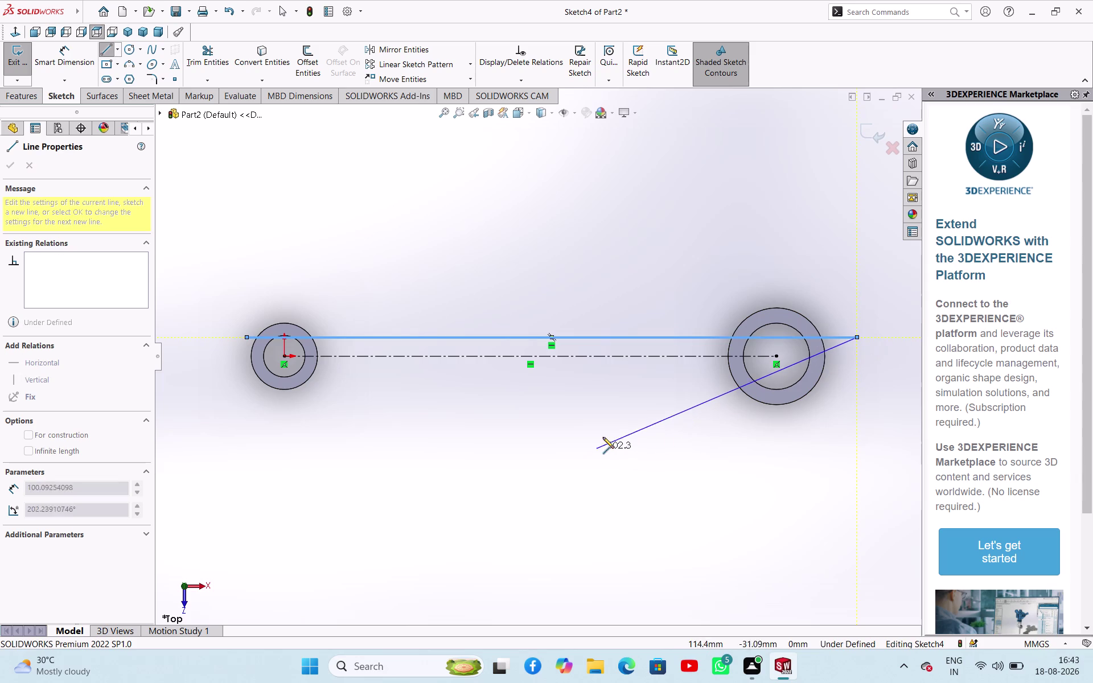
right_click(577, 508)
click(599, 512)
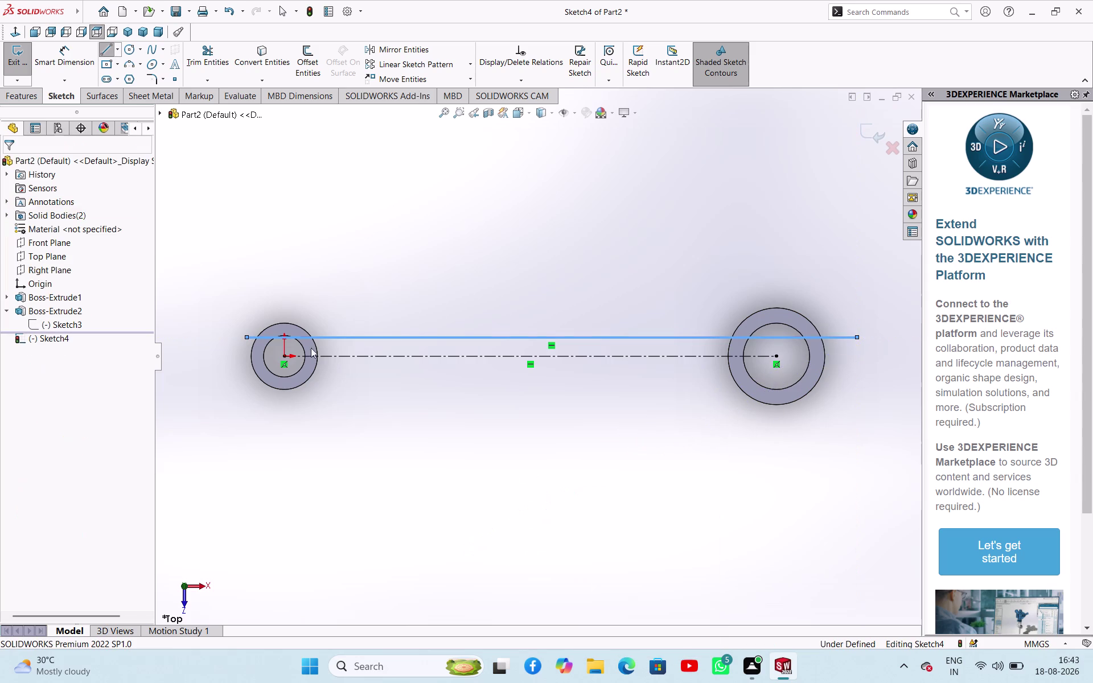
click(107, 56)
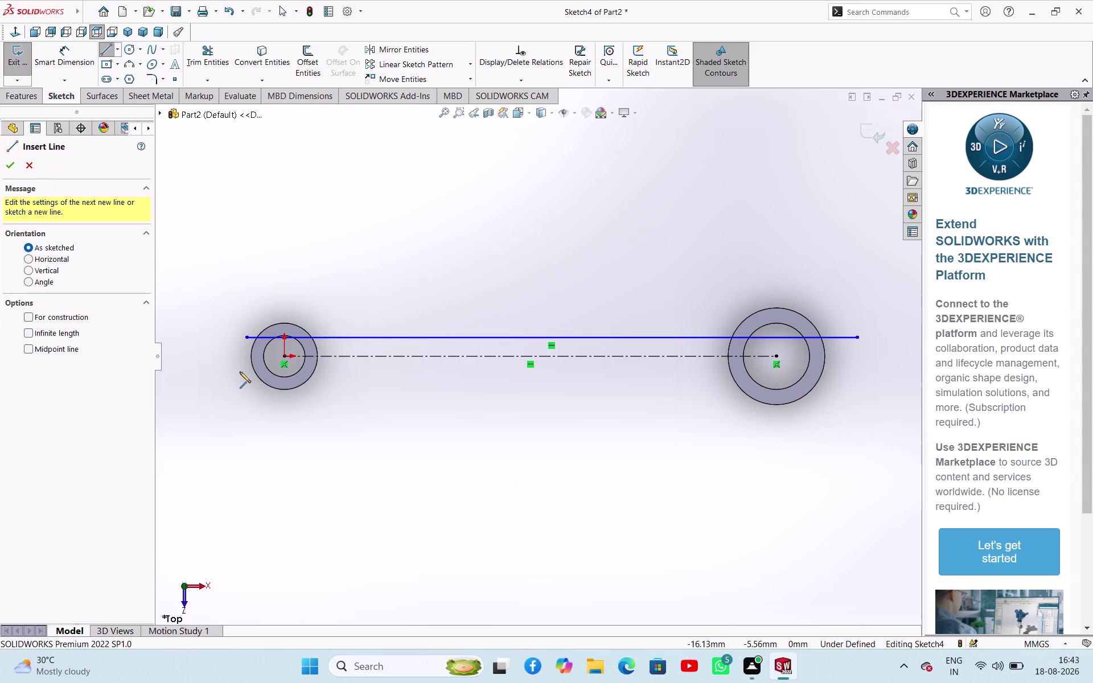
Draw the lower horizontal web line below the centreline, spanning both bosses.
click(240, 372)
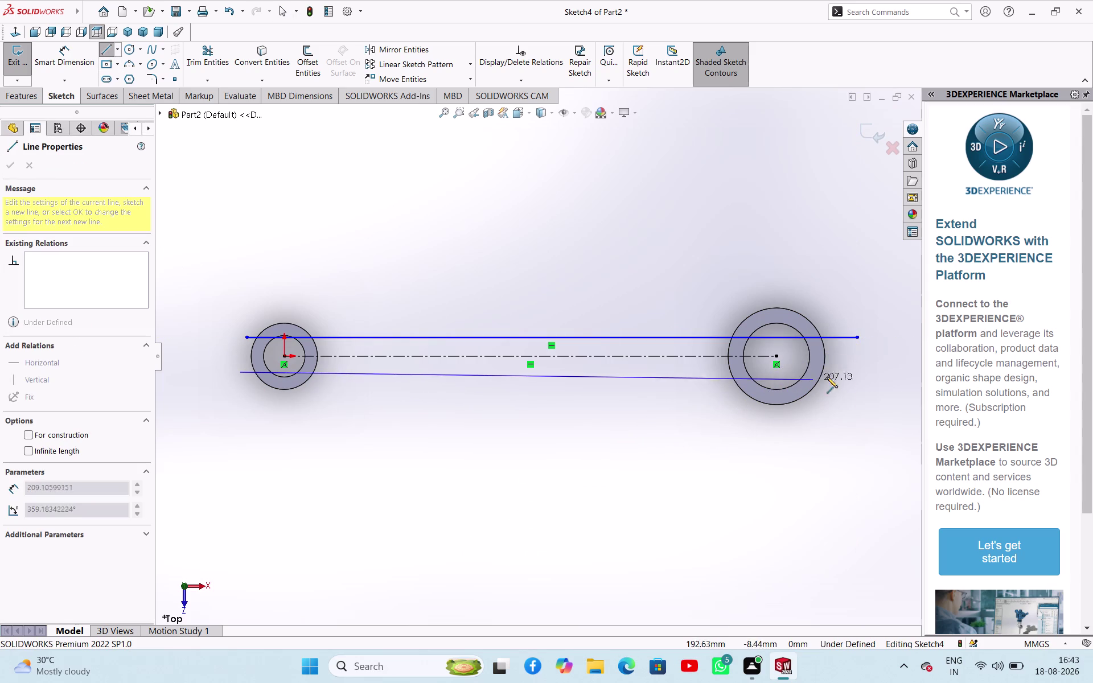
click(851, 370)
right_click(684, 433)
click(695, 436)
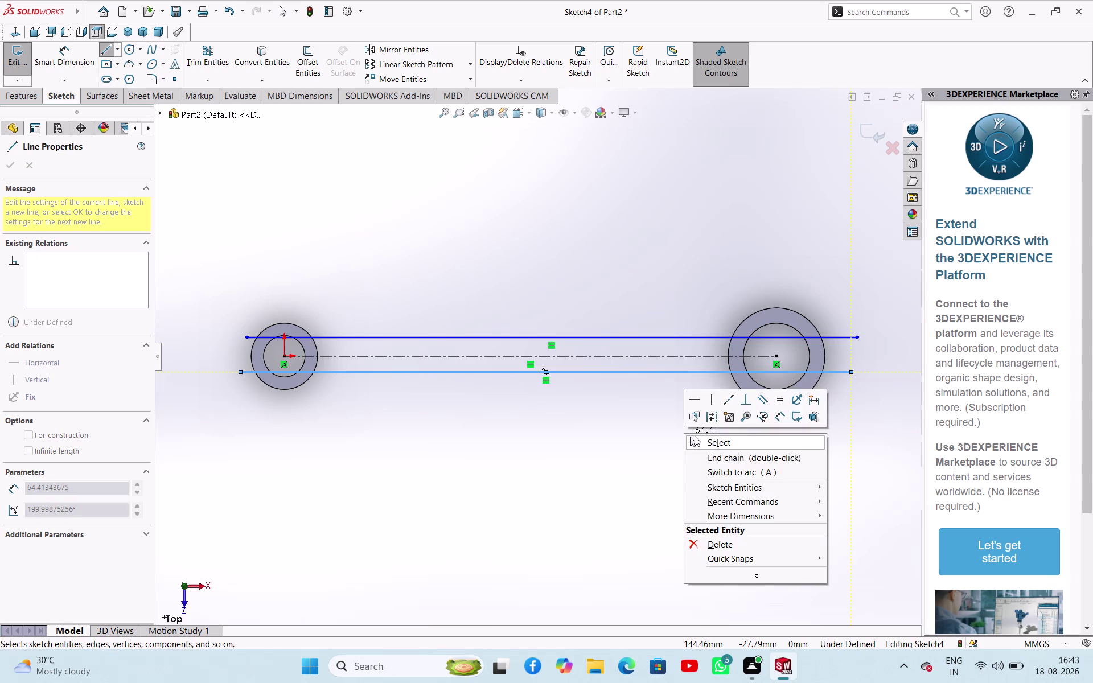
click(16, 98)
click(54, 93)
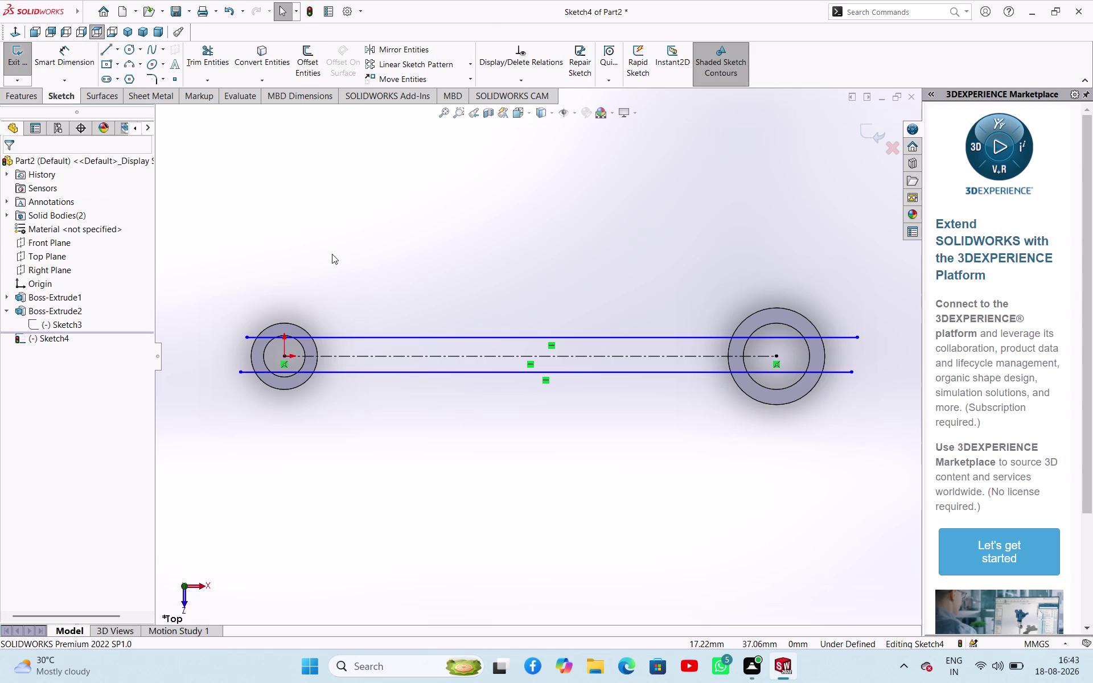
right_drag(333, 255, 339, 207)
right_drag(498, 298, 499, 296)
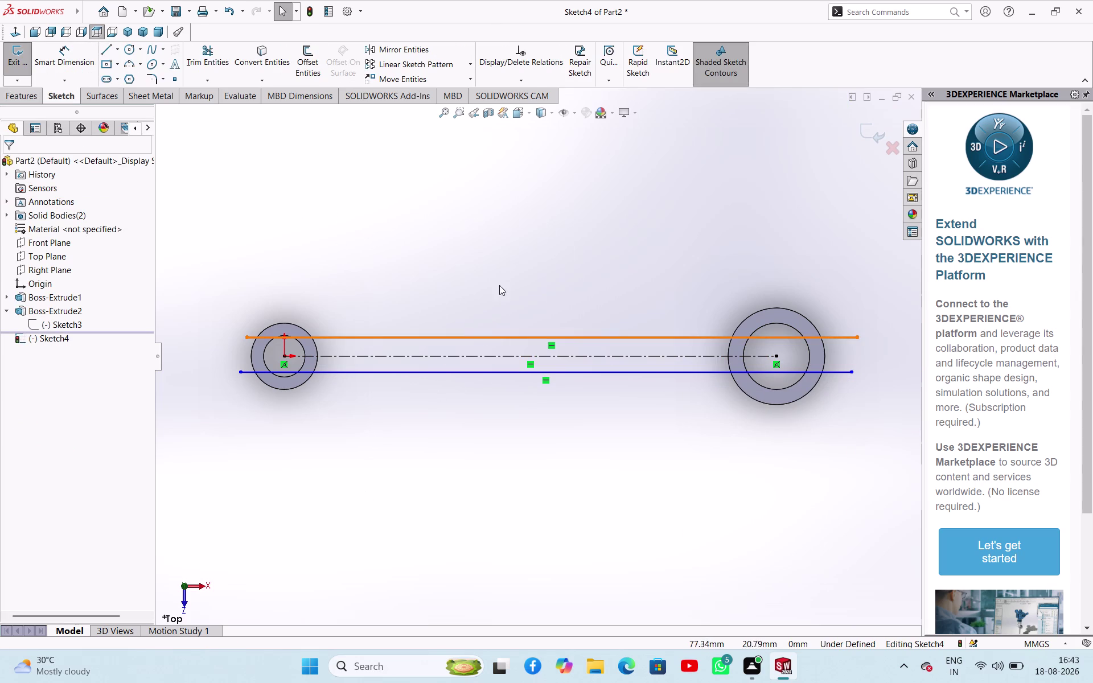
right_drag(499, 296, 504, 215)
Dimension the upper web line 9 mm from the centreline.
click(475, 355)
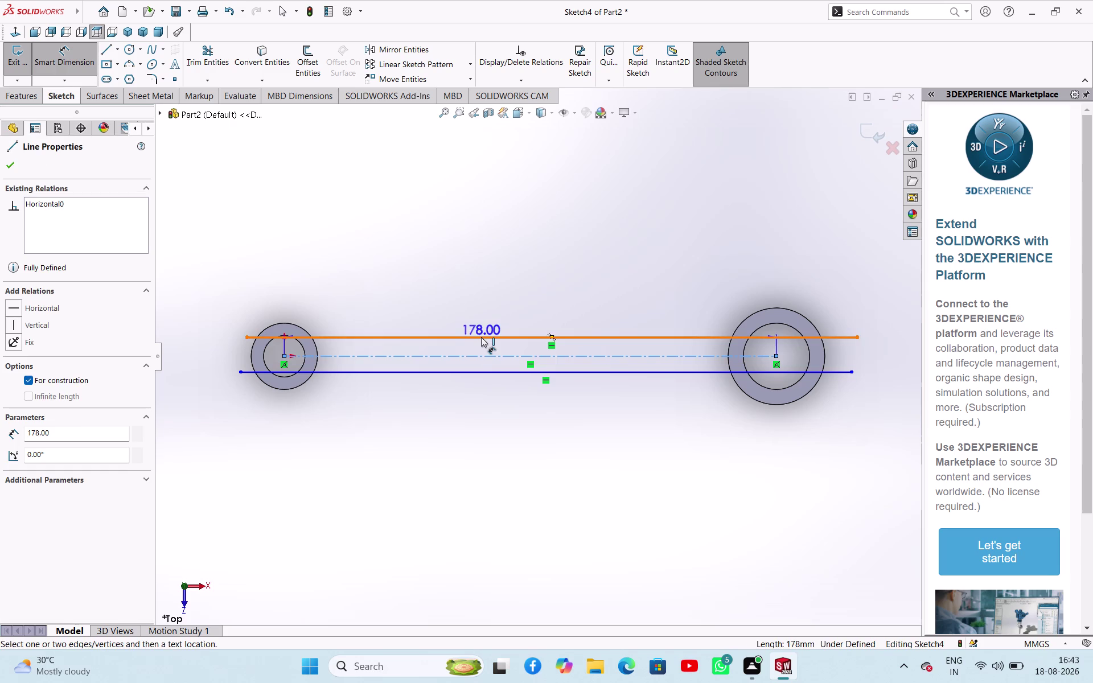
click(482, 336)
click(459, 263)
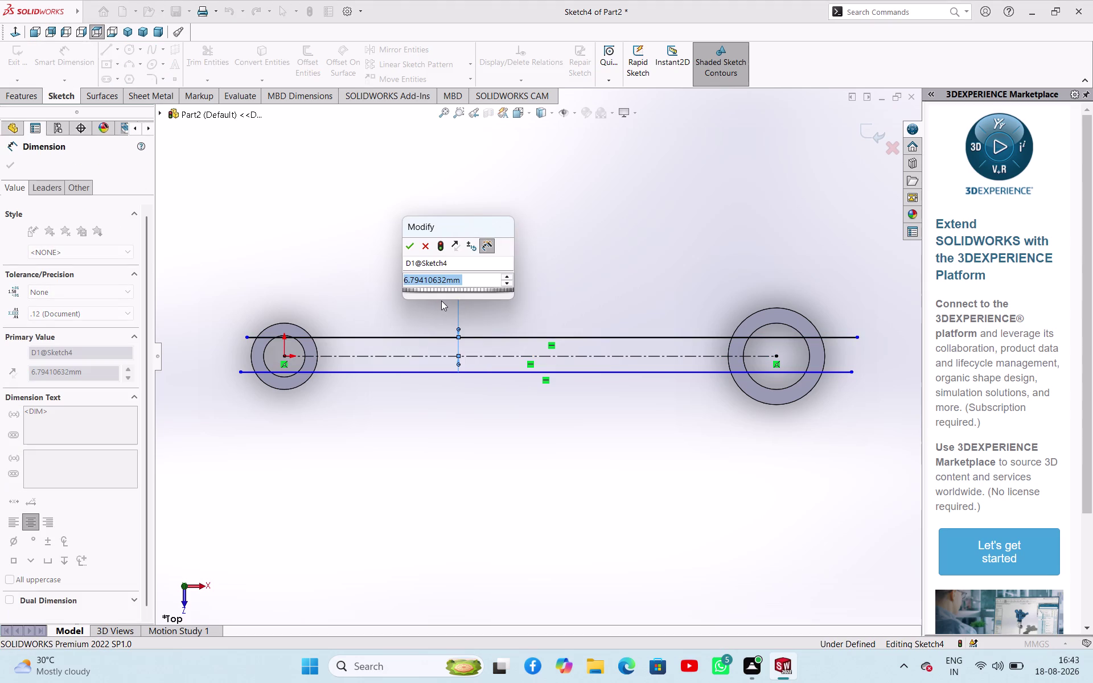
key(9)
key(Return)
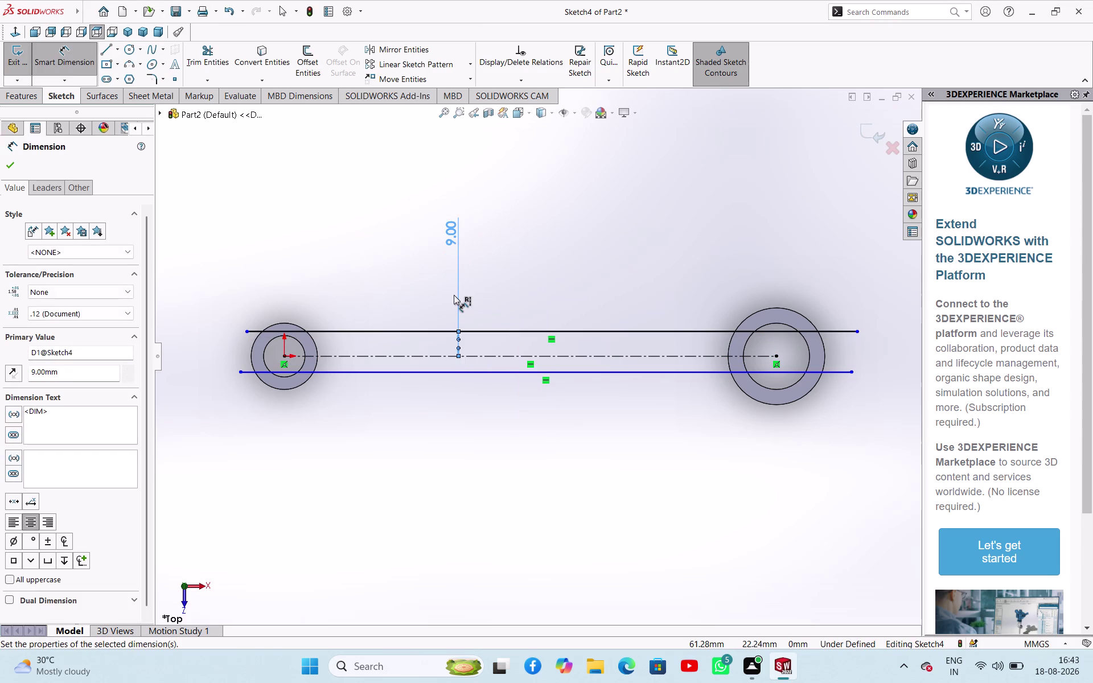
Dimension the lower web line 9 mm from the centreline and exit dimensioning.
click(490, 358)
click(503, 371)
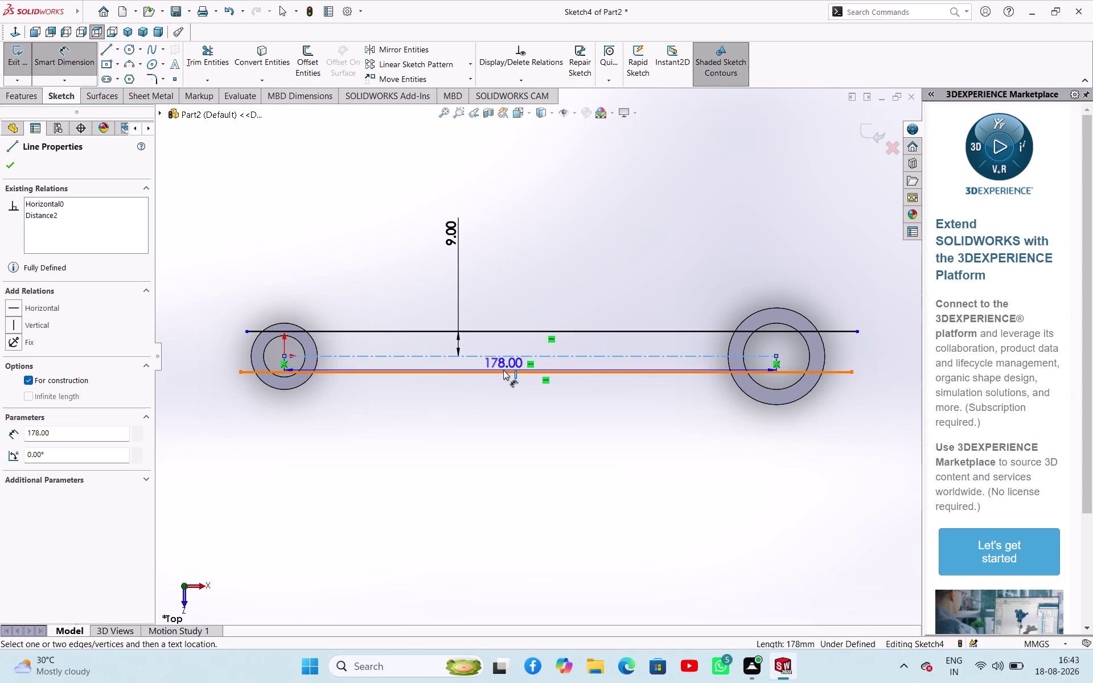
click(434, 399)
key(9)
key(Return)
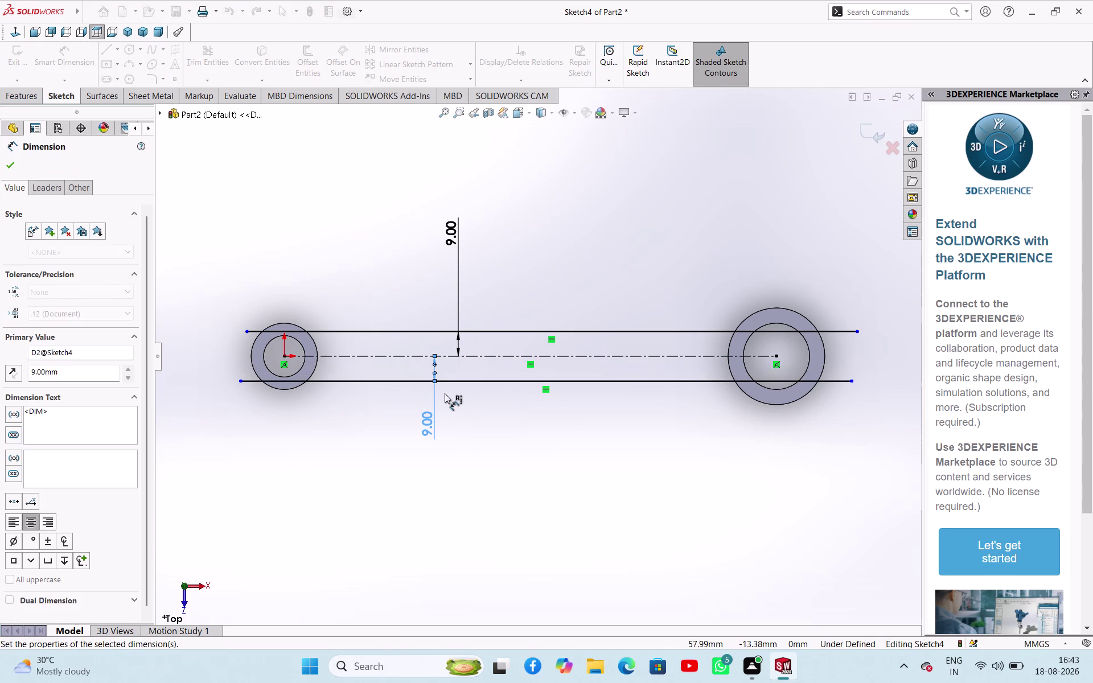
scroll(up, 3)
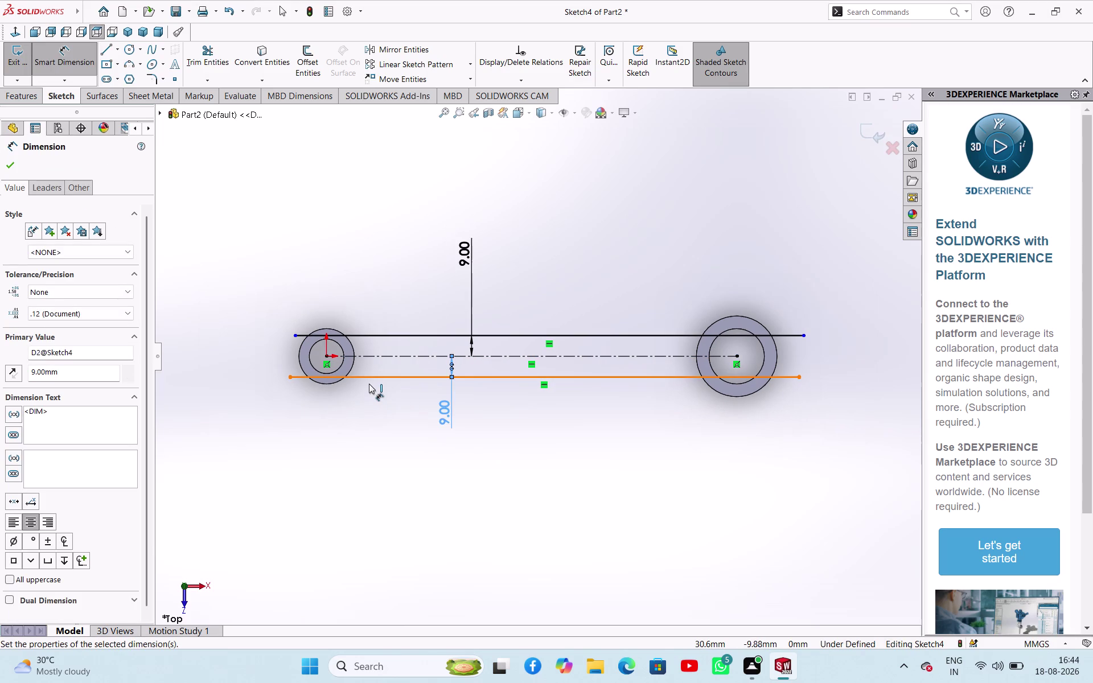
scroll(down, 3)
right_click(355, 432)
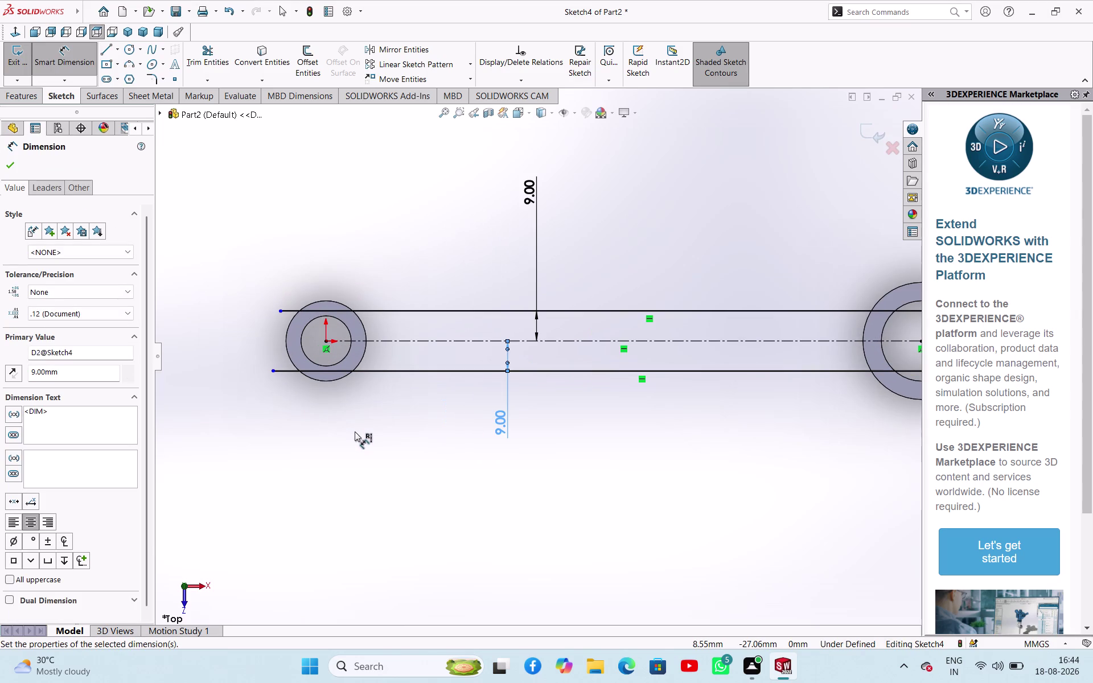
click(371, 468)
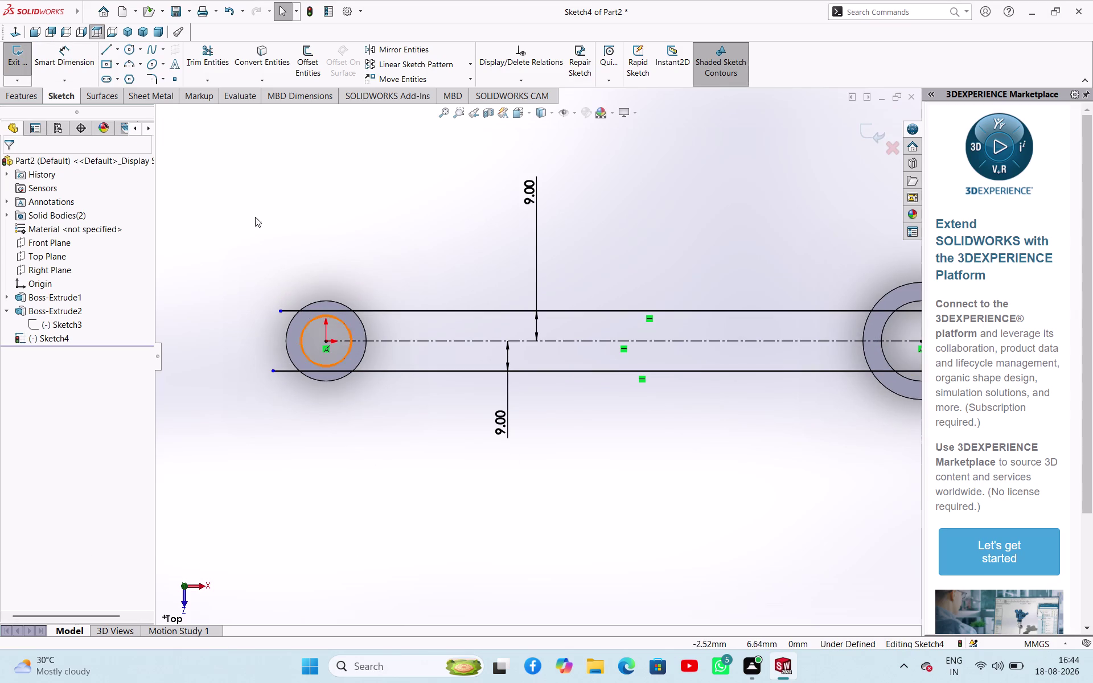
click(145, 79)
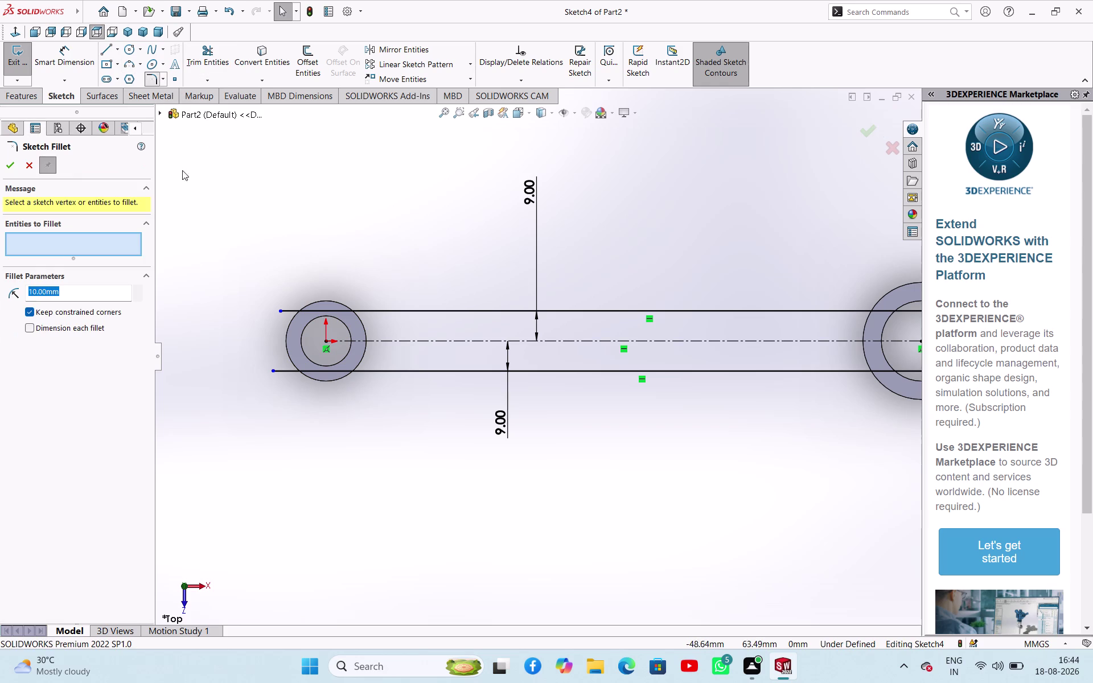
key(2)
key(4)
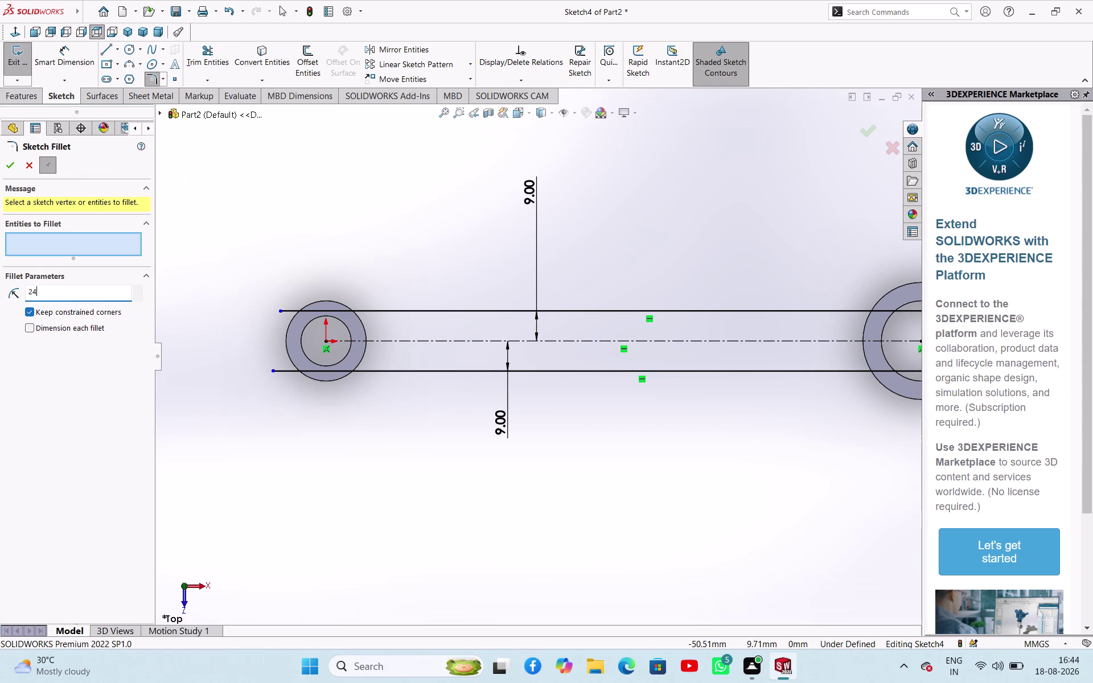
click(363, 372)
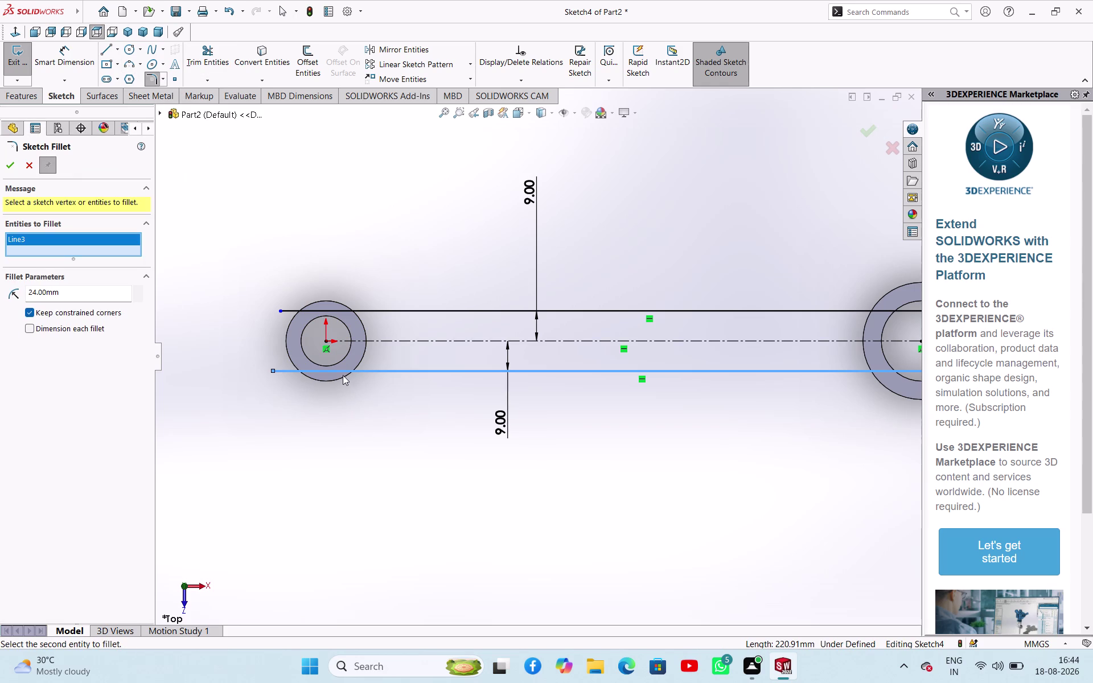
click(17, 171)
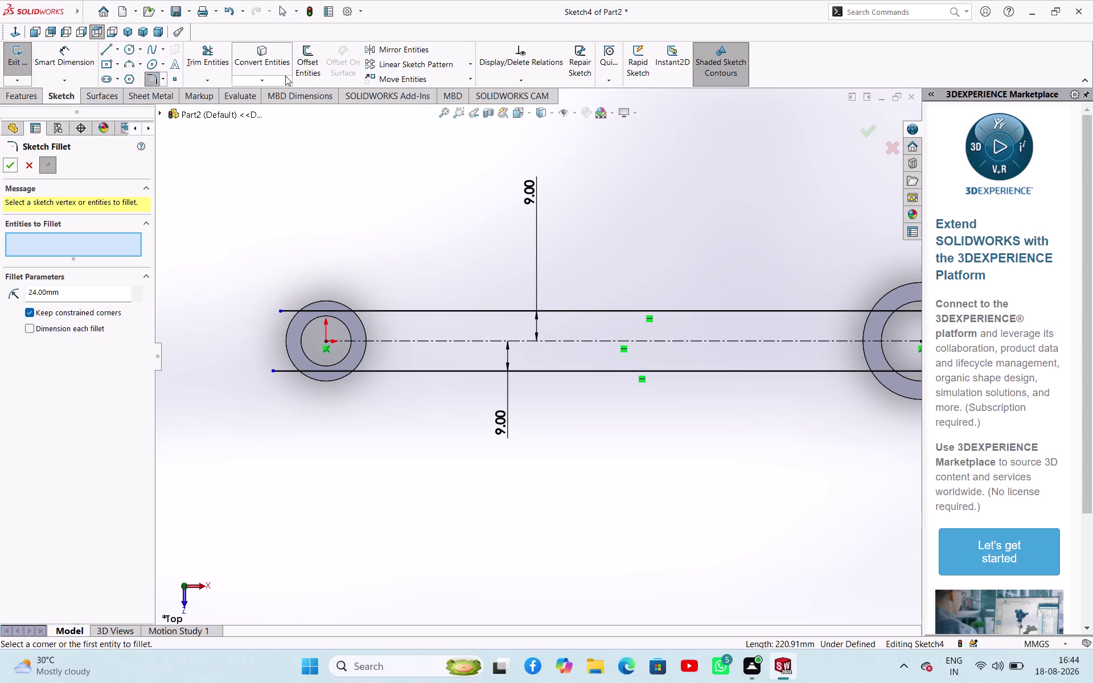
click(266, 59)
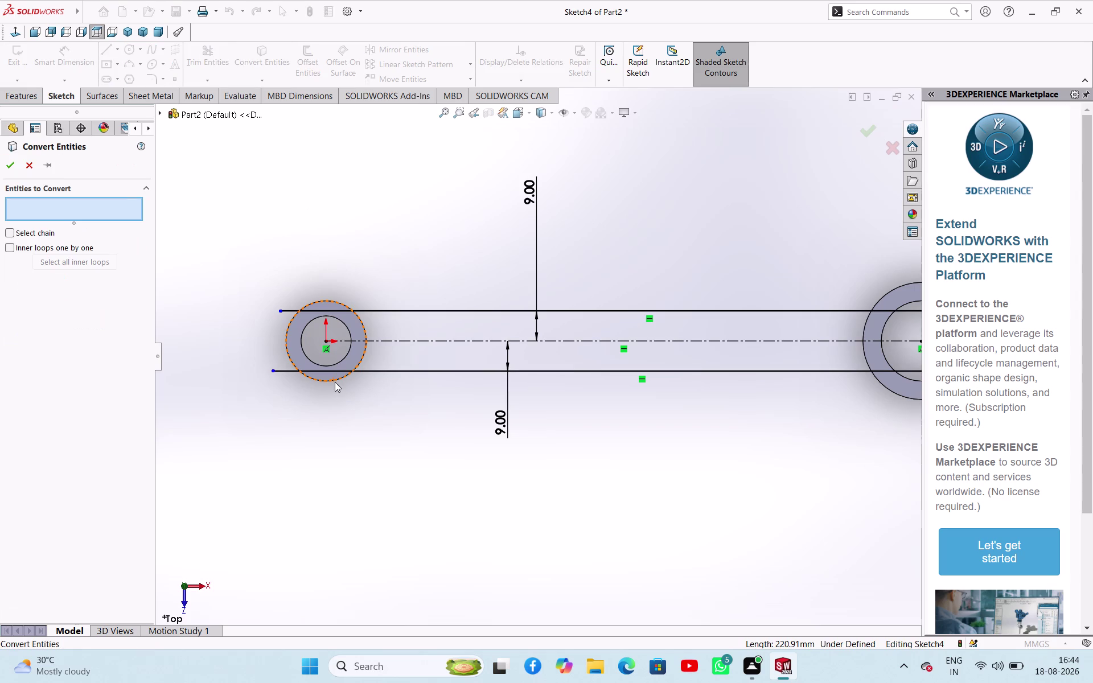
click(335, 382)
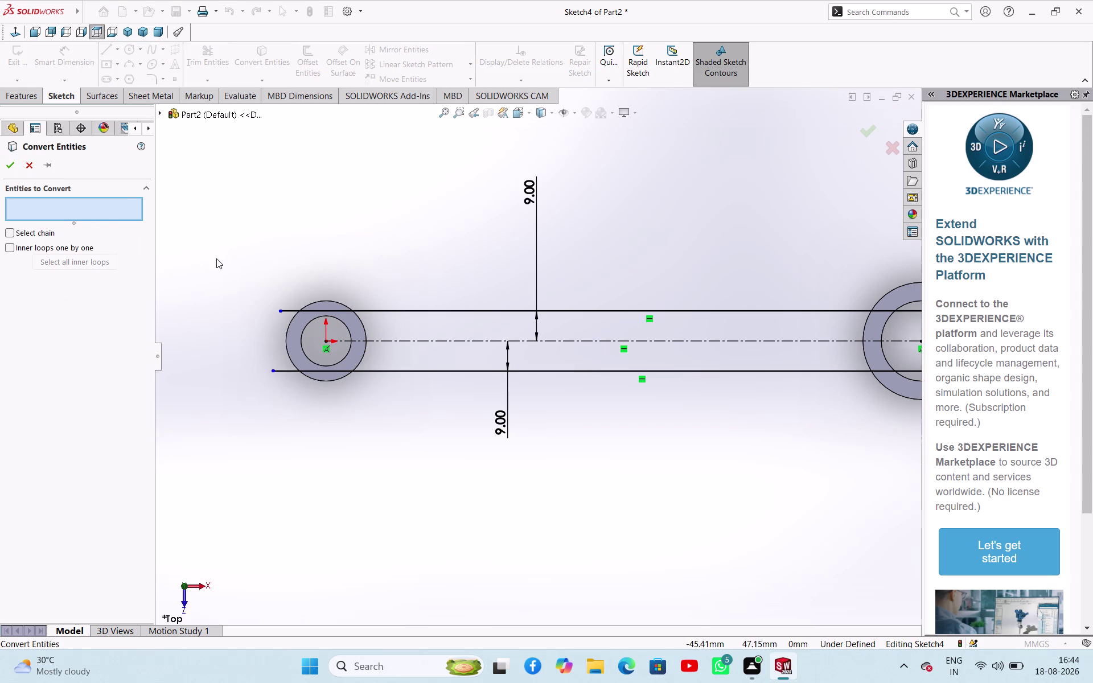
click(337, 303)
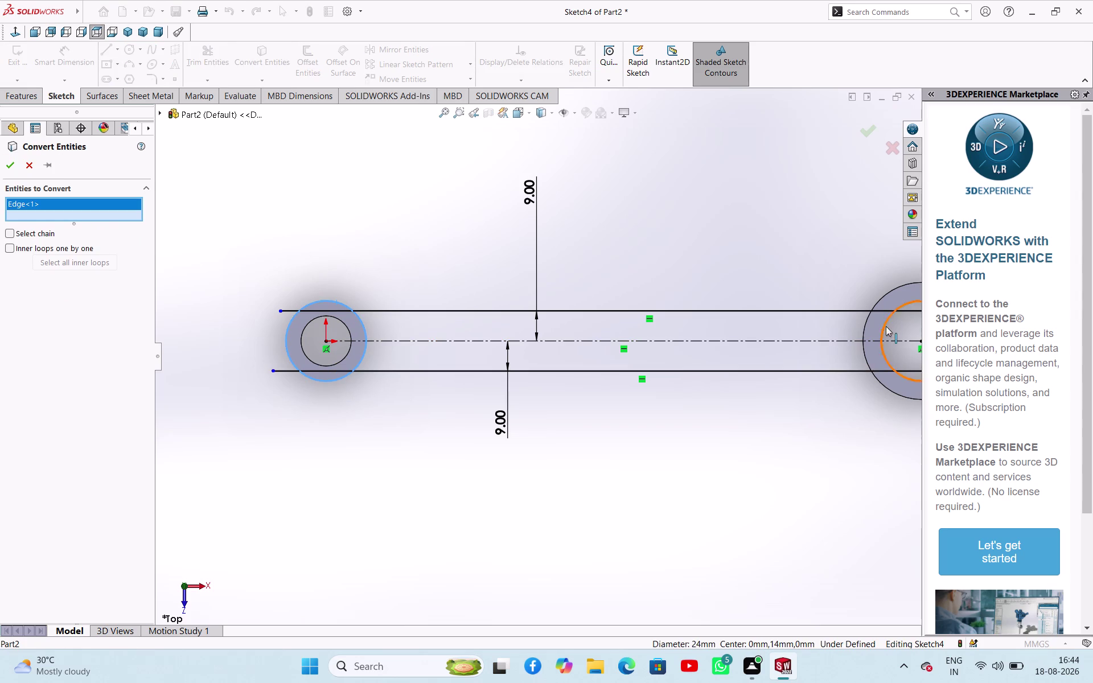
click(881, 296)
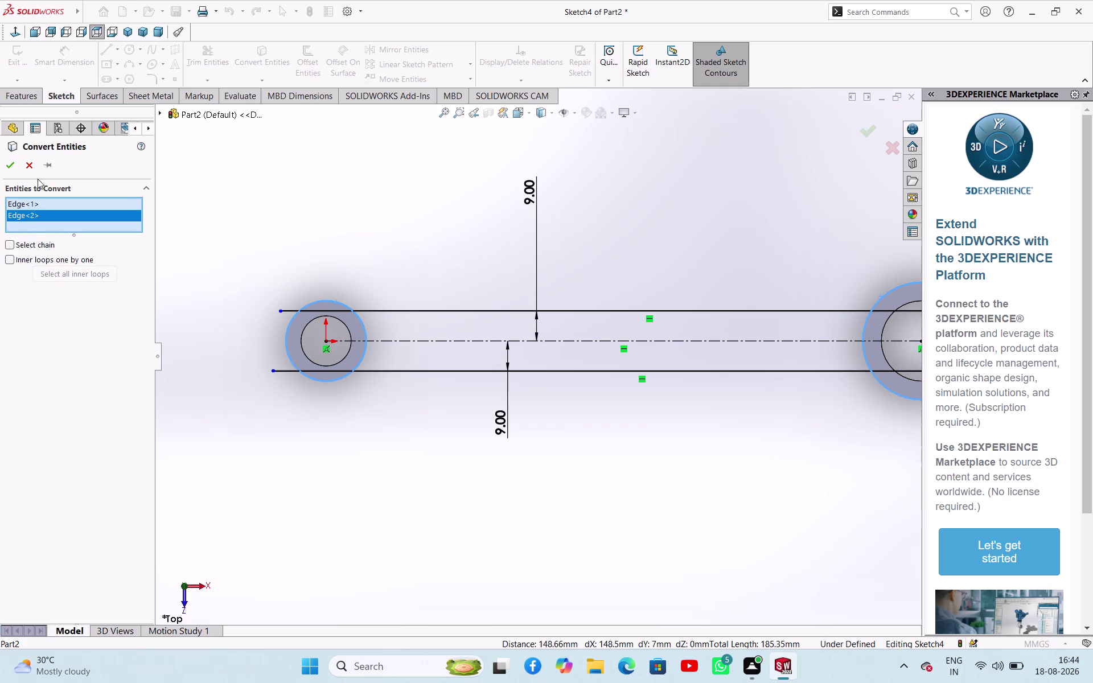
click(13, 167)
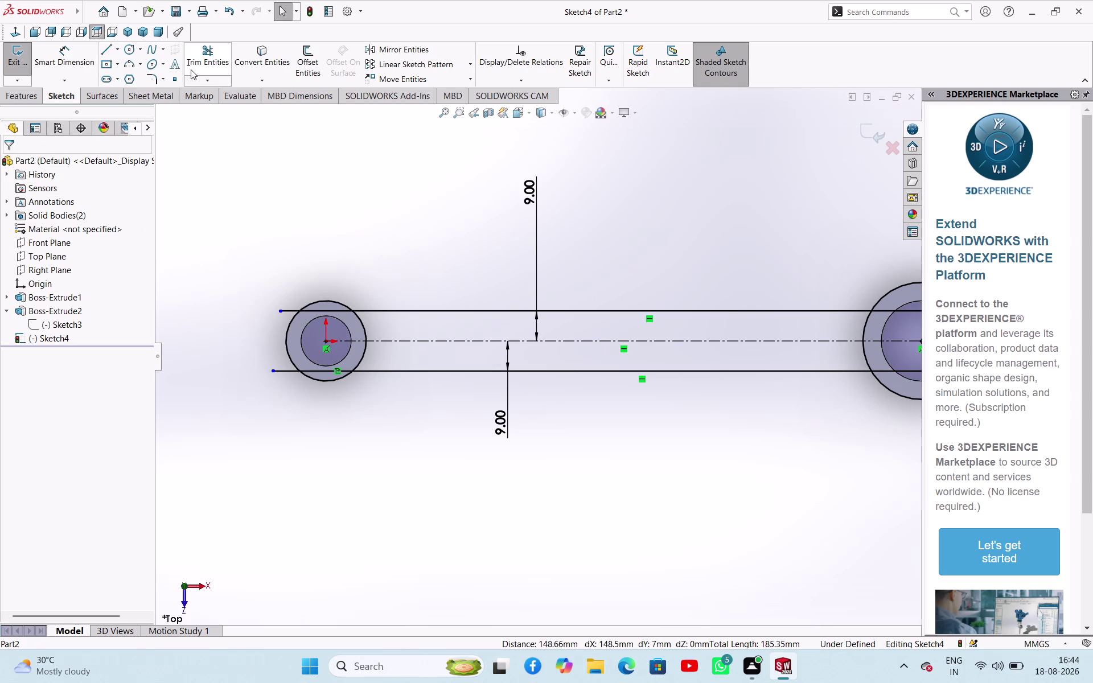
click(152, 81)
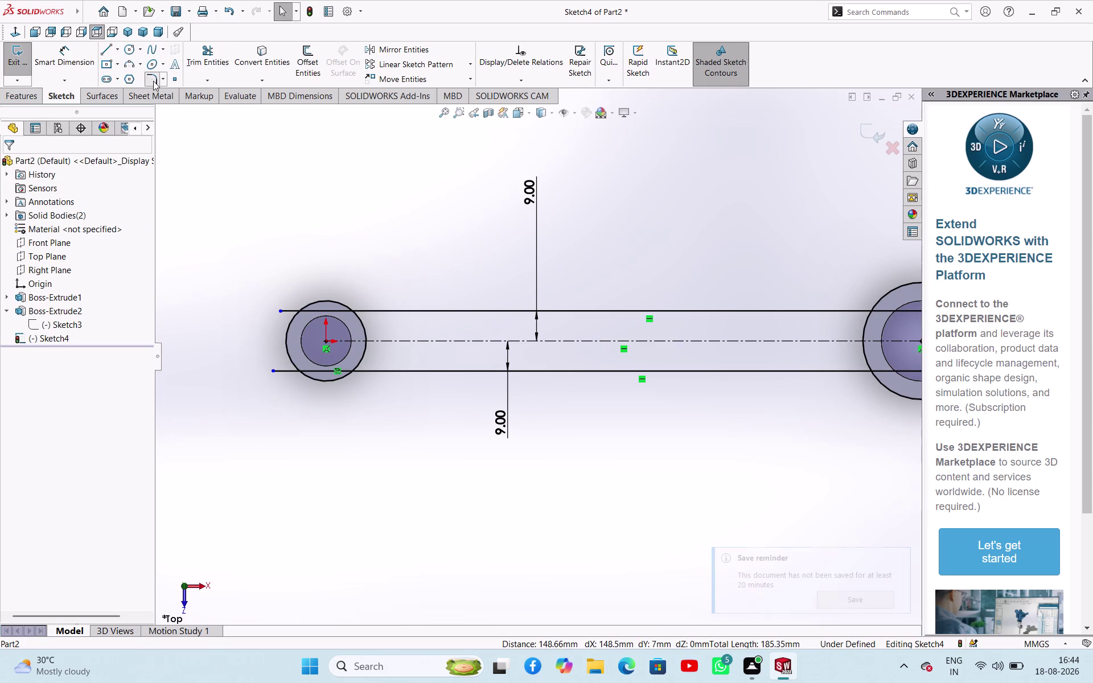
click(359, 373)
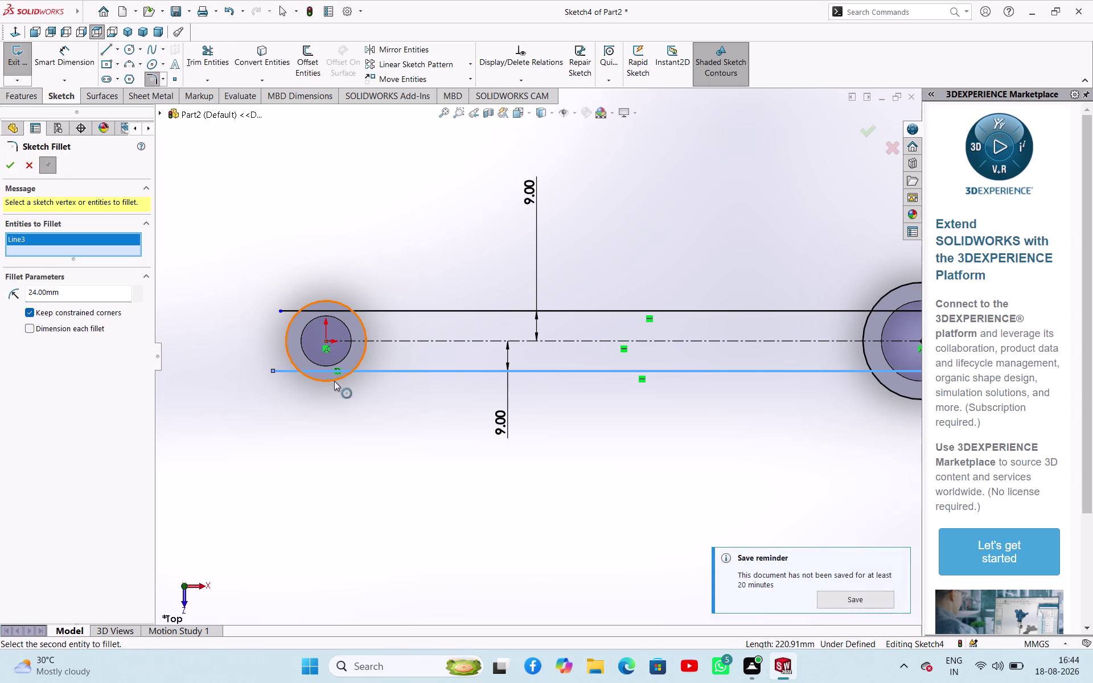
click(337, 382)
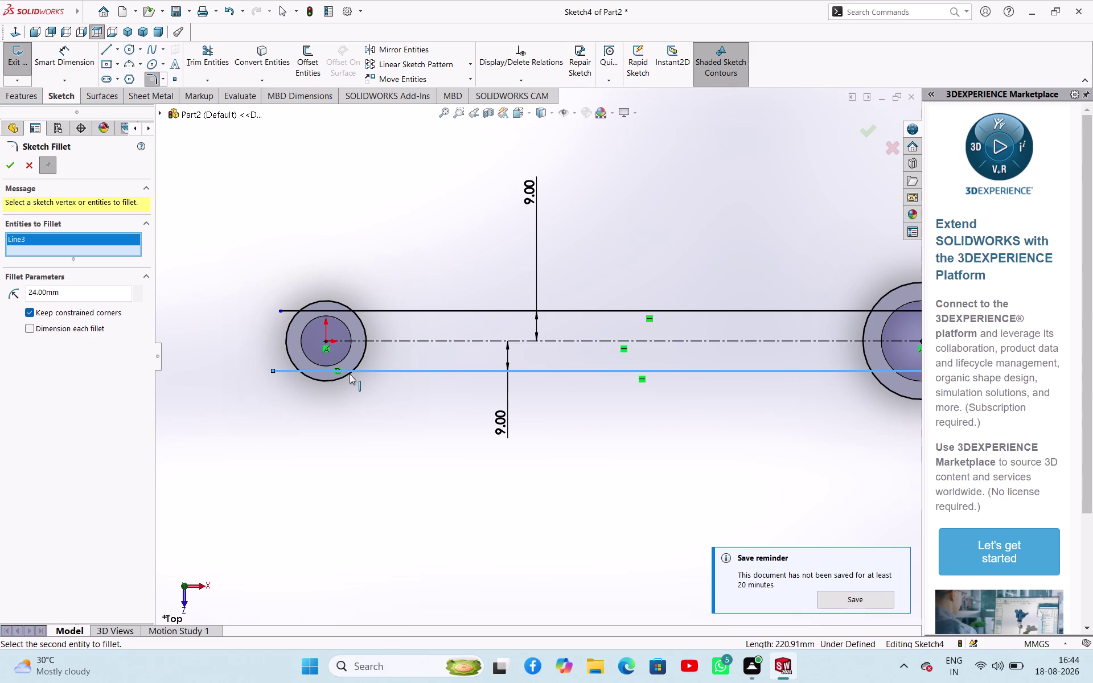
click(346, 375)
key(Escape)
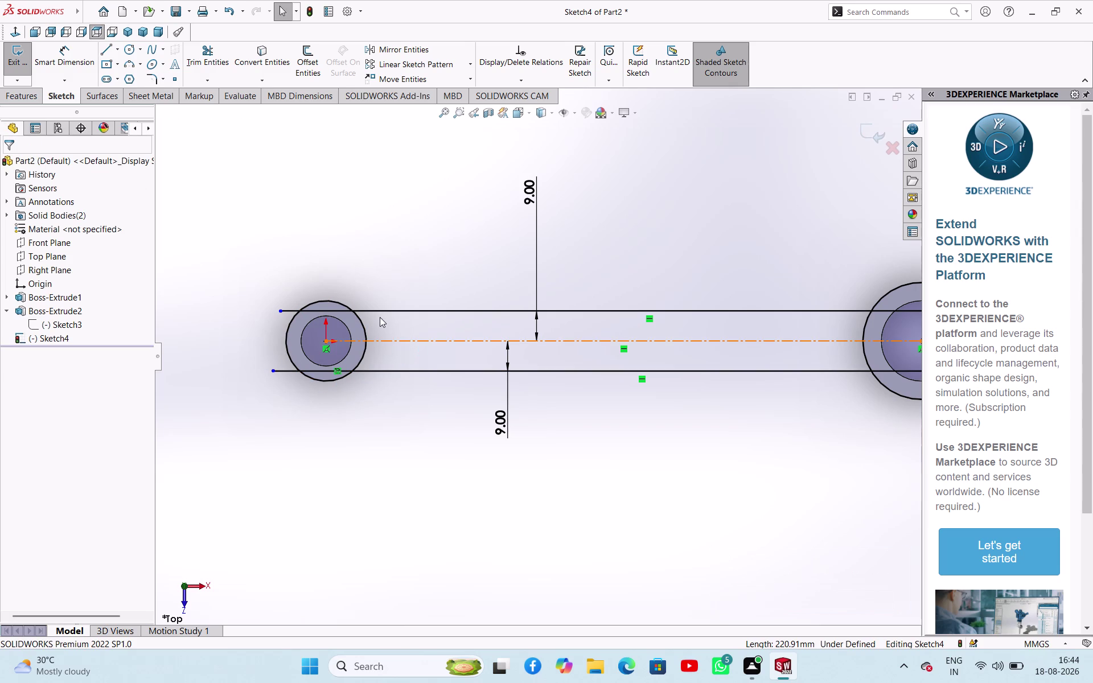
click(154, 80)
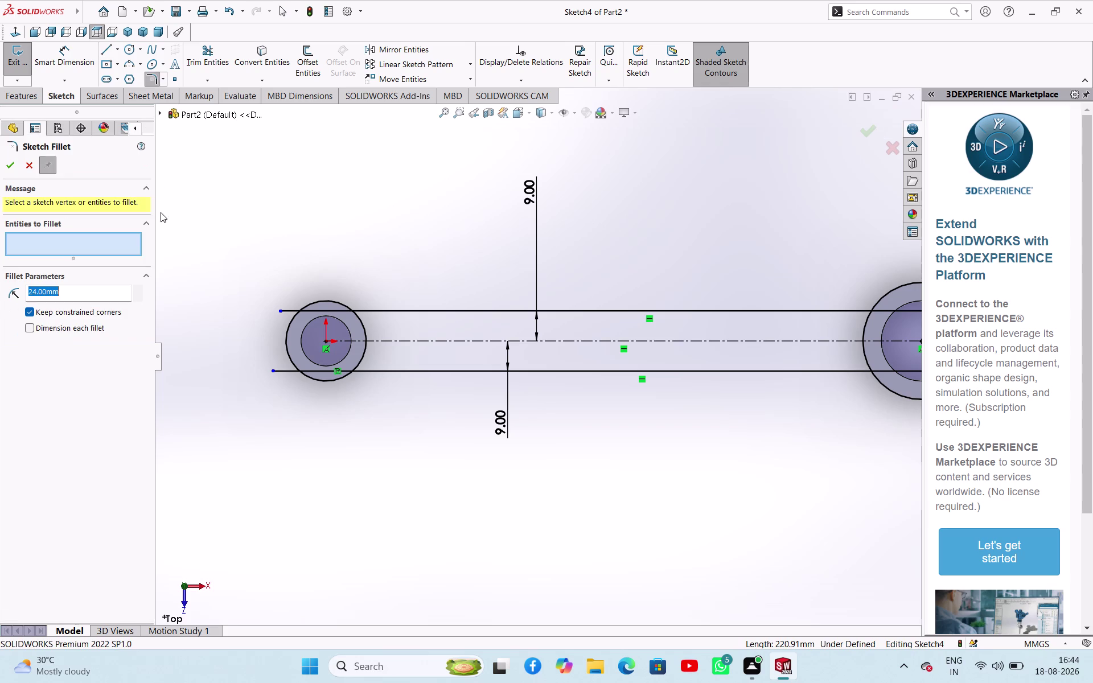
click(342, 377)
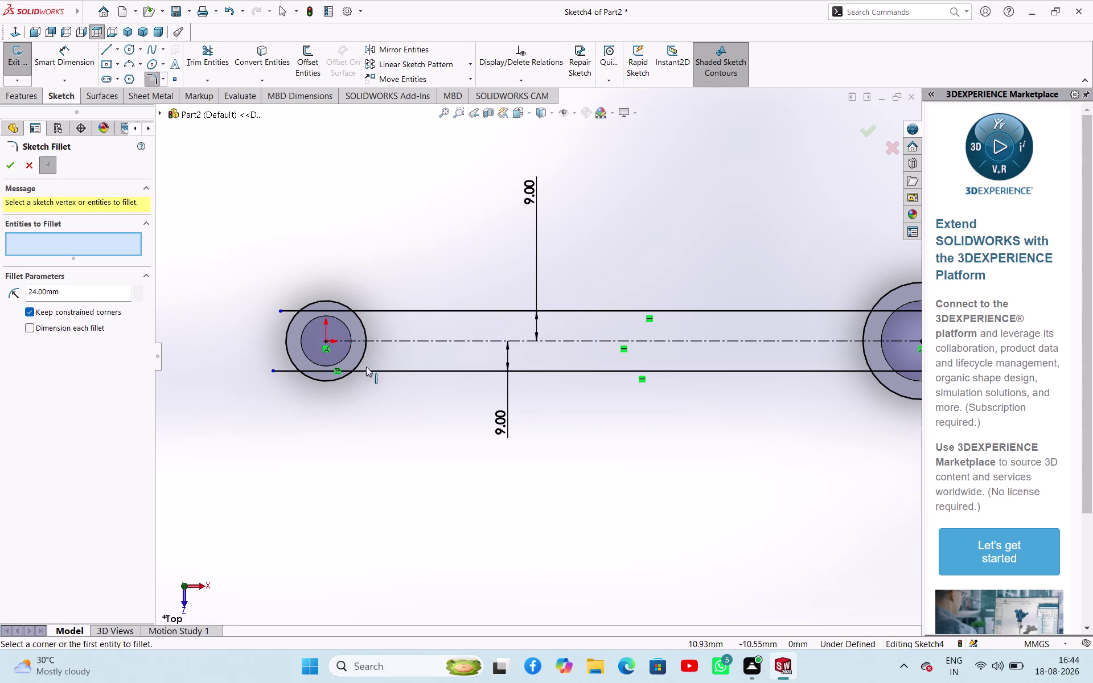
click(25, 168)
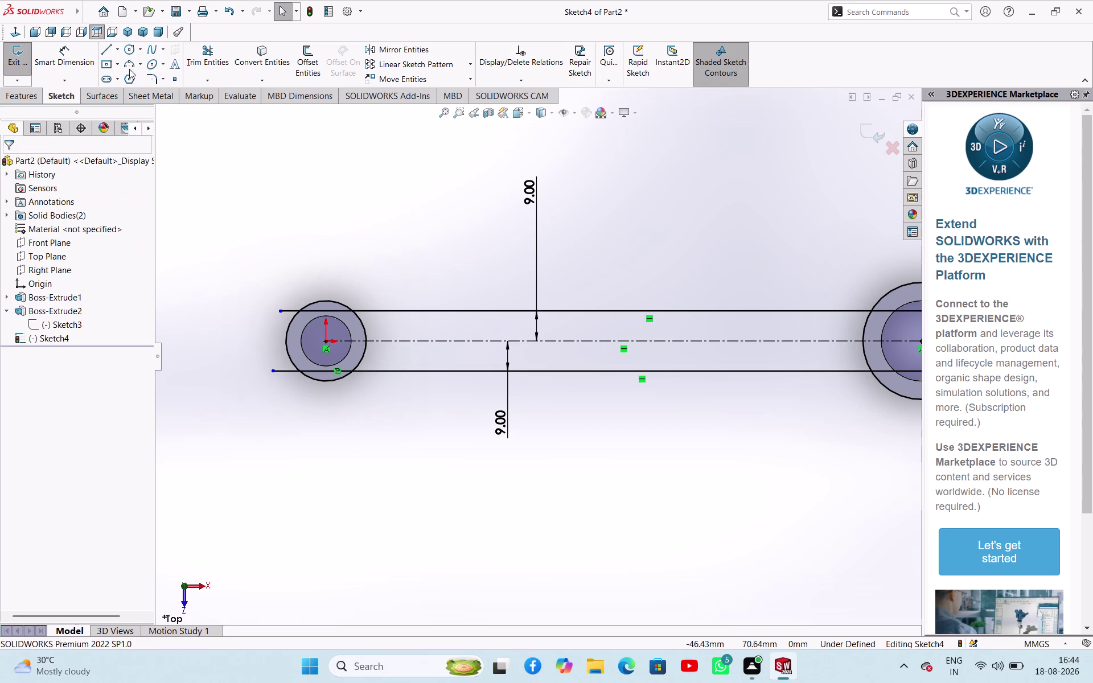
Draw a 3-point arc from the left boss circle to the lower web line and place its radius dimension.
click(131, 62)
scroll(down, 3)
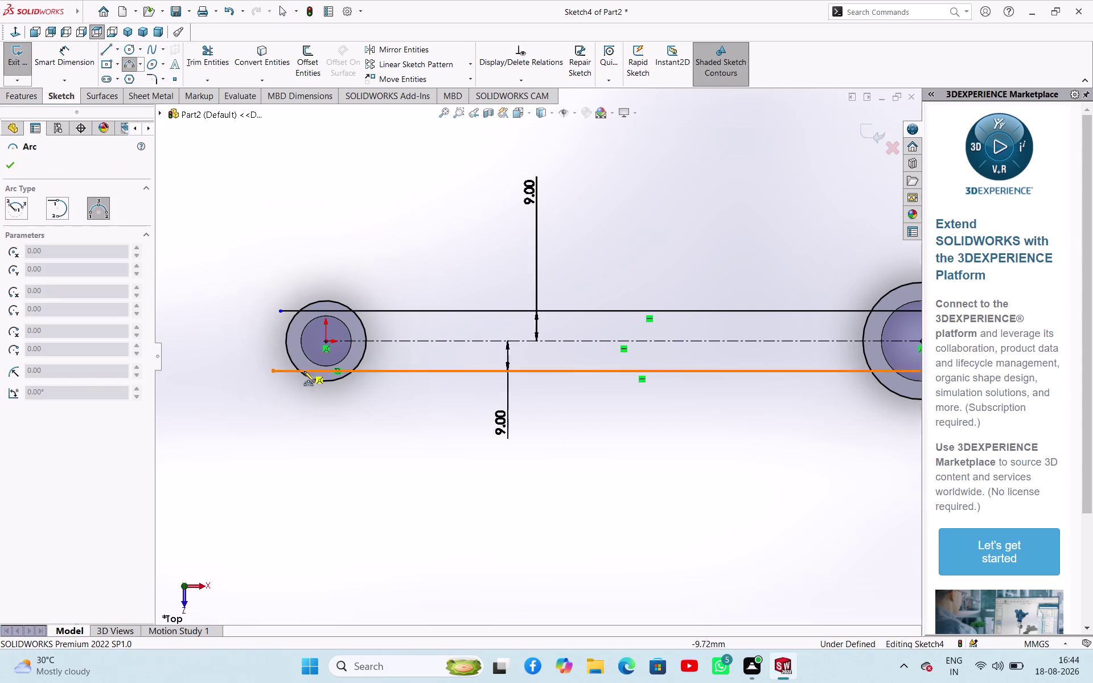
scroll(down, 3)
click(397, 380)
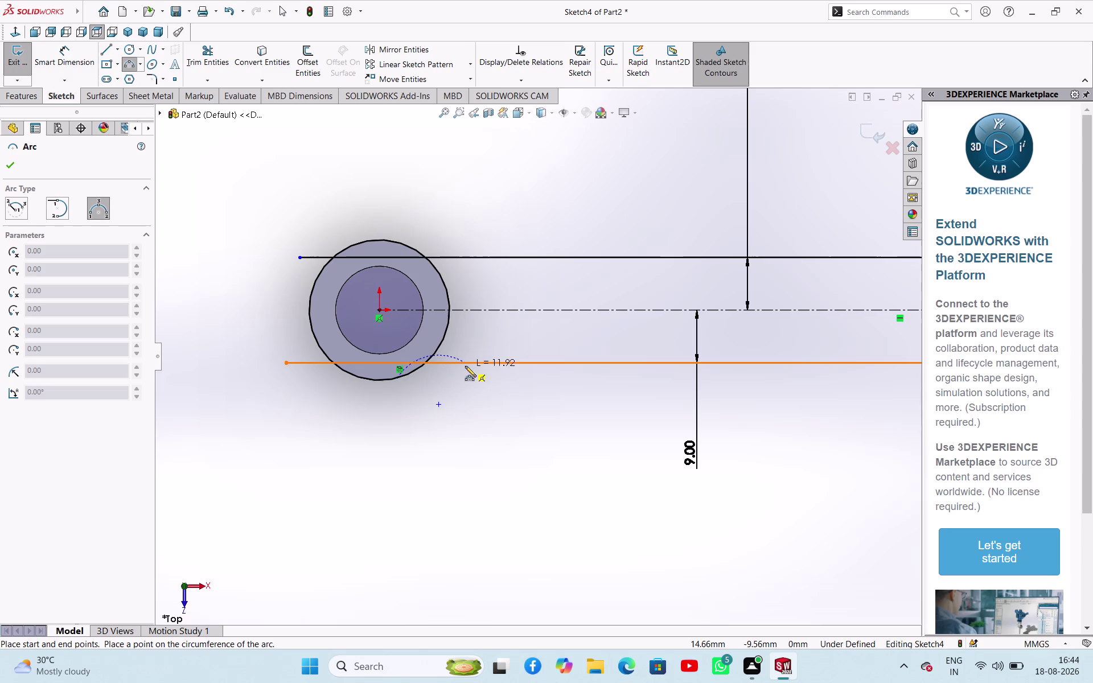
click(471, 363)
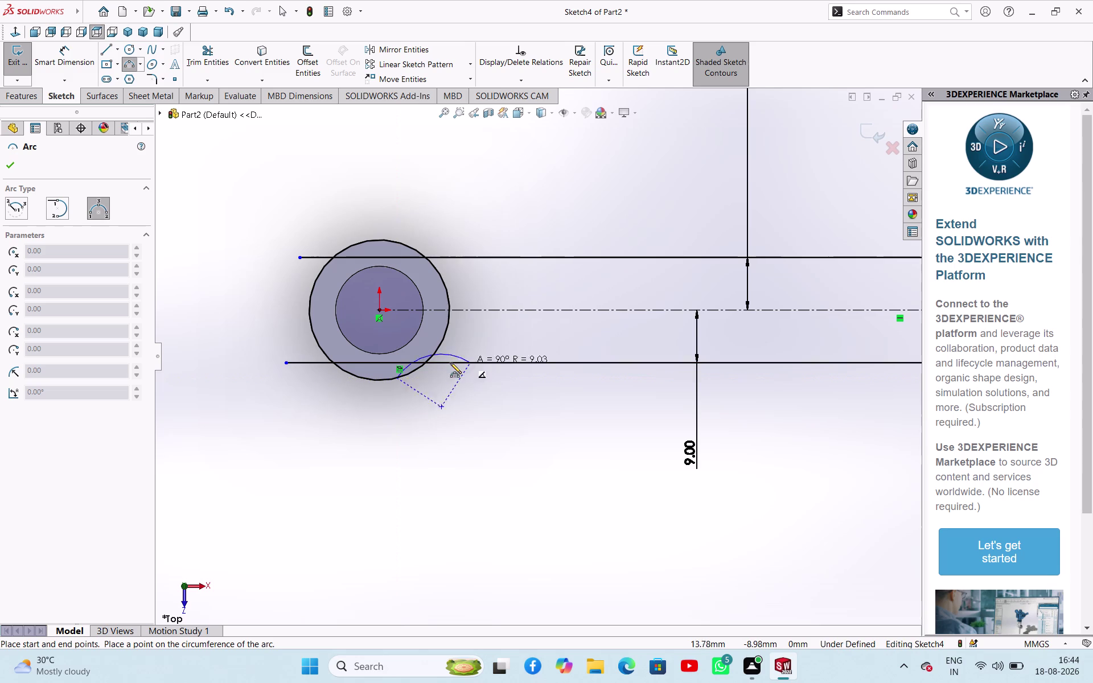
click(431, 368)
right_click(335, 410)
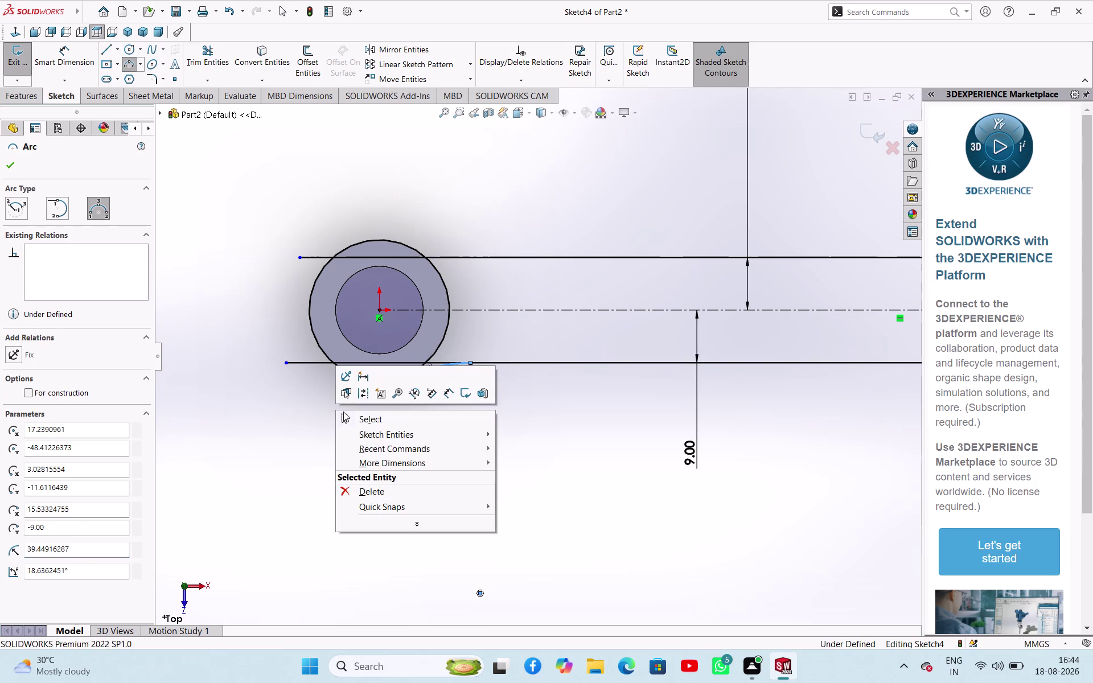
click(350, 417)
right_drag(326, 465, 316, 382)
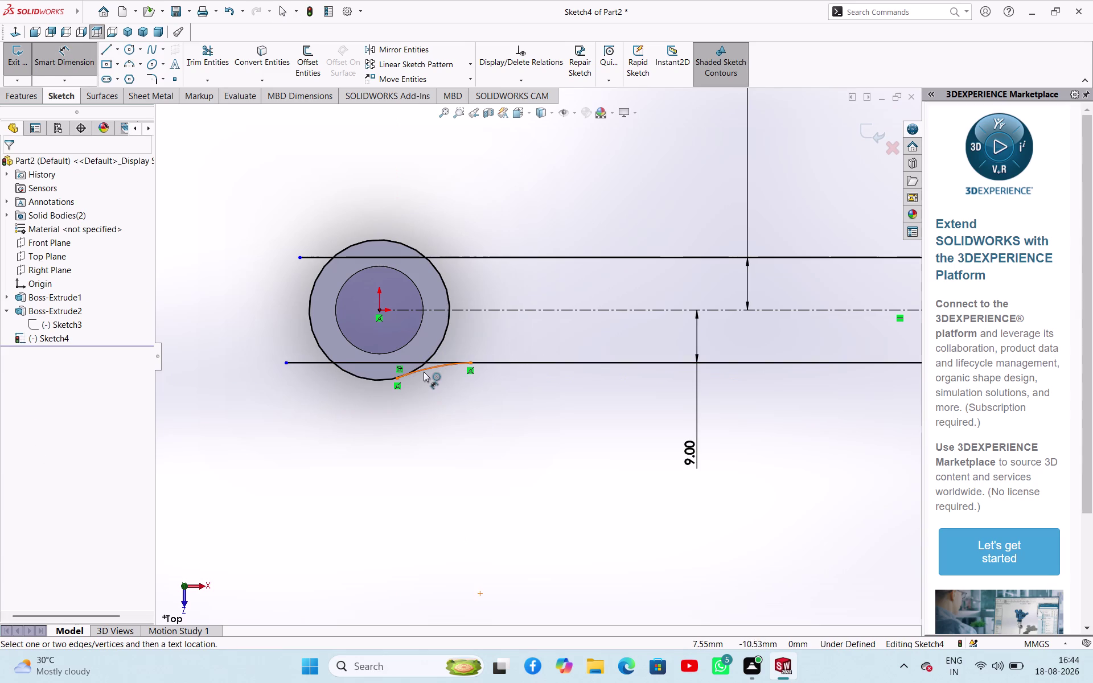
click(424, 372)
click(370, 415)
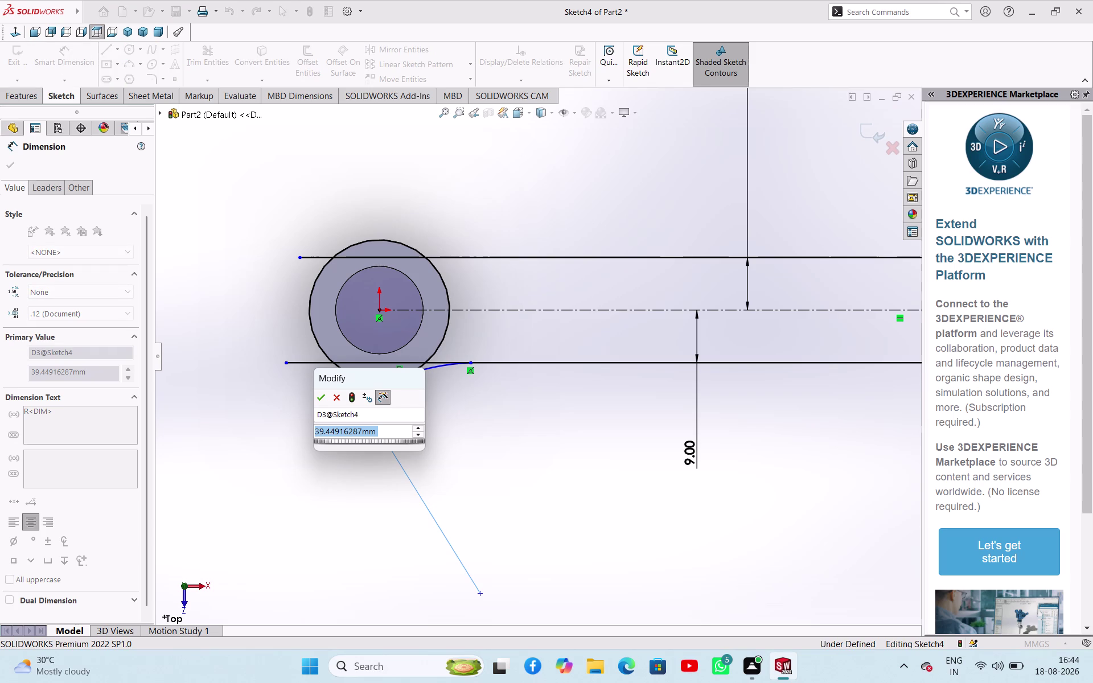
Set the arc radius to 24 mm and leave dimensioning.
key(2)
key(4)
key(Return)
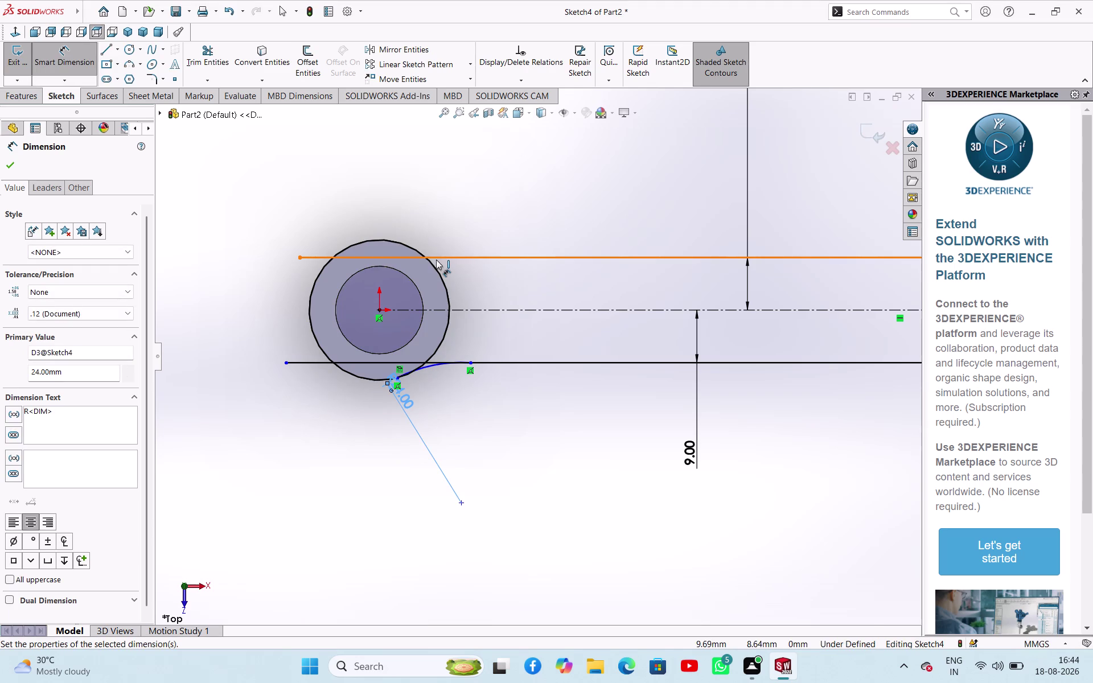
scroll(down, 3)
scroll(up, 3)
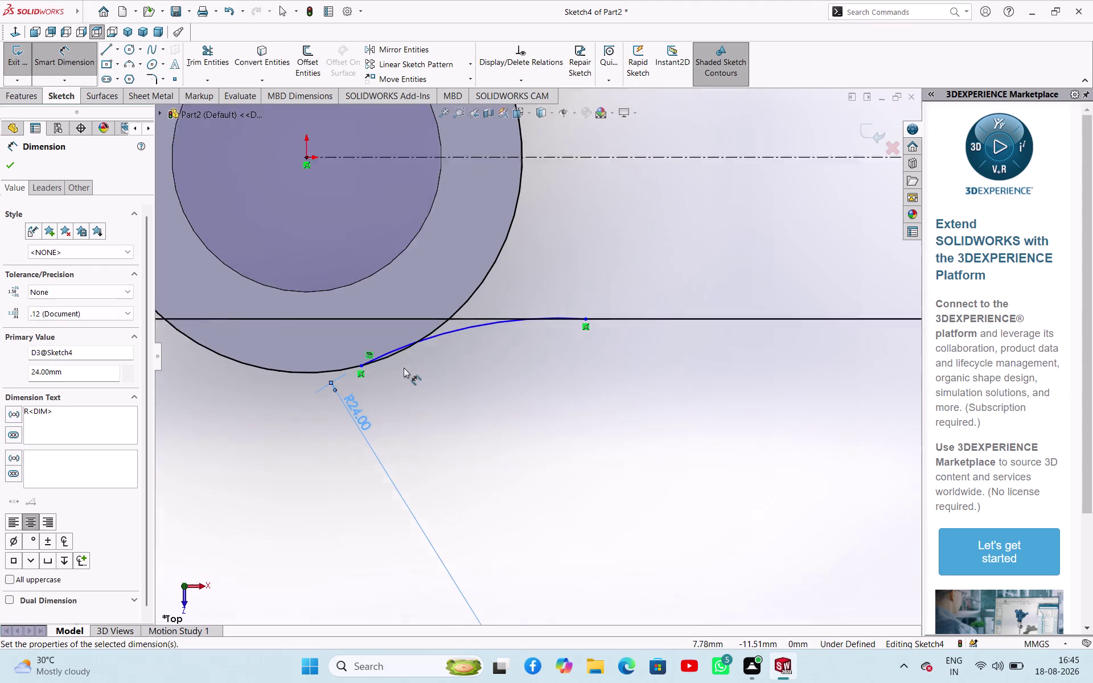
scroll(up, 3)
scroll(down, 3)
right_click(331, 412)
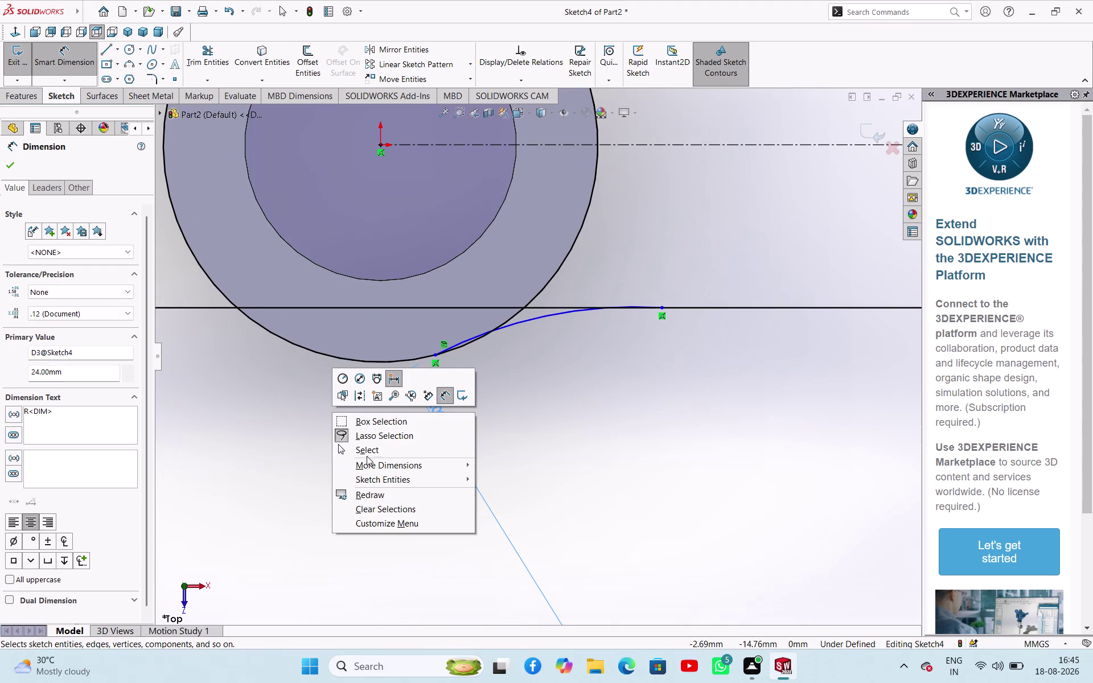
click(366, 452)
Make the R24 arc tangent to the left boss circle.
click(498, 381)
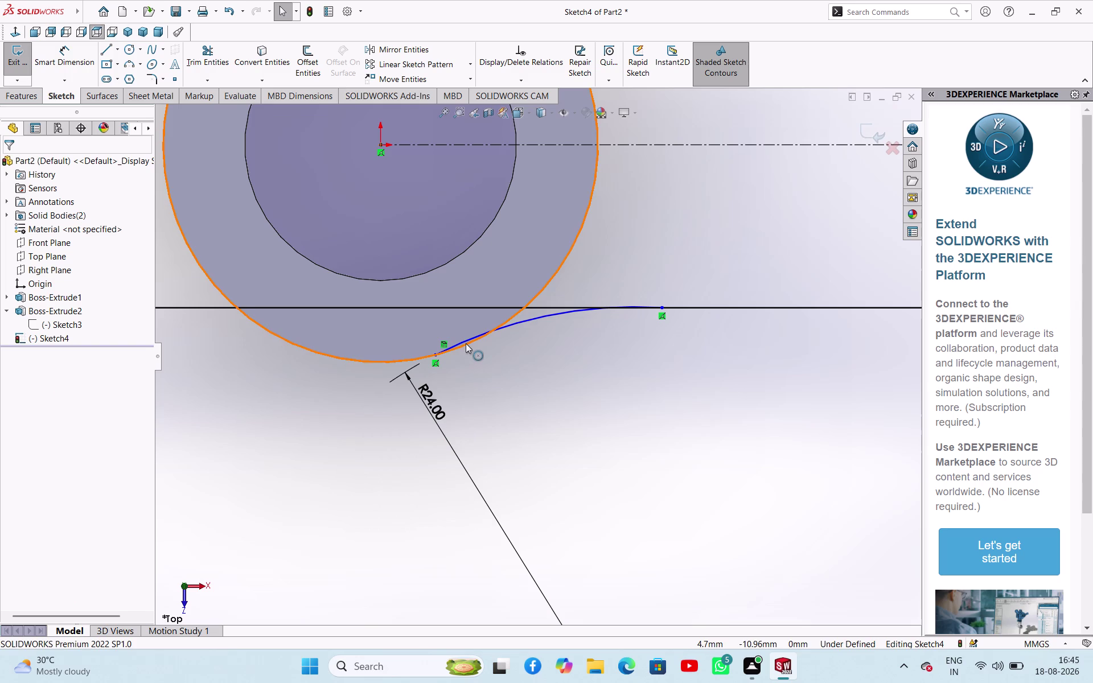
click(467, 344)
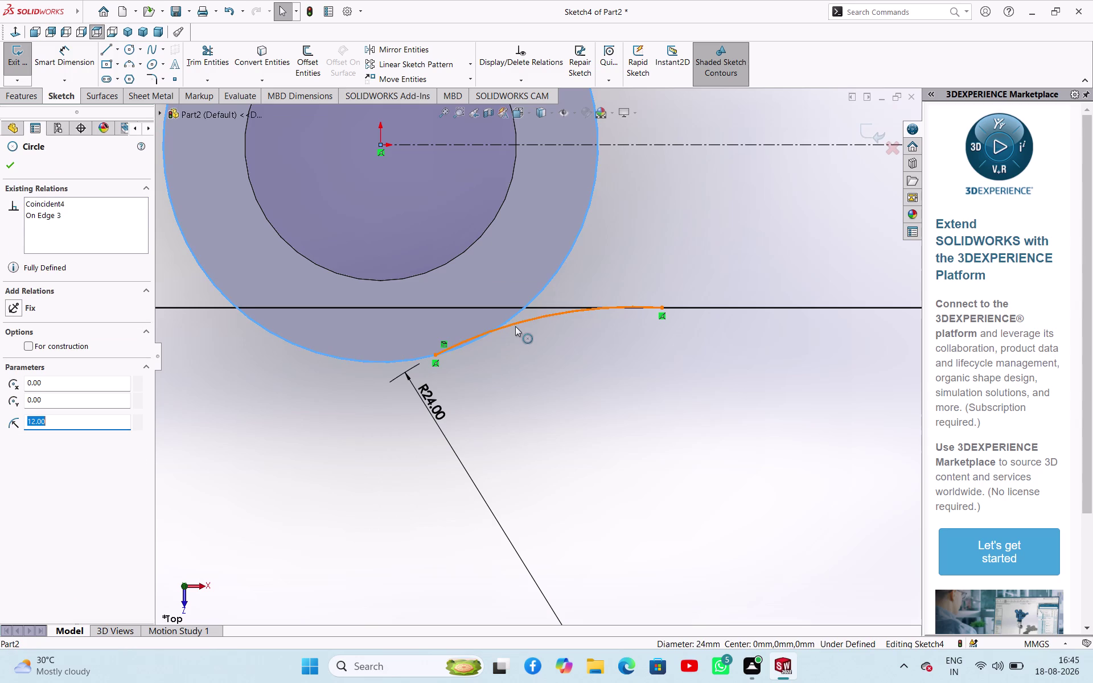
click(516, 326)
click(567, 275)
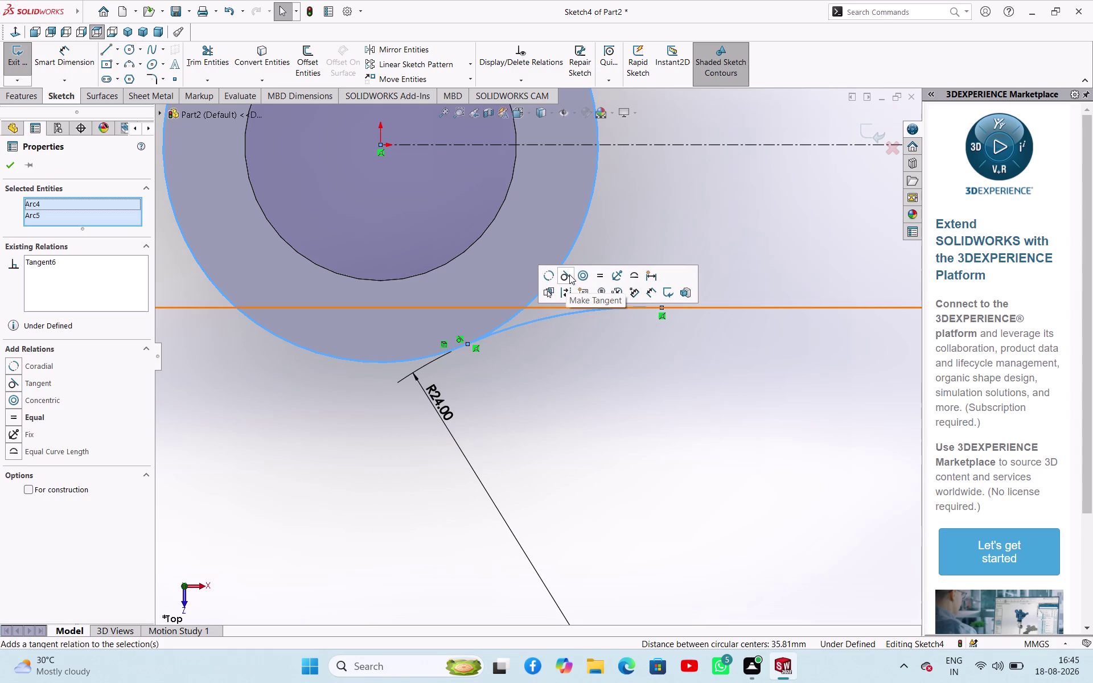
click(548, 397)
scroll(up, 3)
scroll(up, 3)
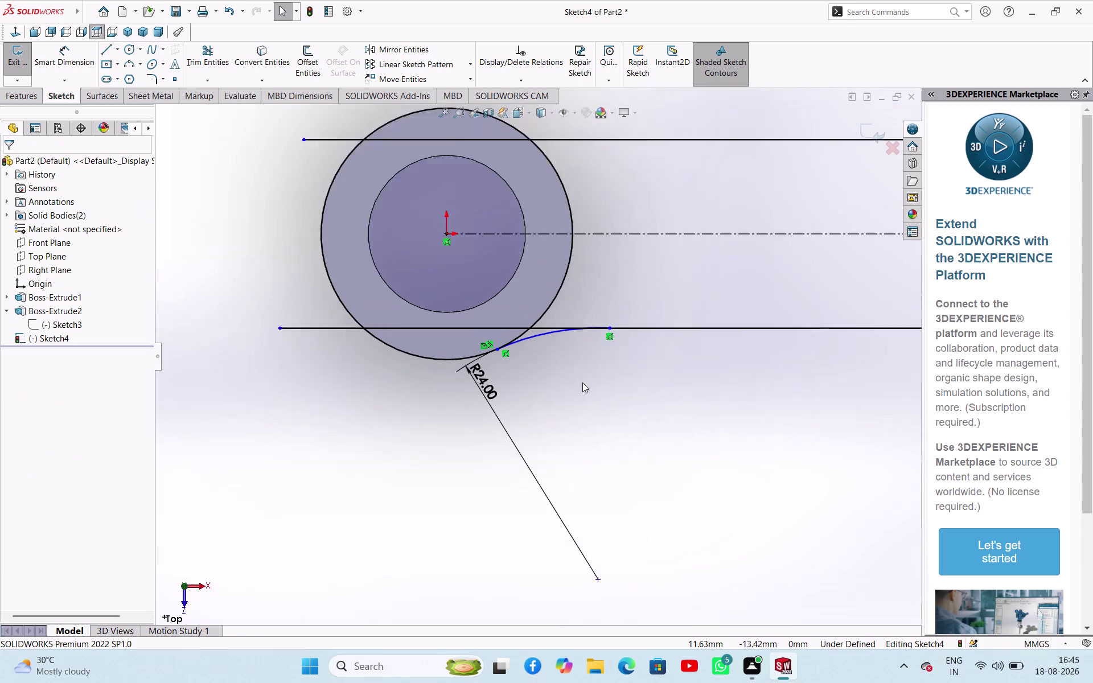
scroll(up, 3)
scroll(up, 3)
scroll(down, 3)
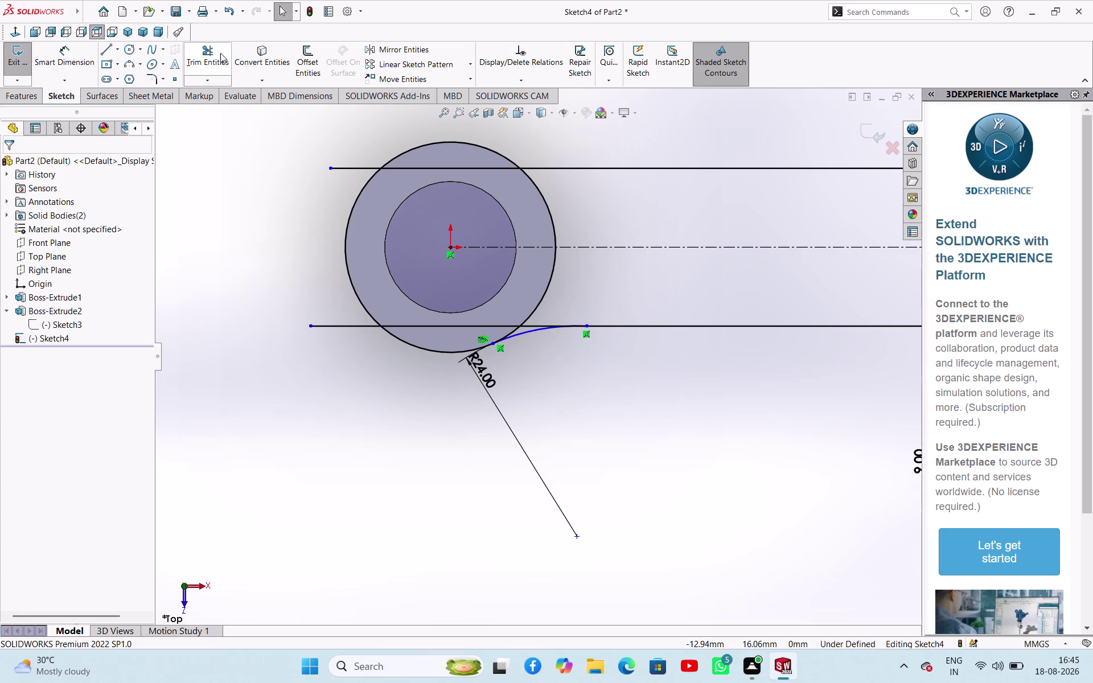
Try trimming the sketch where the R24 arc meets the left boss, then exit Trim.
click(220, 53)
click(497, 322)
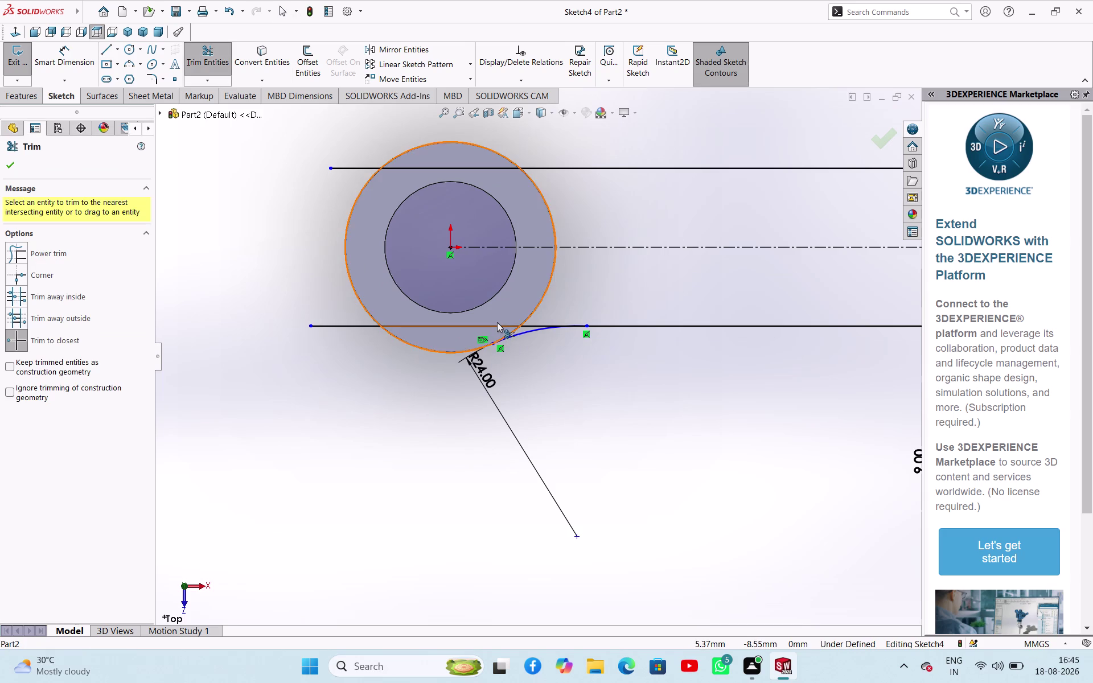
click(497, 325)
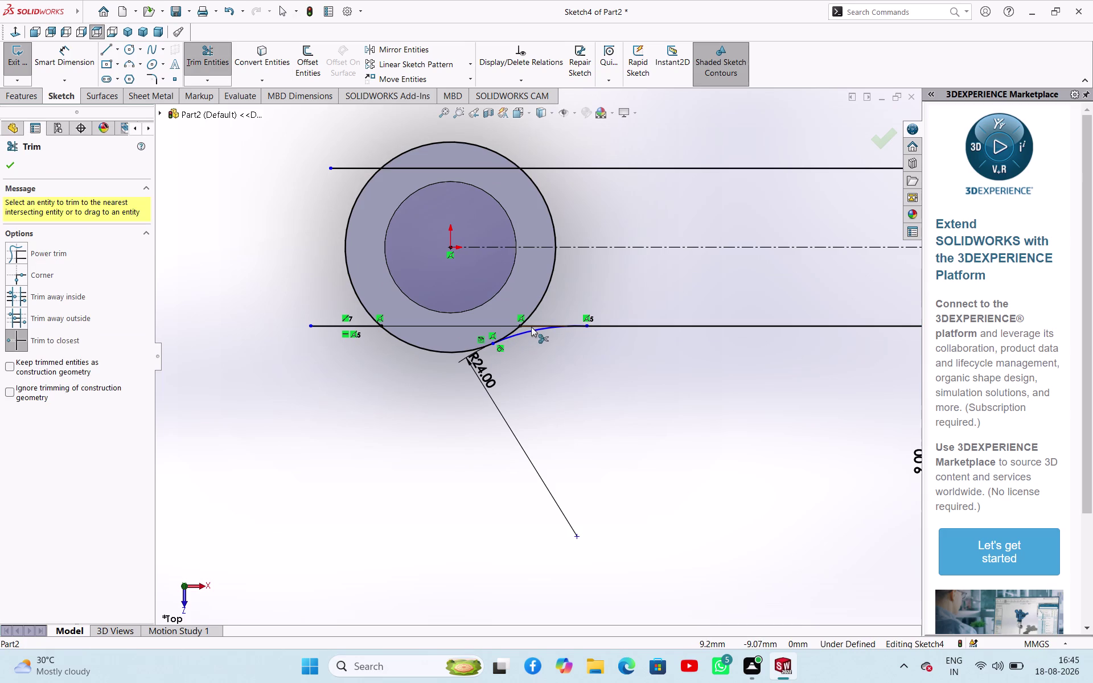
click(531, 327)
scroll(down, 3)
scroll(up, 3)
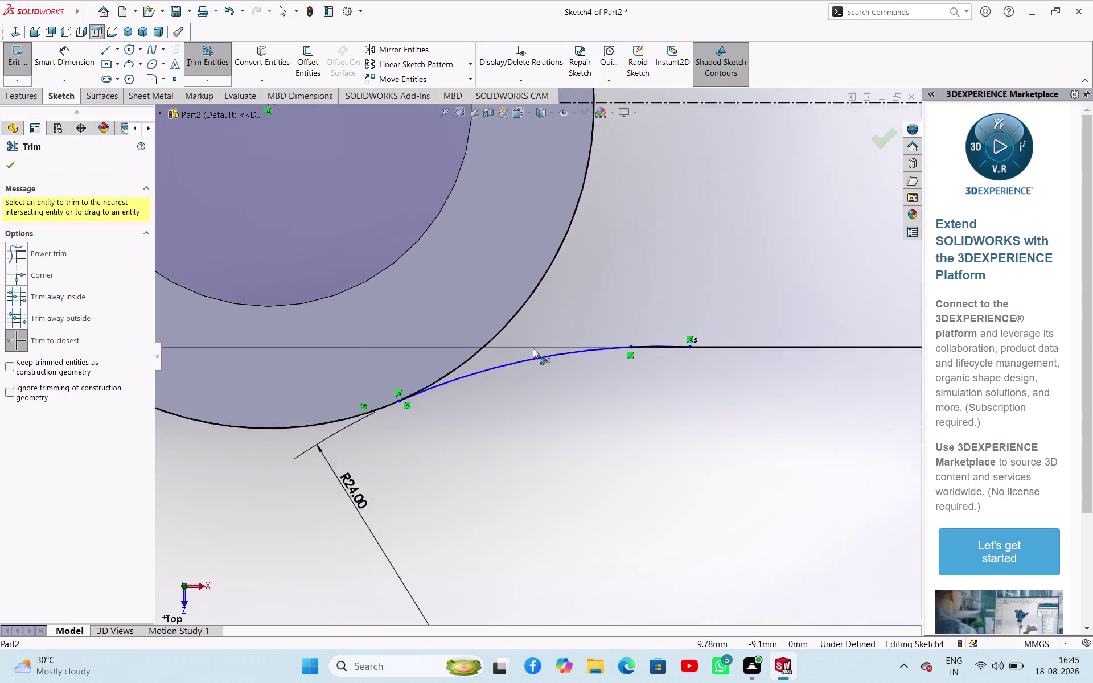
scroll(up, 3)
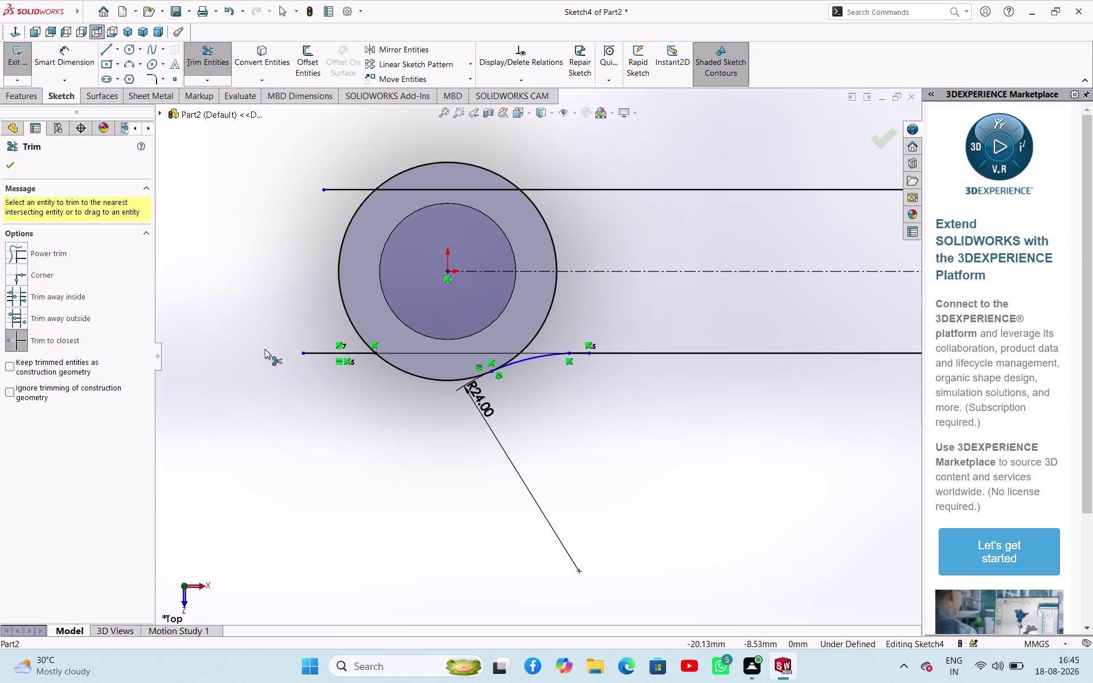
click(15, 169)
click(318, 345)
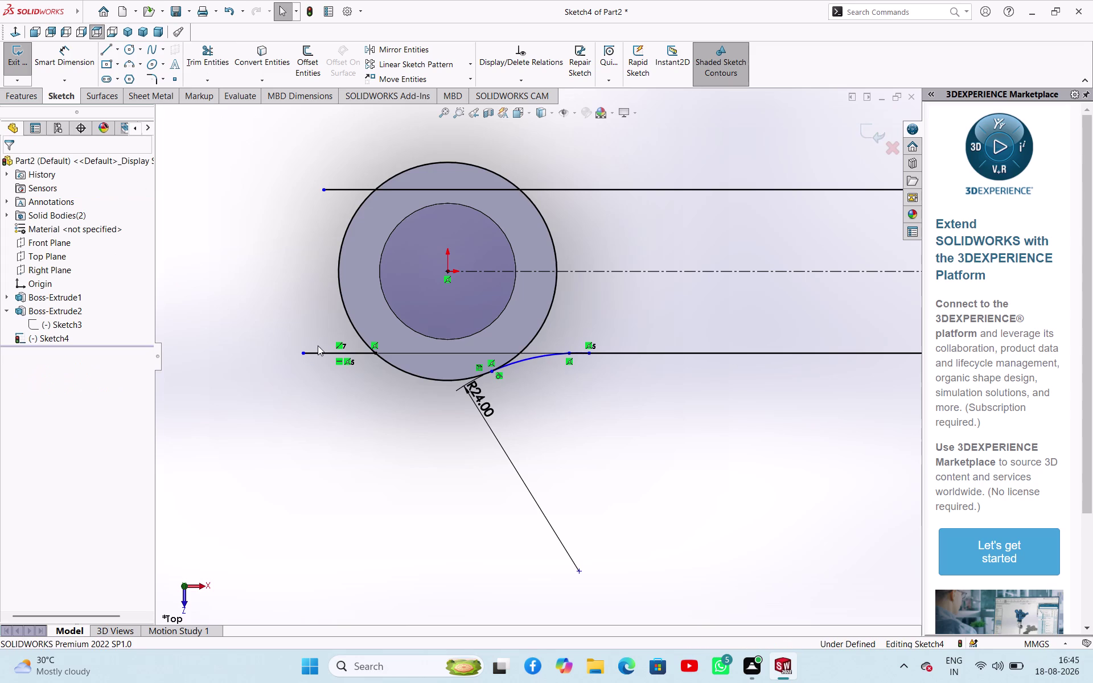
Undo six sketch changes to remove the R24 blending arc and its dimension.
key(ctrl+z)
key(ctrl+z)
key(ctrl+z)
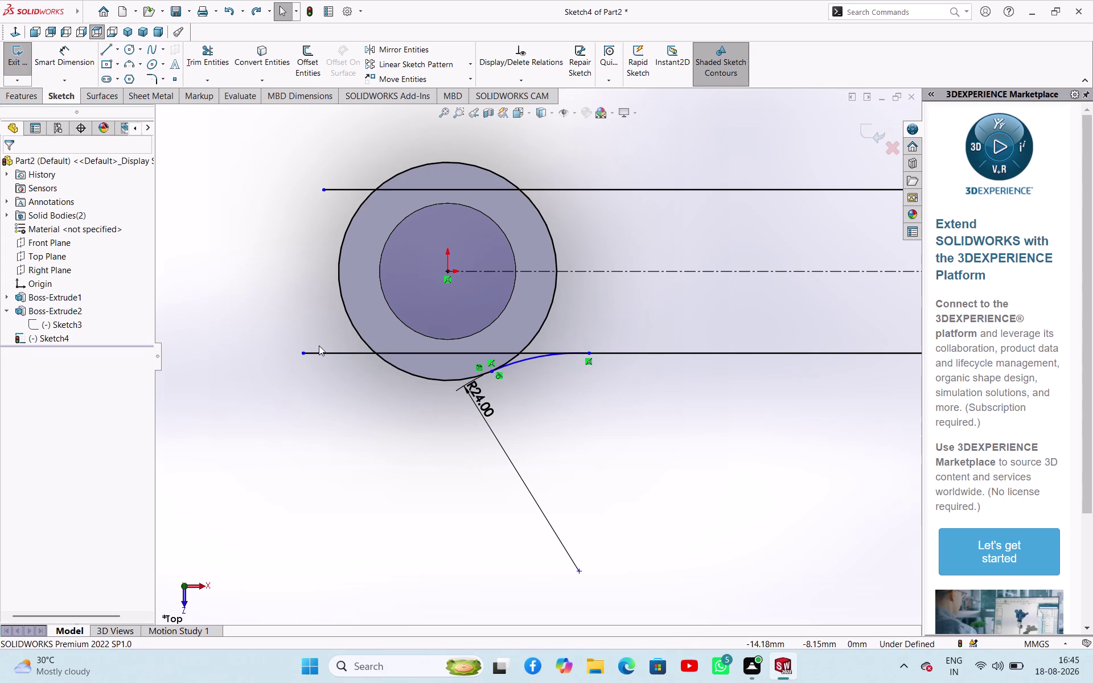
key(ctrl+z)
key(ctrl+z)
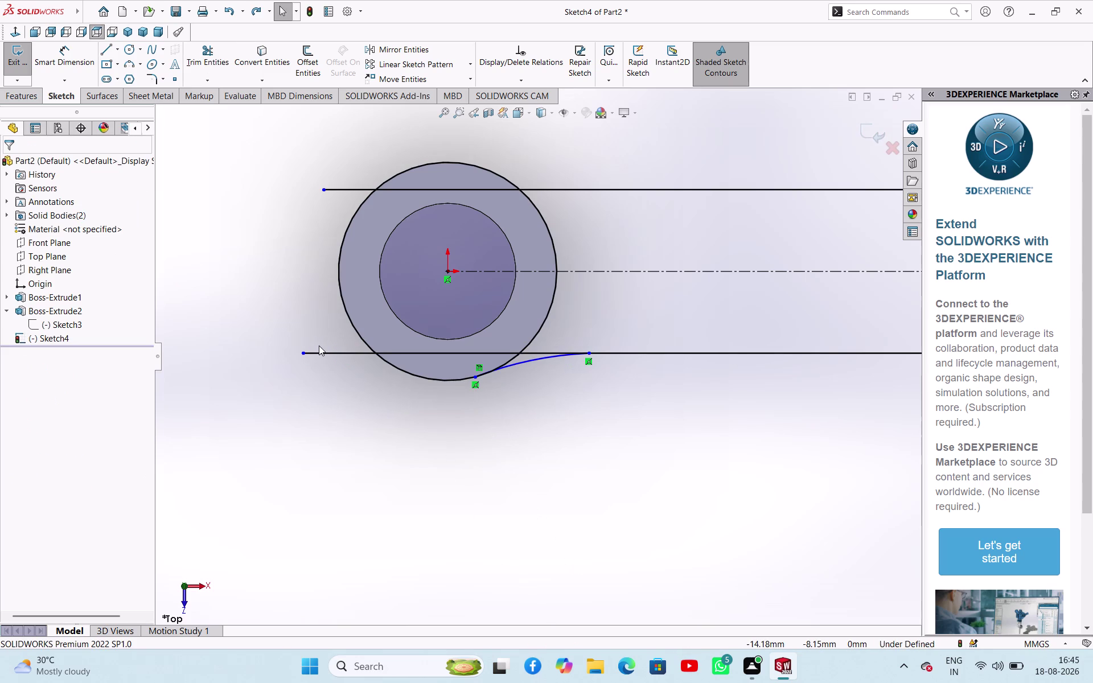
key(ctrl+z)
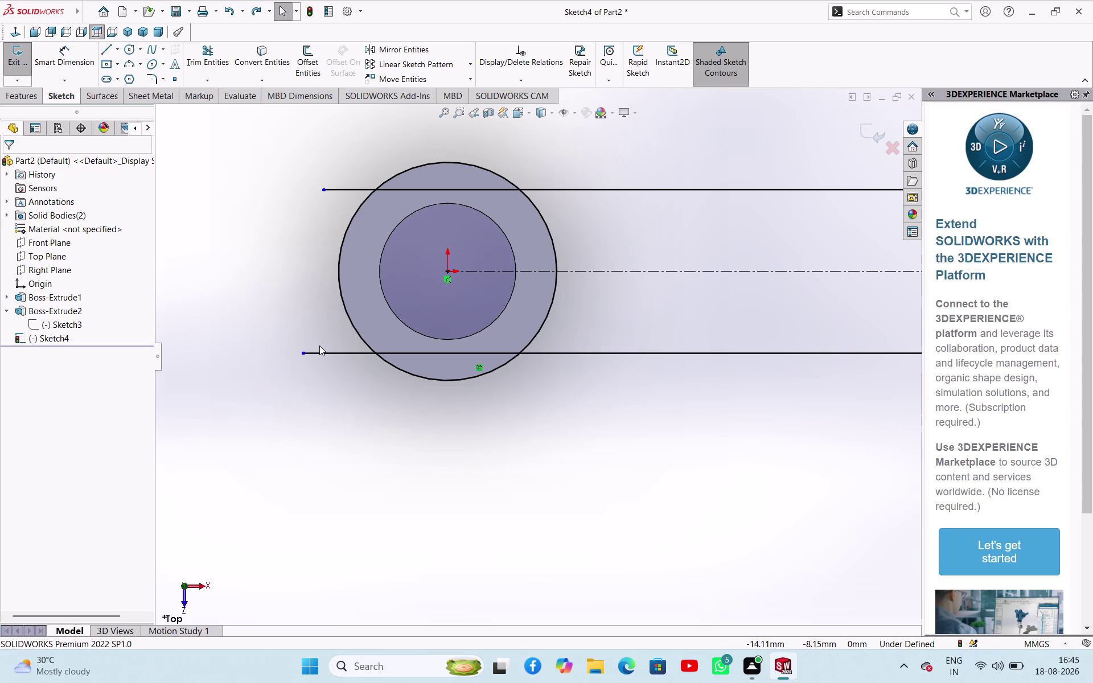
click(203, 69)
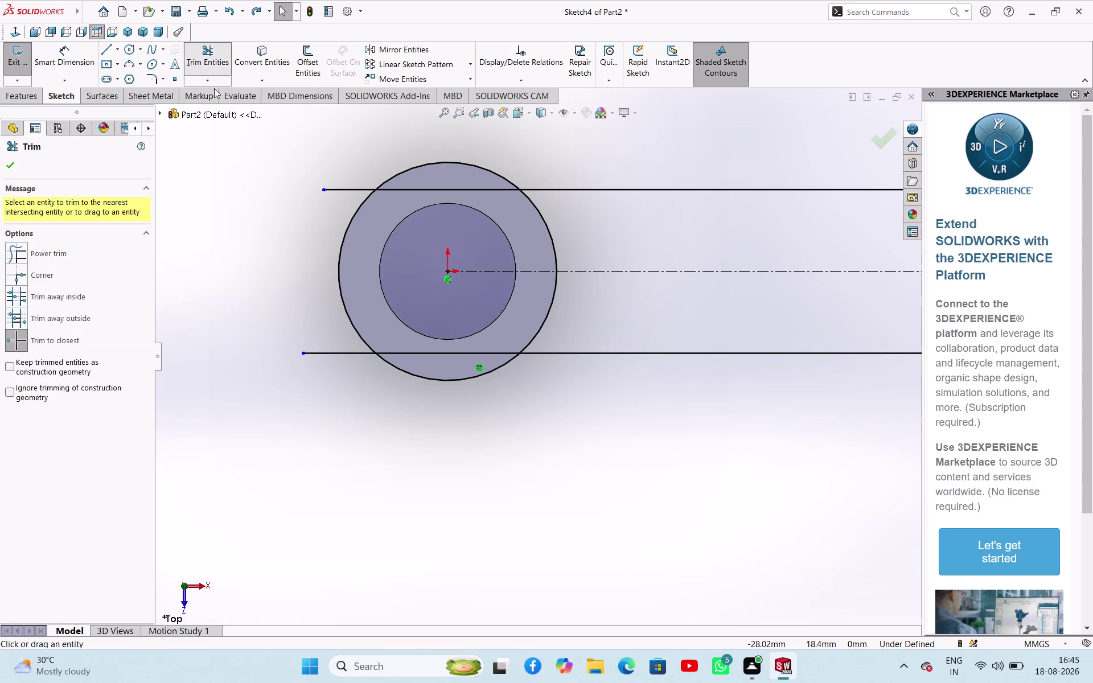
Trim the upper and lower web lines back to the left boss circle.
click(411, 188)
click(355, 186)
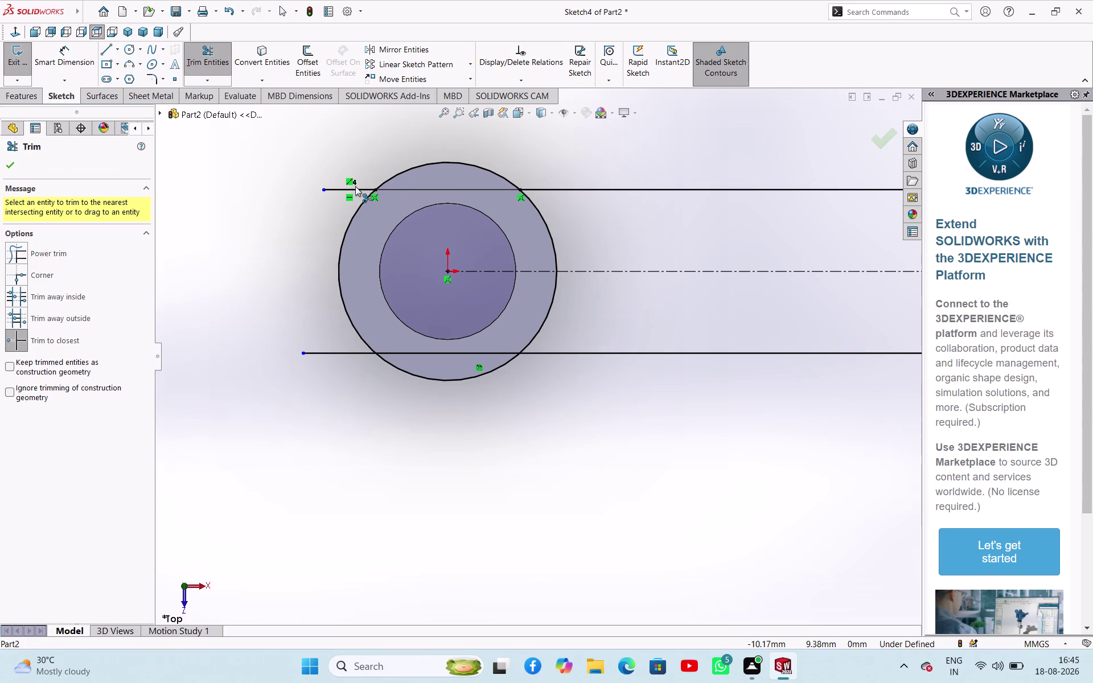
click(358, 191)
click(331, 350)
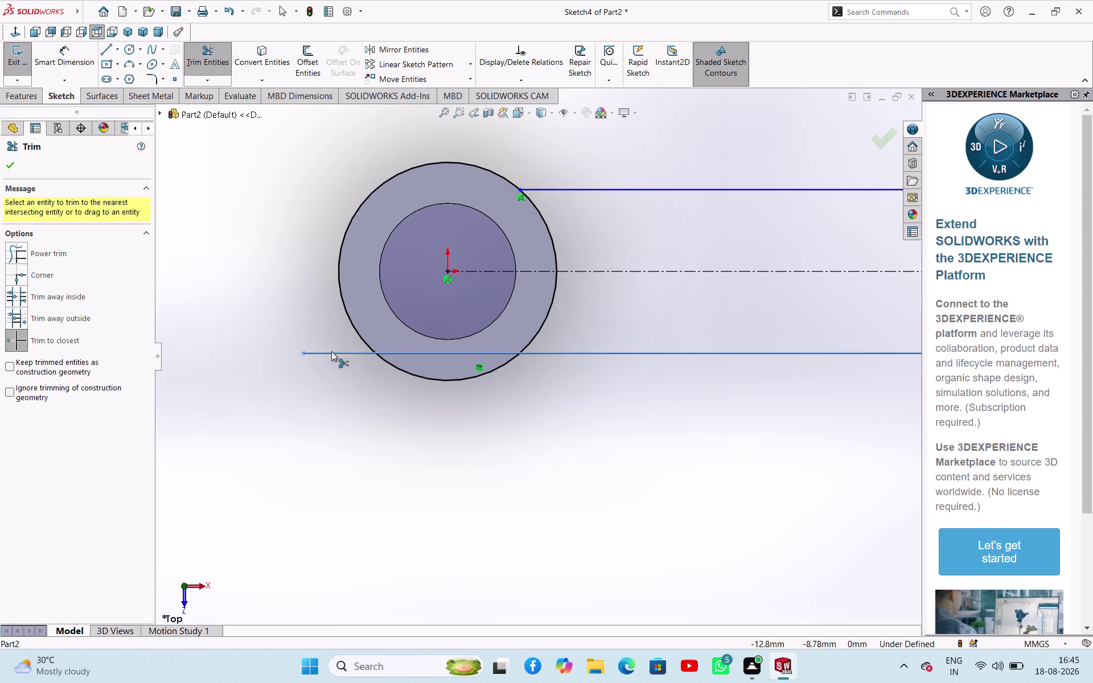
click(415, 352)
scroll(up, 3)
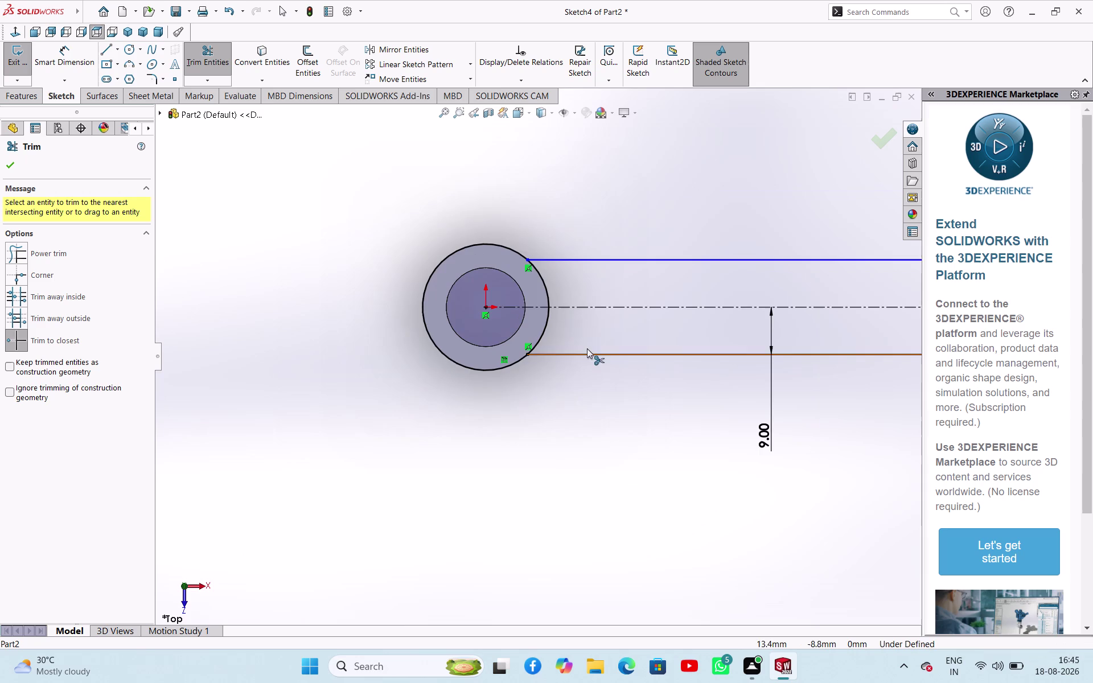
scroll(up, 3)
scroll(down, 3)
scroll(up, 3)
scroll(down, 3)
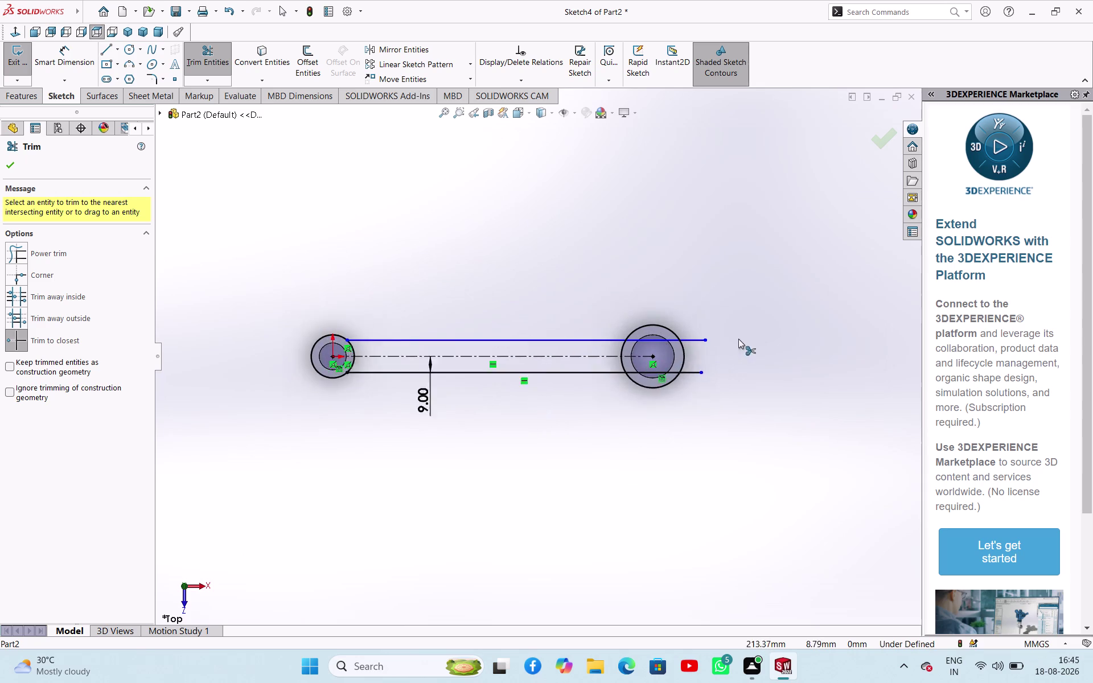
Trim line overhangs past the right boss and both boss arcs inside the web.
click(668, 342)
click(664, 352)
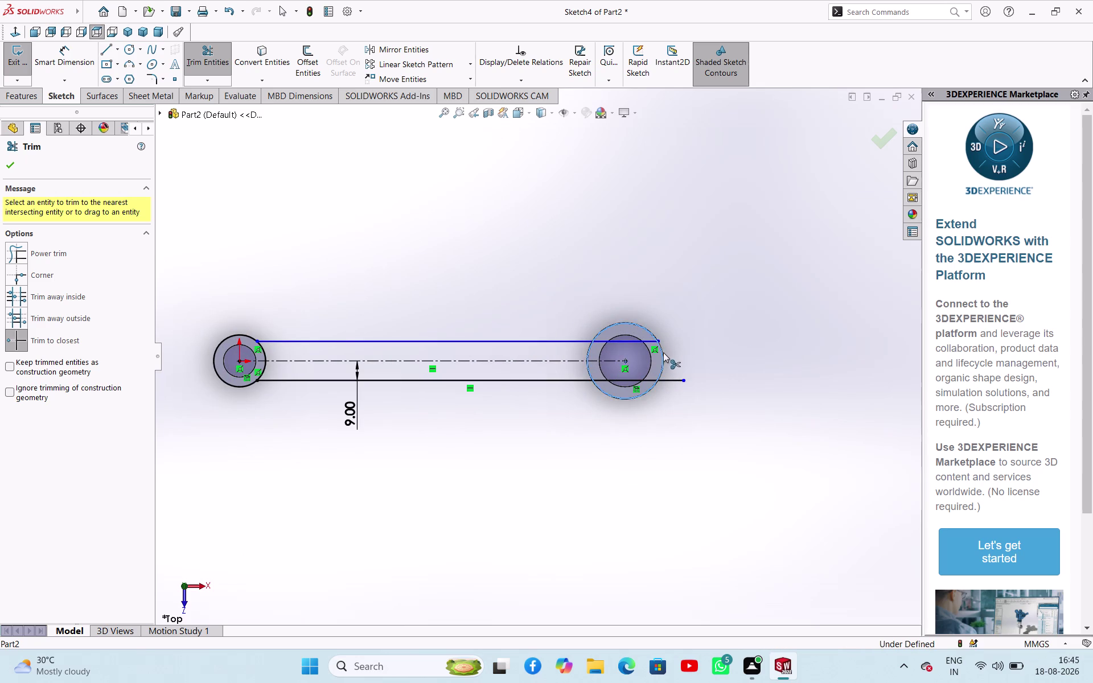
click(669, 381)
click(647, 380)
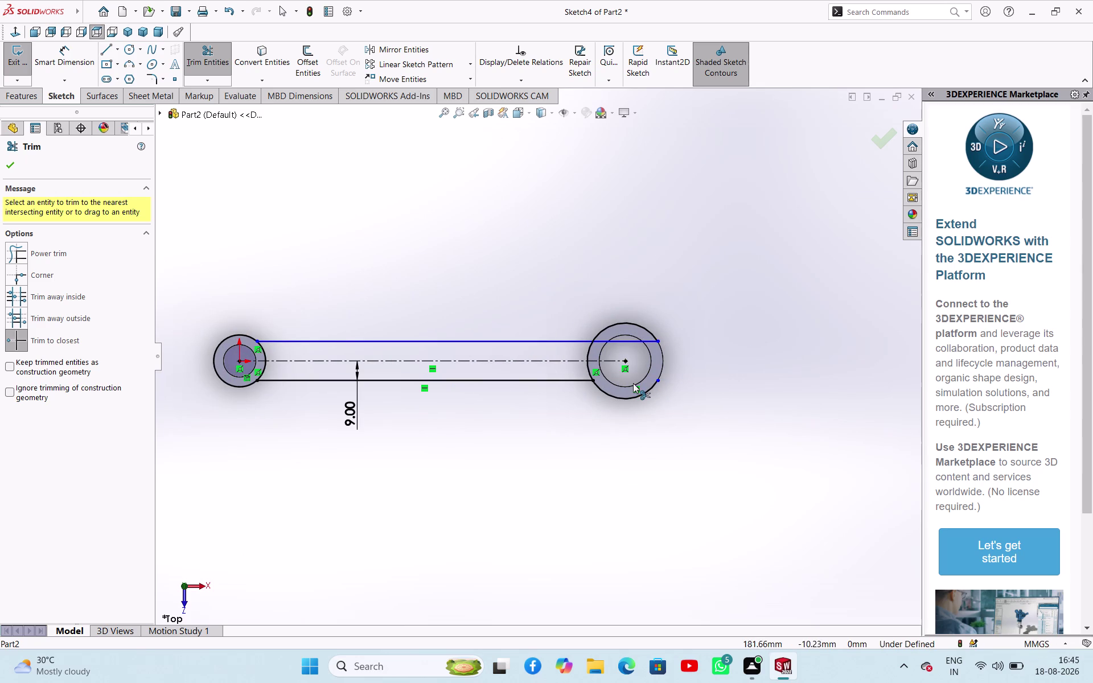
click(631, 340)
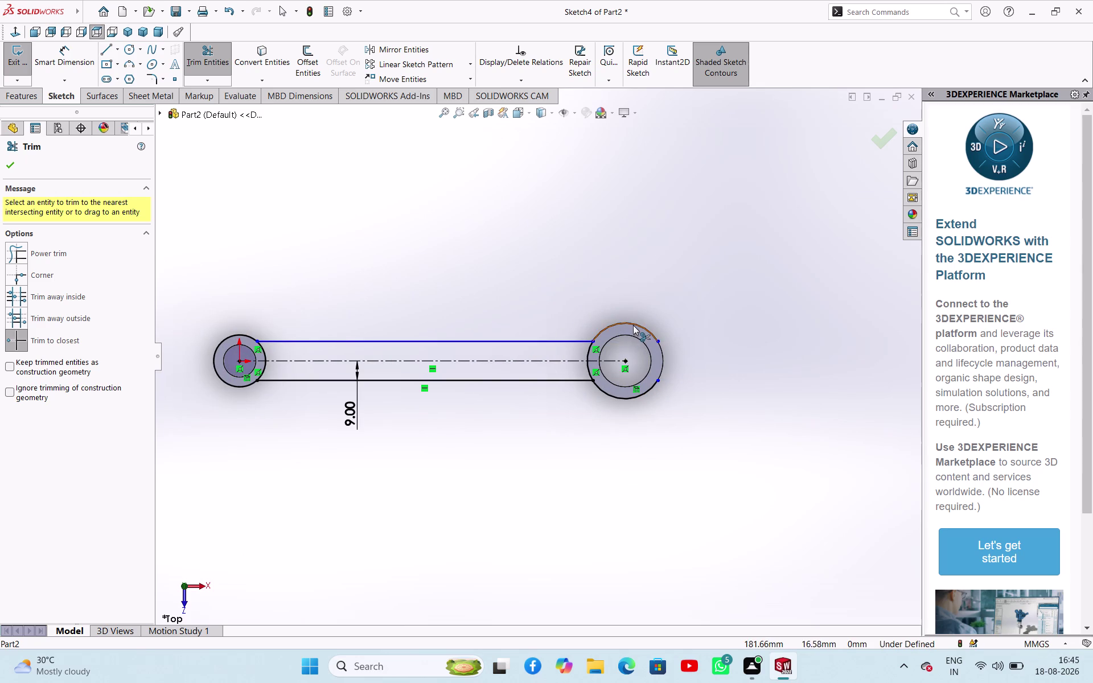
click(633, 325)
click(607, 397)
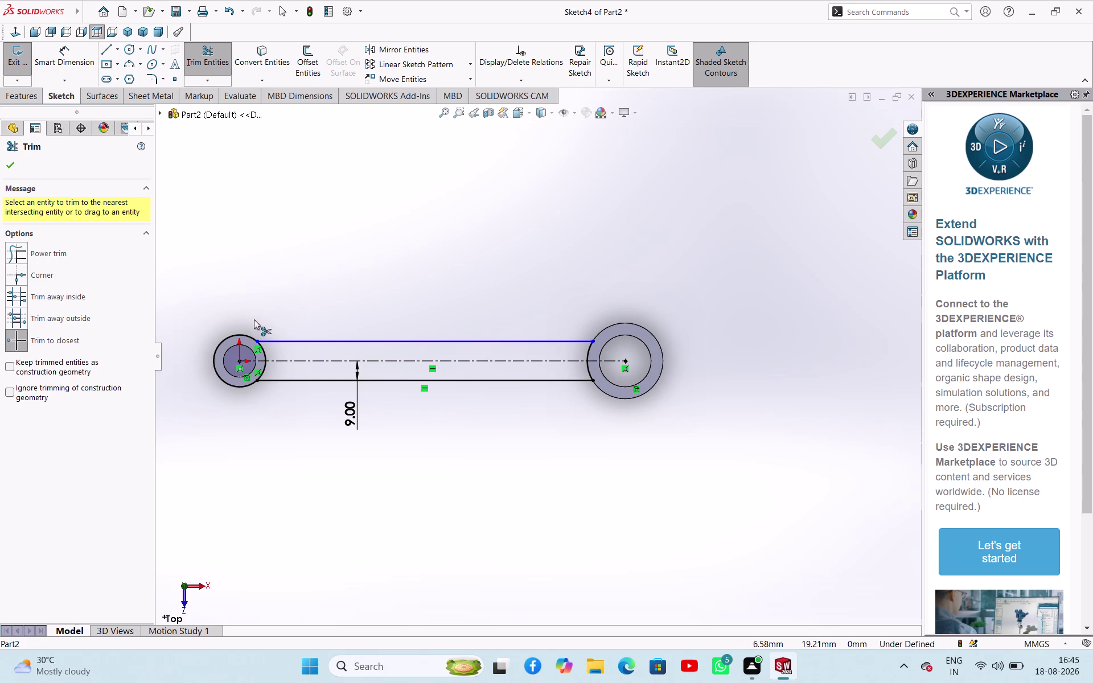
click(234, 338)
right_click(276, 286)
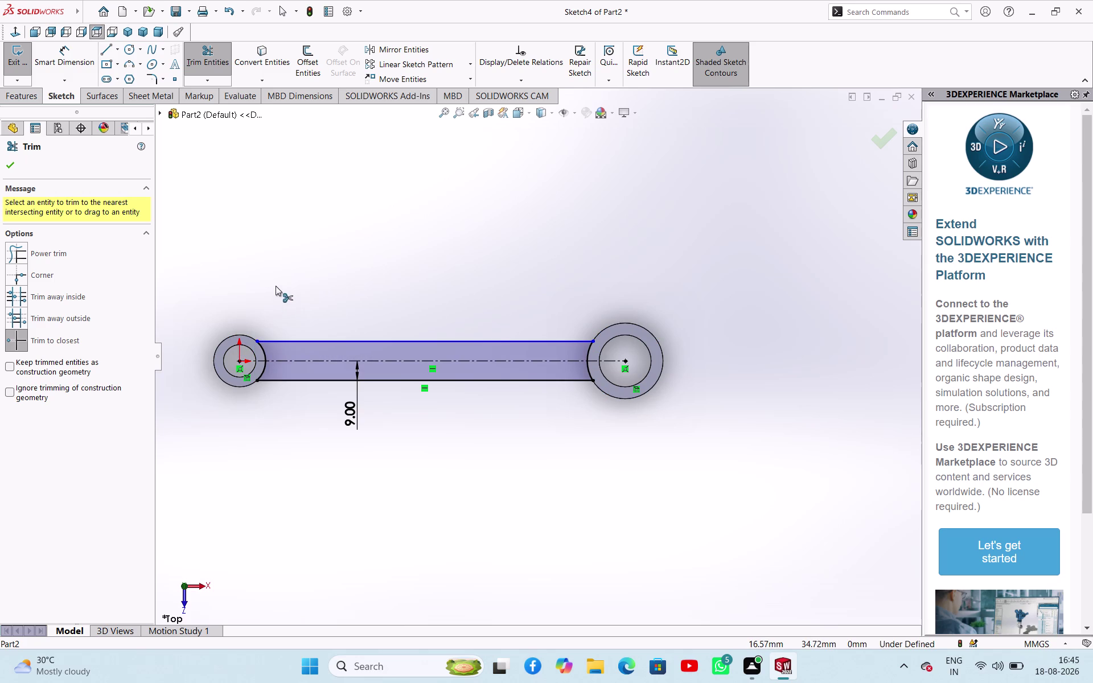
click(313, 319)
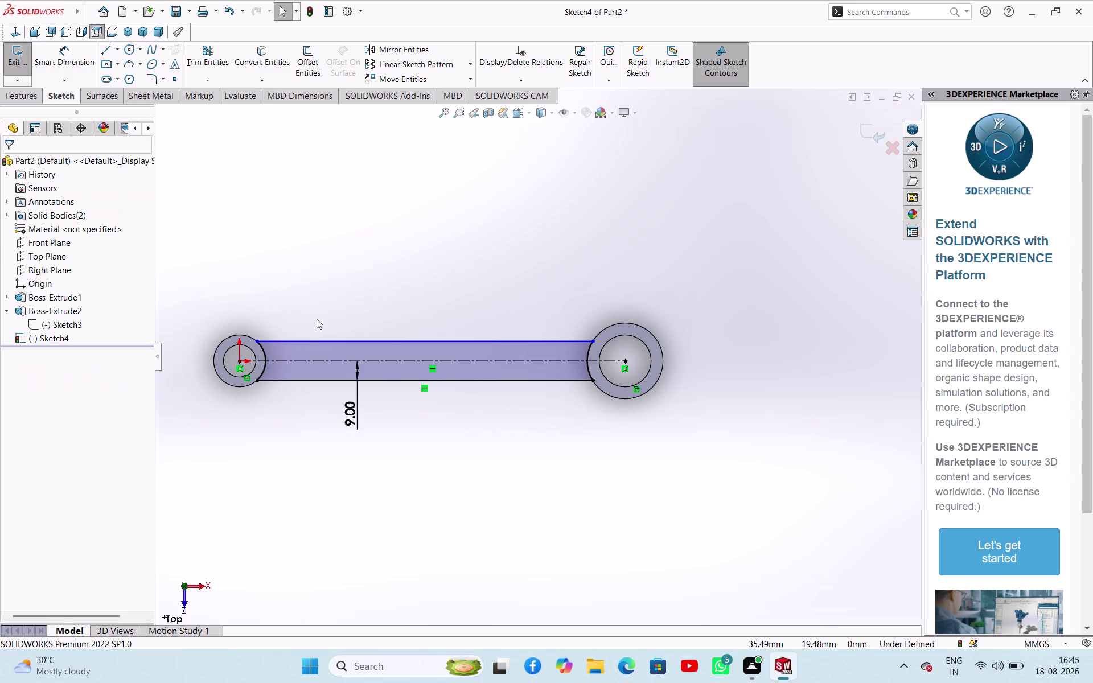
Pick the lower web lines for a Sketch Fillet in Top view, then cancel without rounding.
click(155, 80)
middle_drag(271, 416, 266, 336)
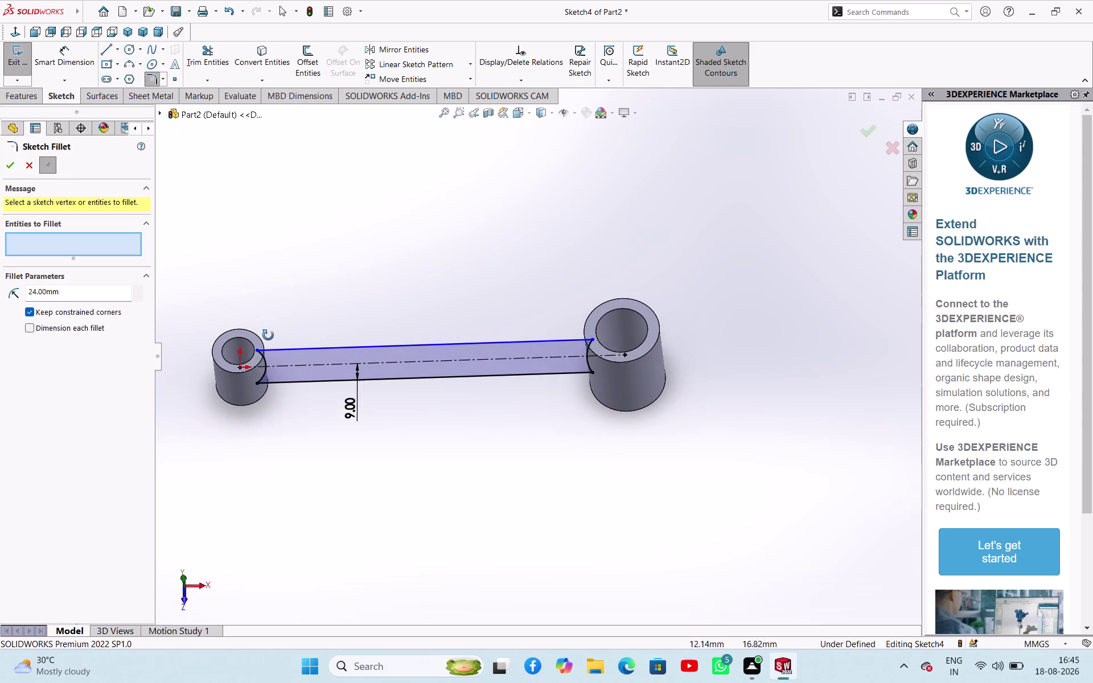
middle_drag(266, 336, 256, 348)
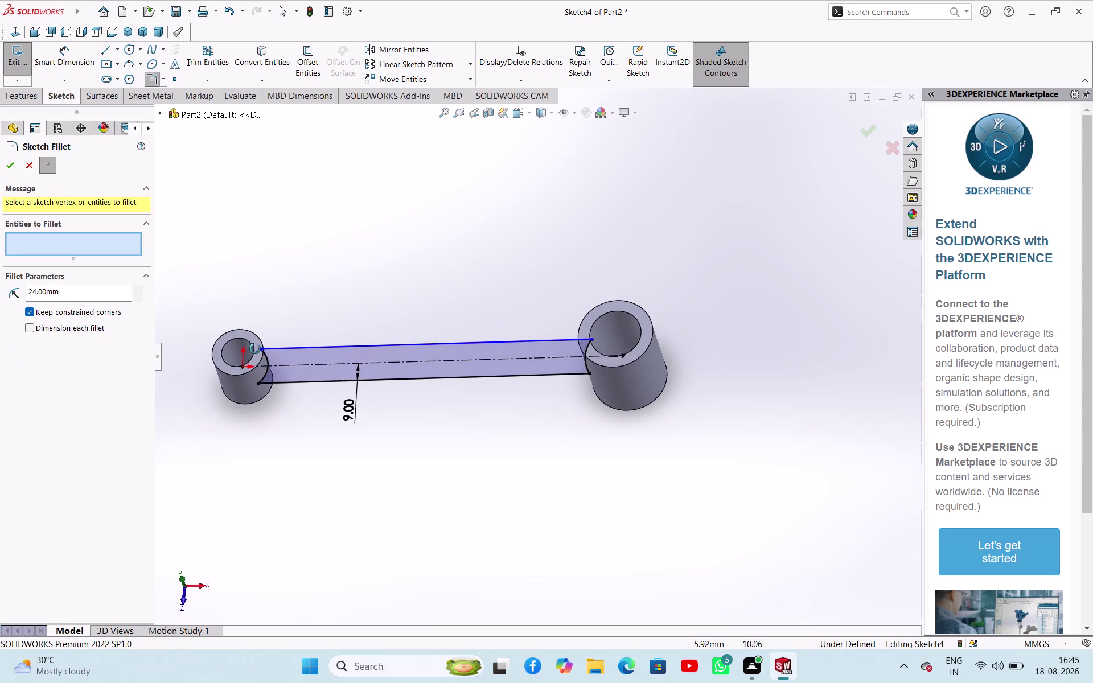
middle_drag(257, 348, 255, 317)
scroll(down, 3)
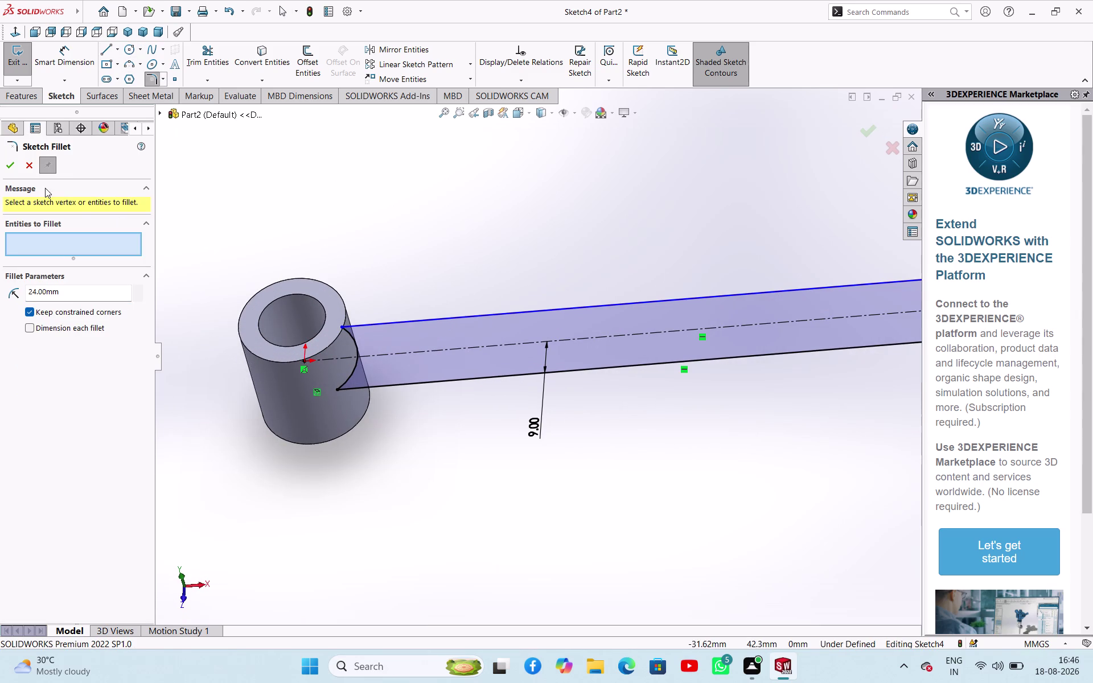
click(180, 577)
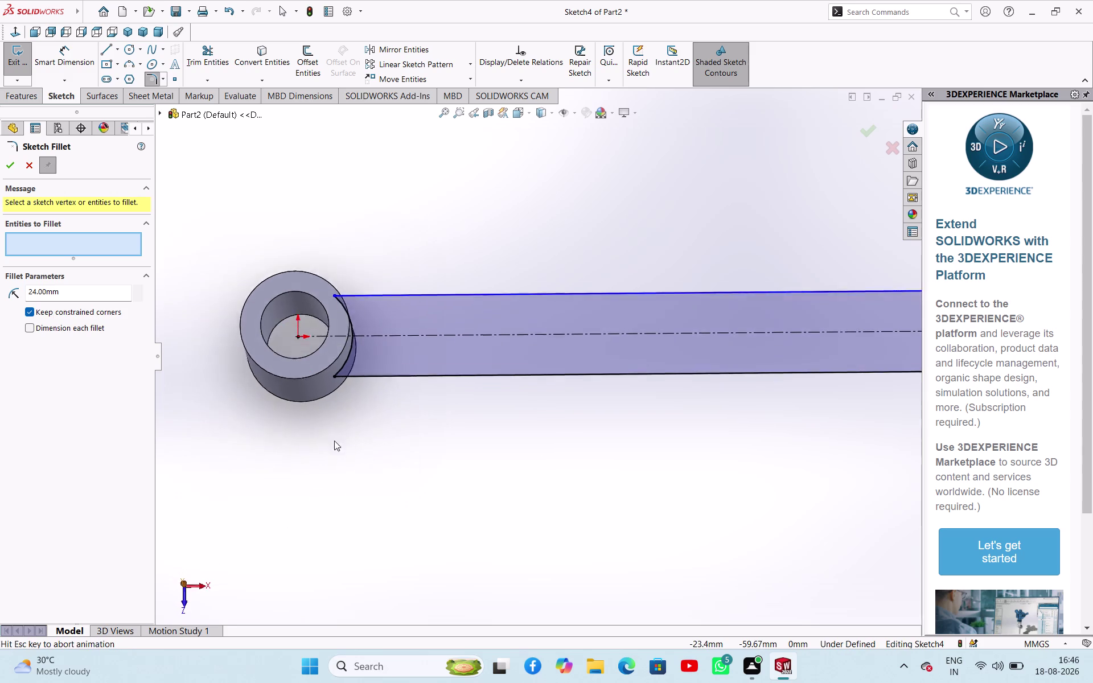
scroll(down, 3)
click(382, 384)
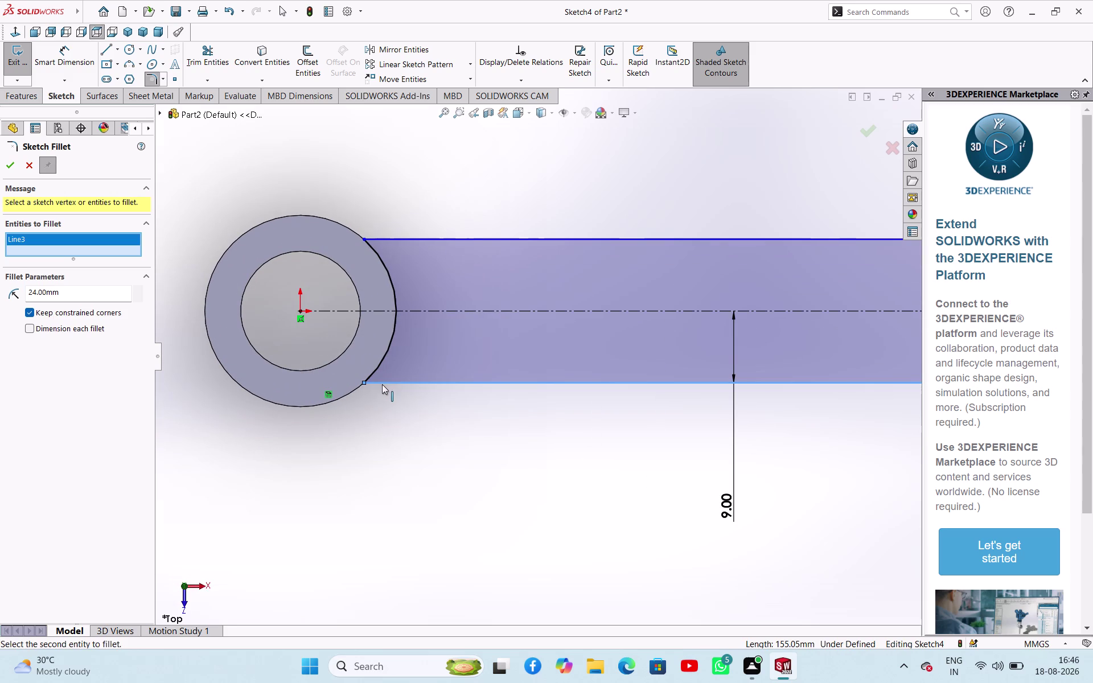
click(341, 397)
click(30, 169)
click(299, 163)
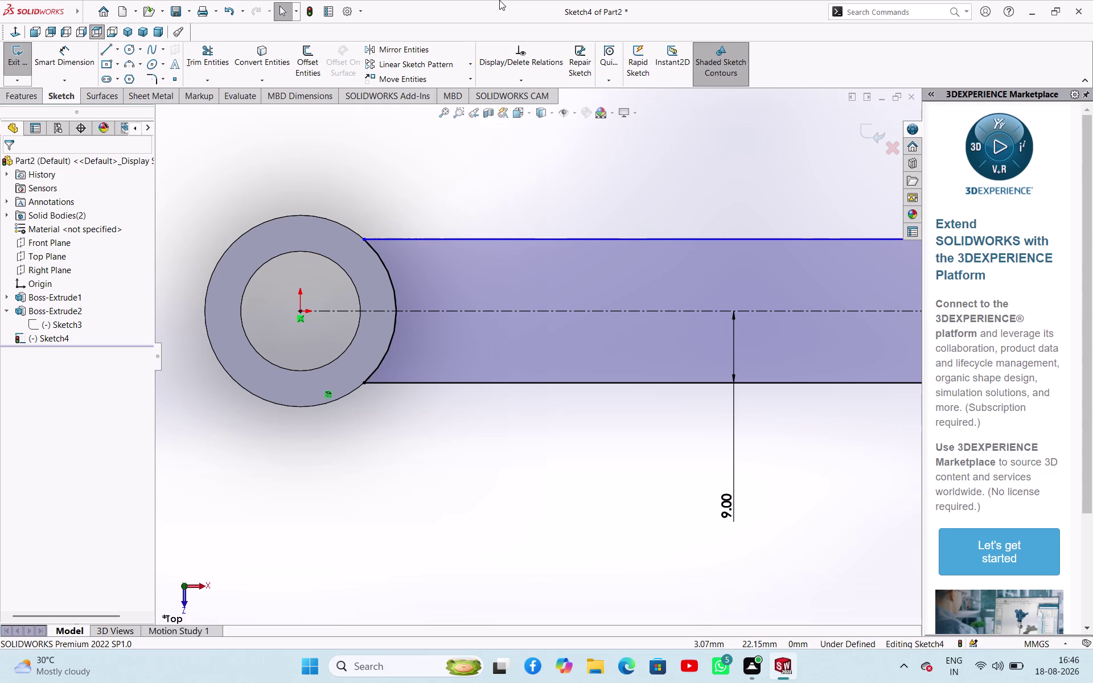
click(7, 62)
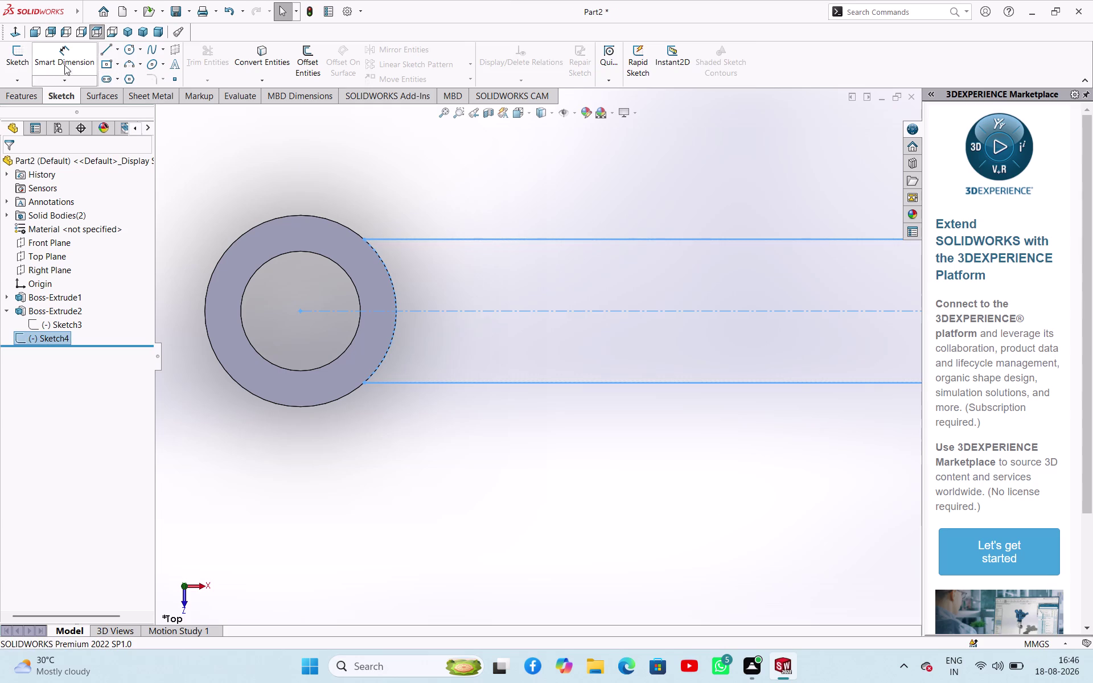
Preview a mid-plane Extruded Boss of Sketch4, retyping the depth from 42 to 18.
click(34, 91)
click(32, 53)
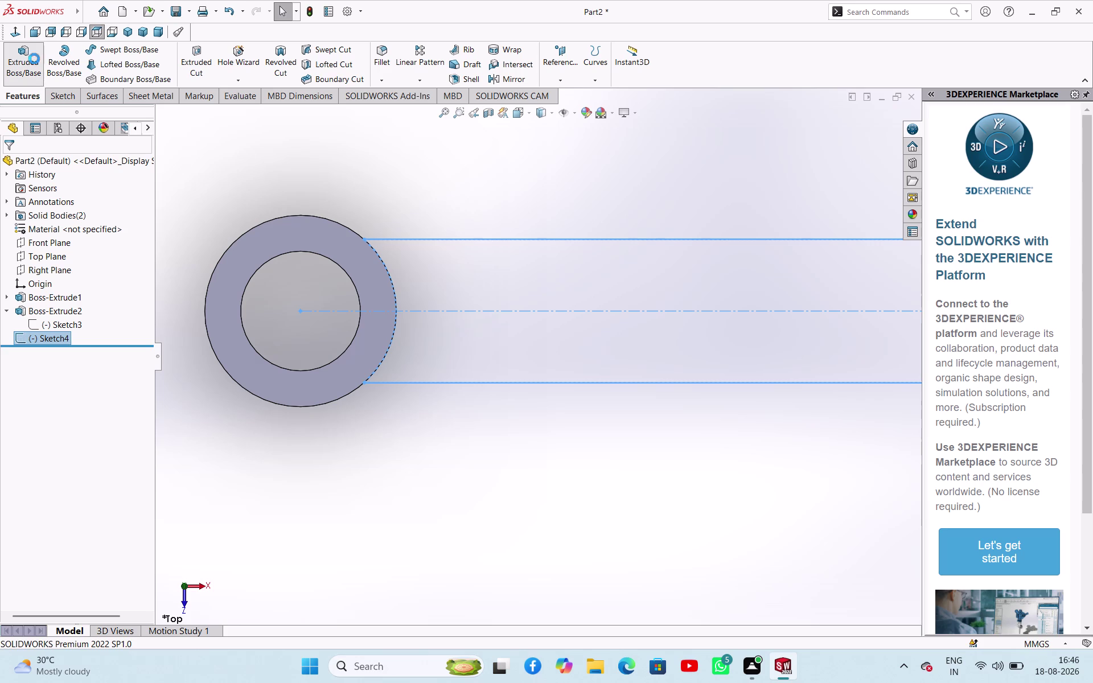
middle_drag(397, 465, 377, 363)
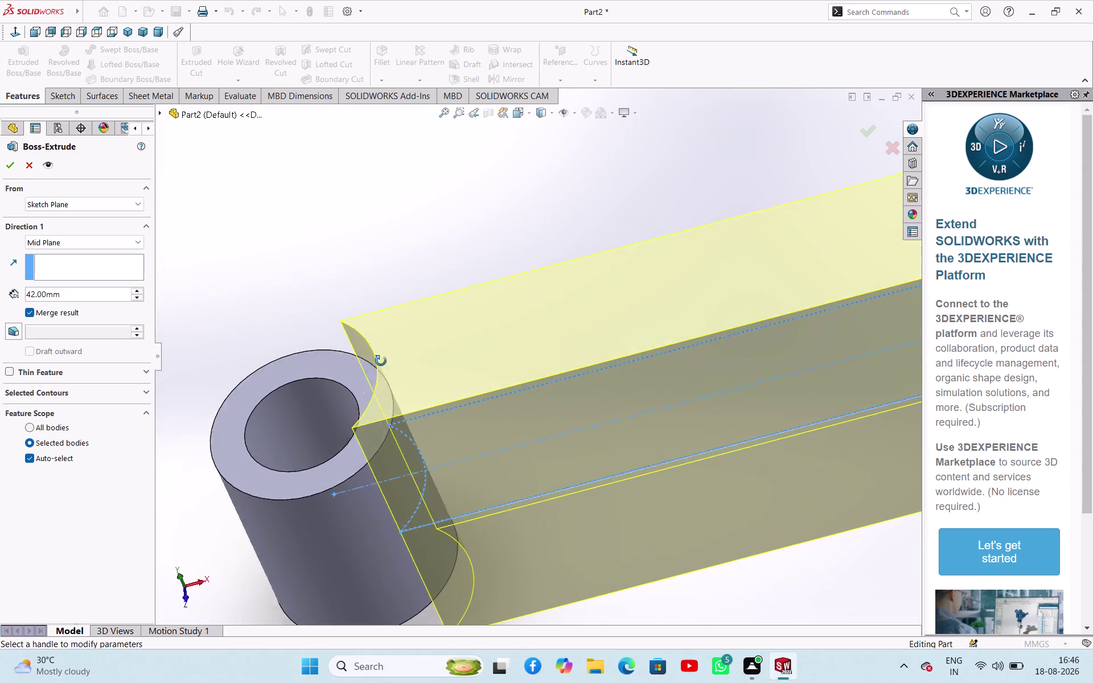
middle_drag(377, 363, 397, 356)
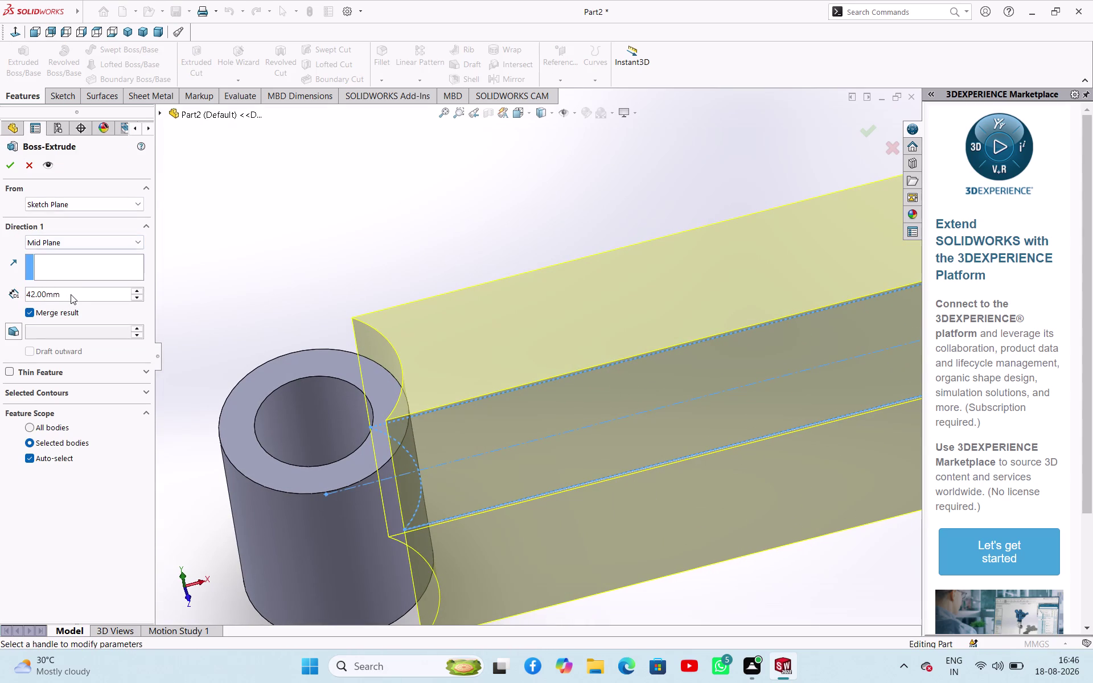
double_click(71, 293)
key(1)
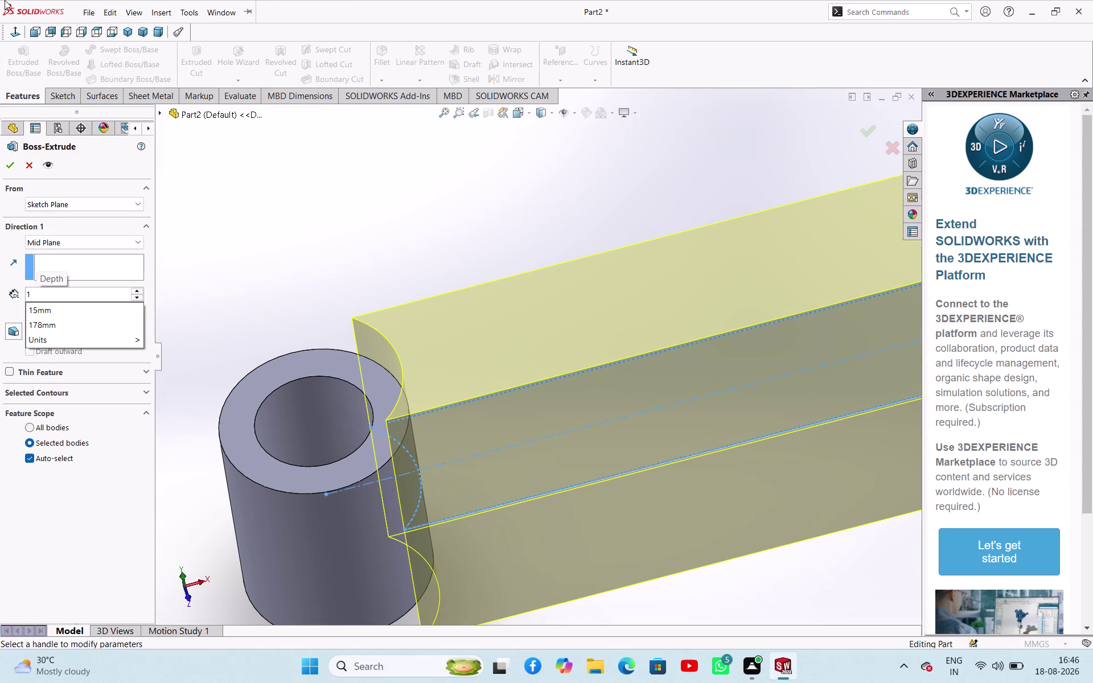
key(8)
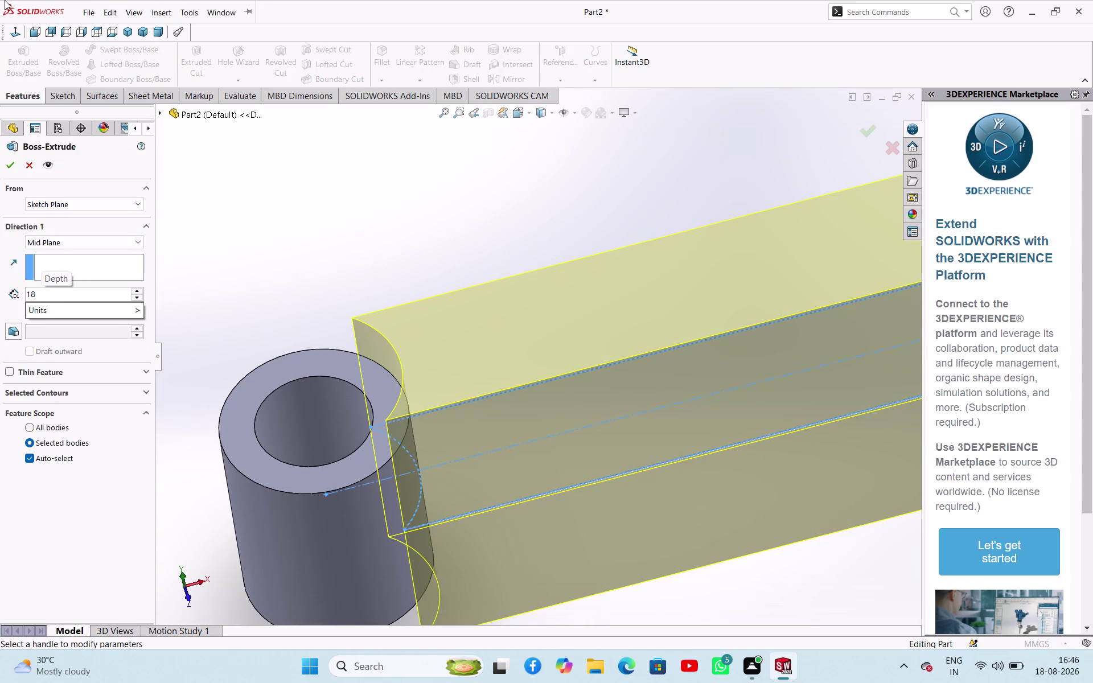